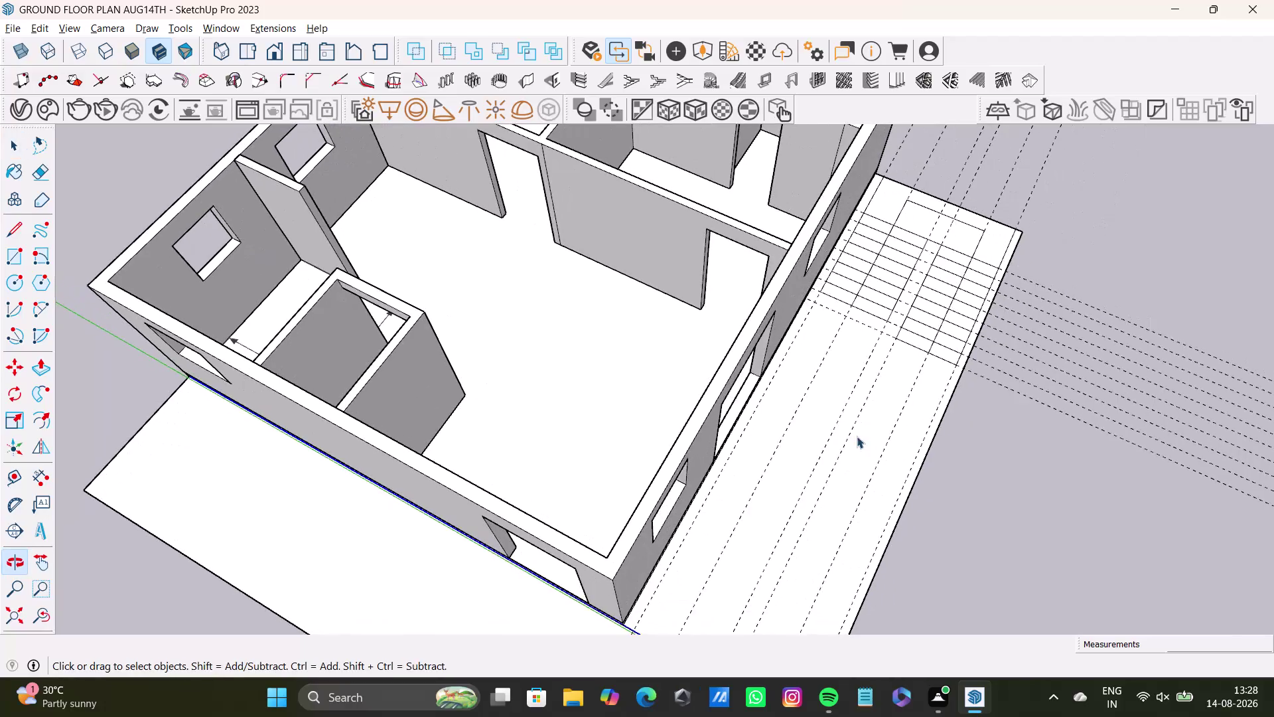
Orbit around the house exterior to inspect the front wall, its opening and corner.
scroll(up, 3)
middle_drag(832, 349, 578, 403)
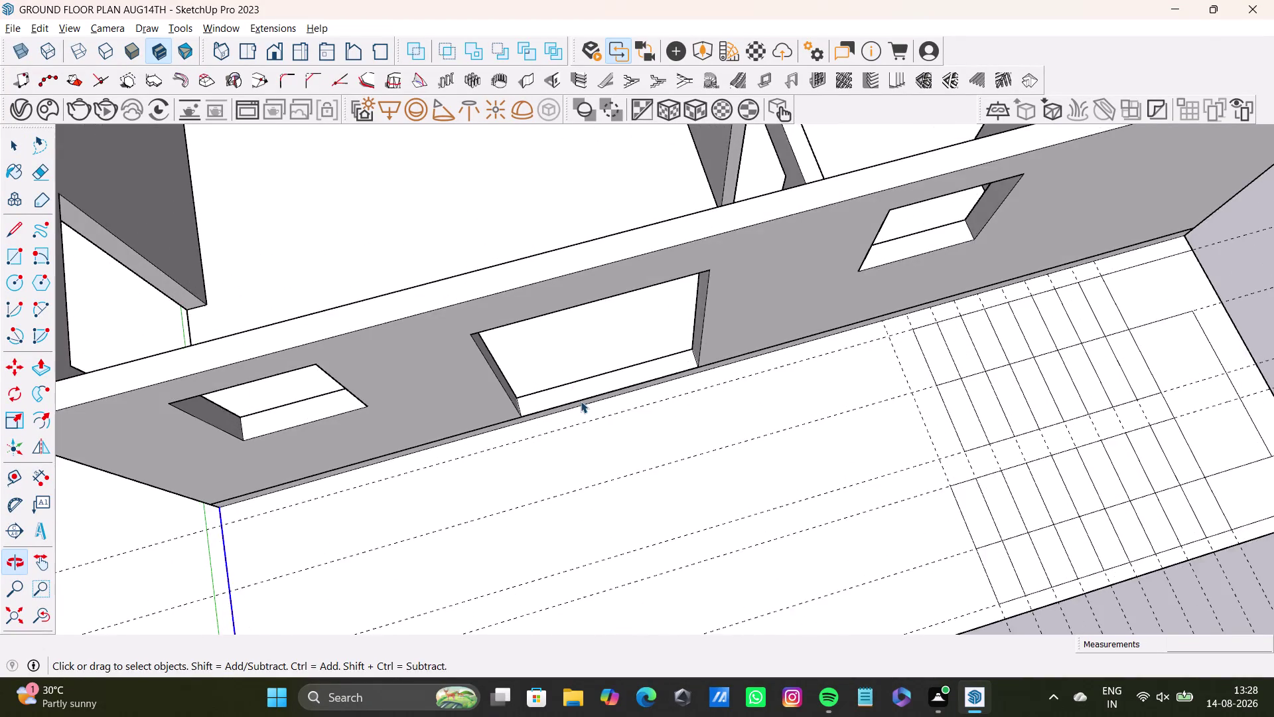
scroll(up, 3)
middle_drag(626, 373, 441, 334)
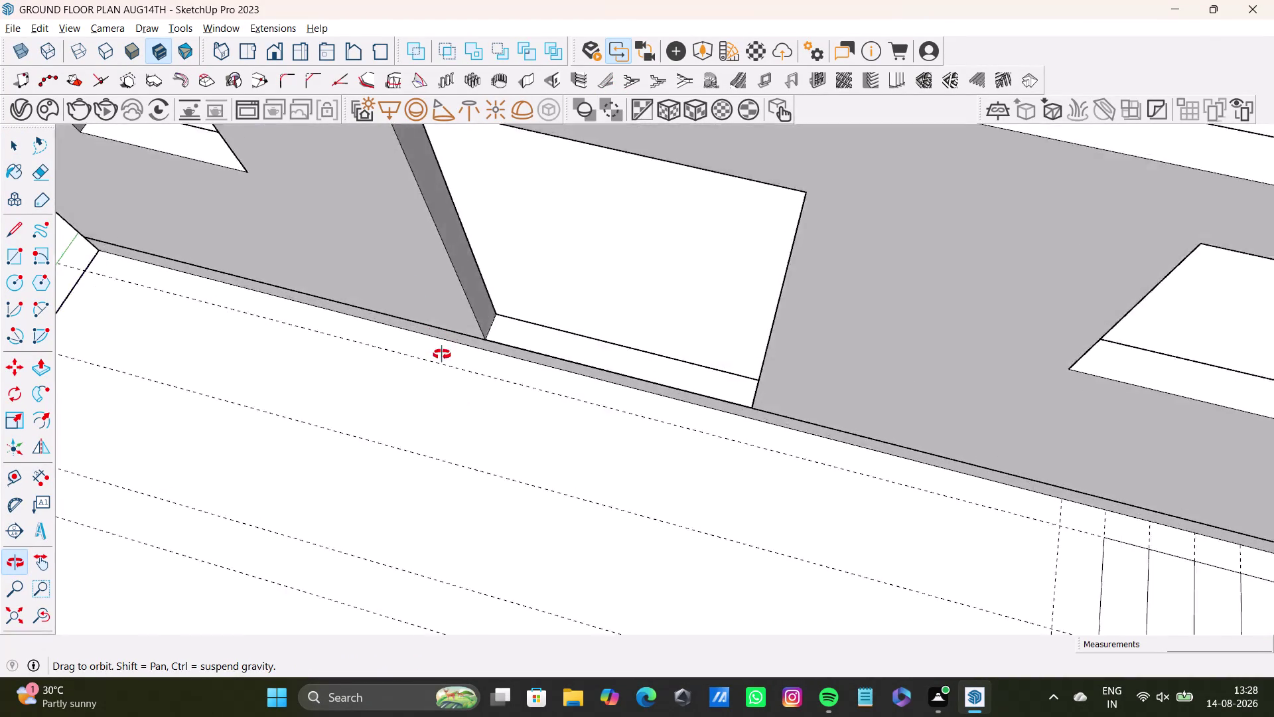
middle_drag(440, 334, 637, 326)
scroll(up, 3)
middle_drag(638, 392, 627, 269)
middle_drag(660, 310, 606, 301)
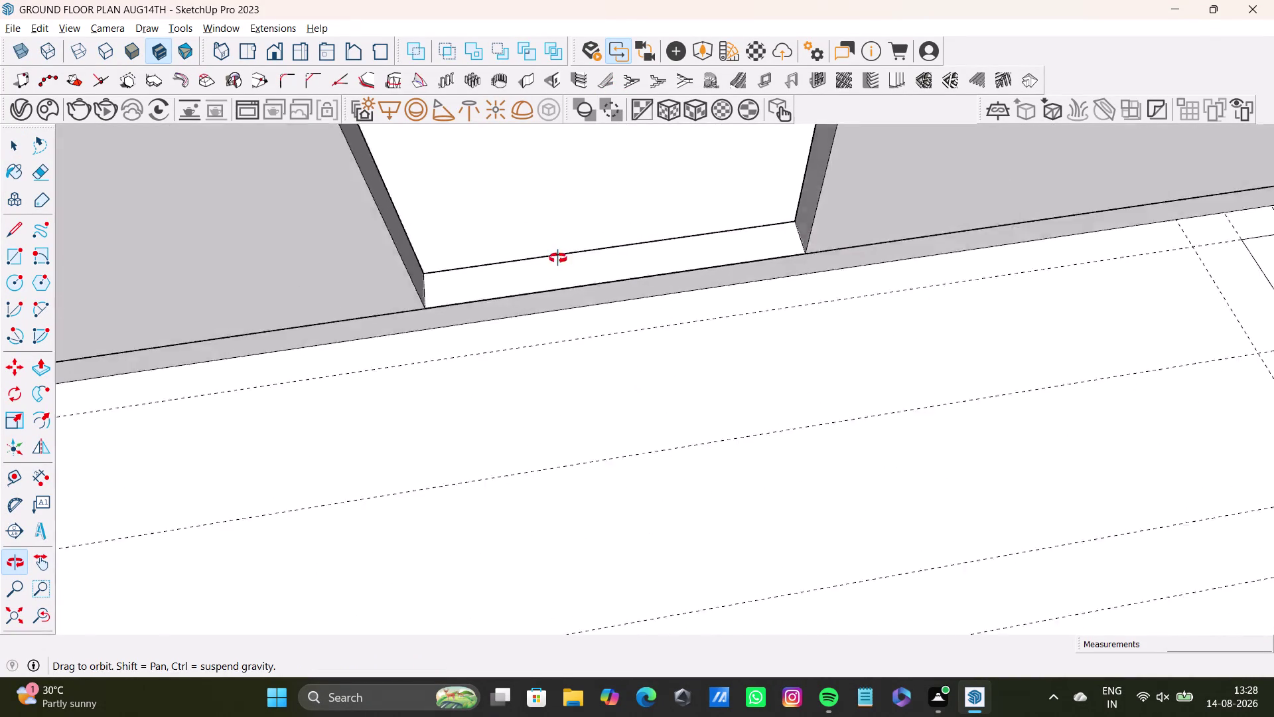
middle_drag(606, 301, 558, 133)
scroll(up, 3)
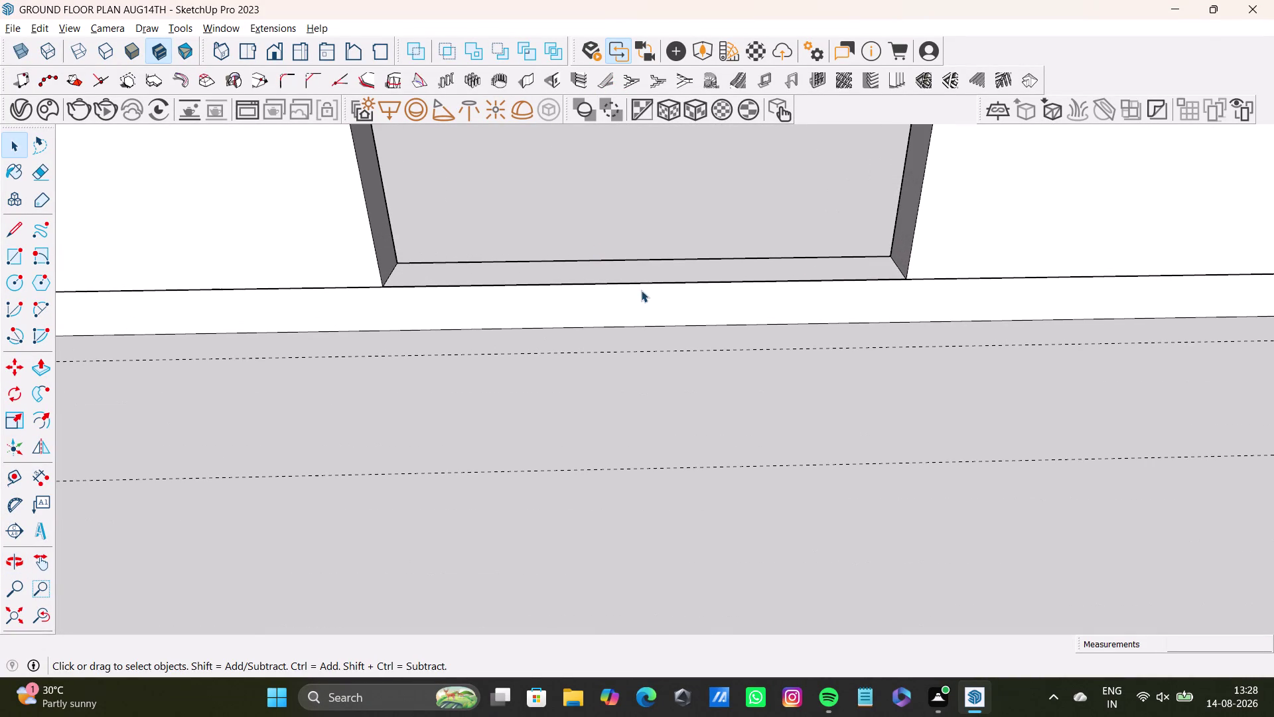
scroll(down, 3)
middle_drag(661, 309, 754, 339)
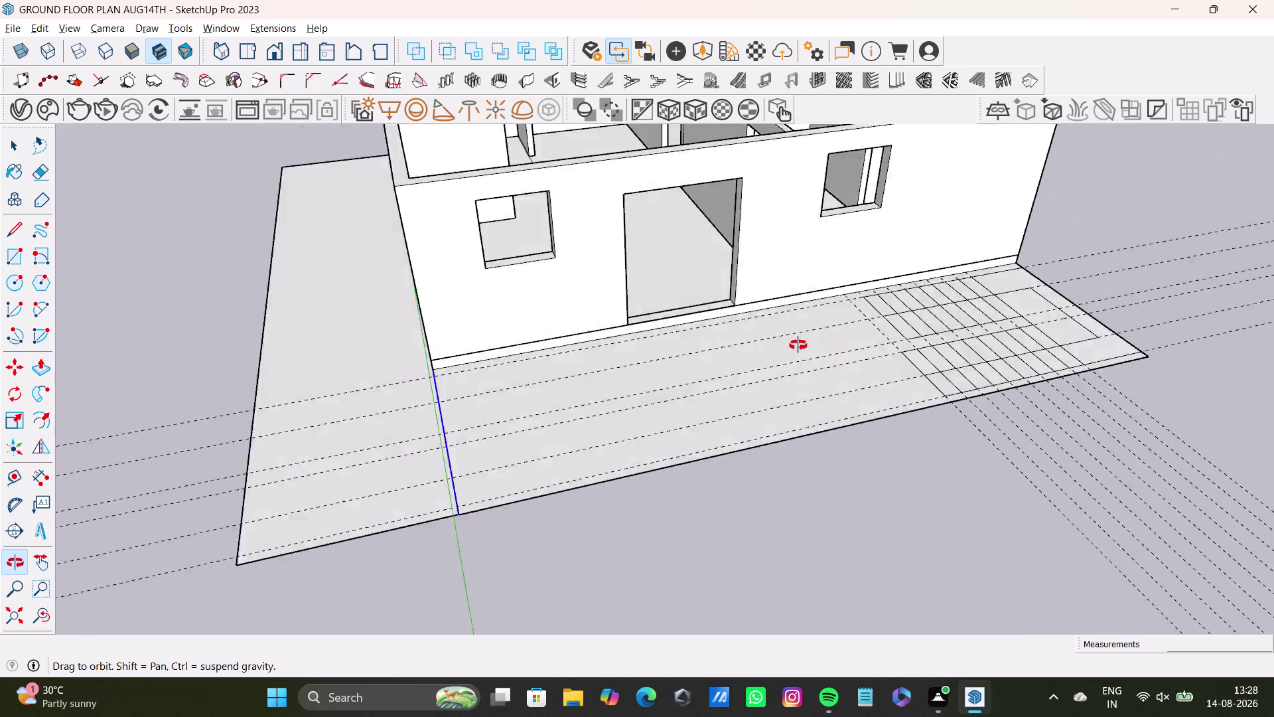
middle_drag(754, 338, 940, 387)
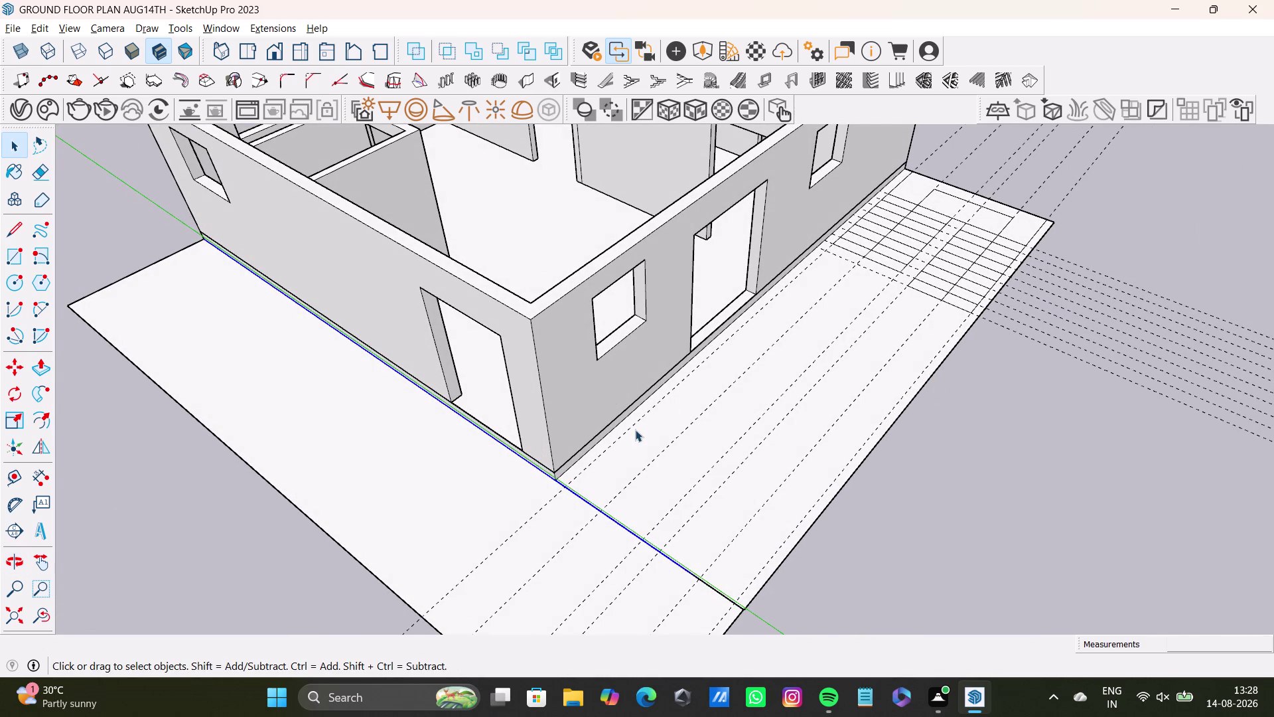
middle_drag(650, 429, 821, 406)
scroll(up, 3)
middle_drag(679, 453, 742, 375)
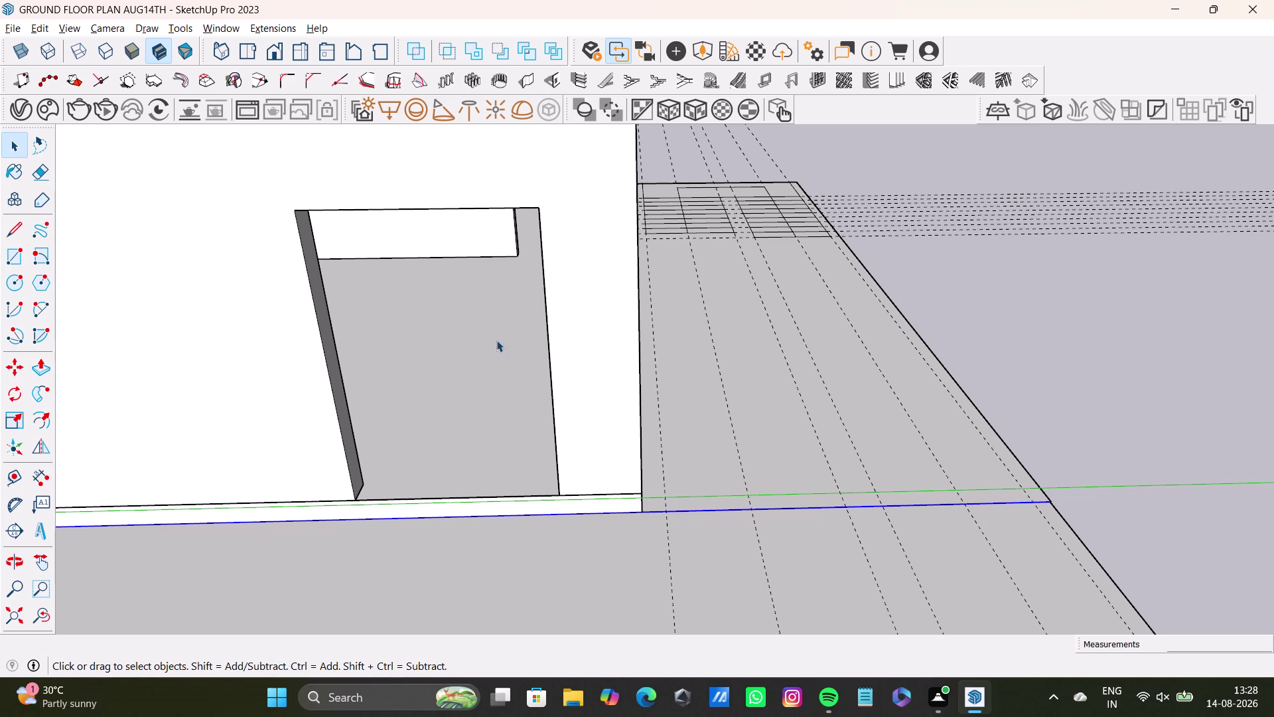
middle_drag(633, 359, 266, 423)
scroll(up, 3)
scroll(down, 3)
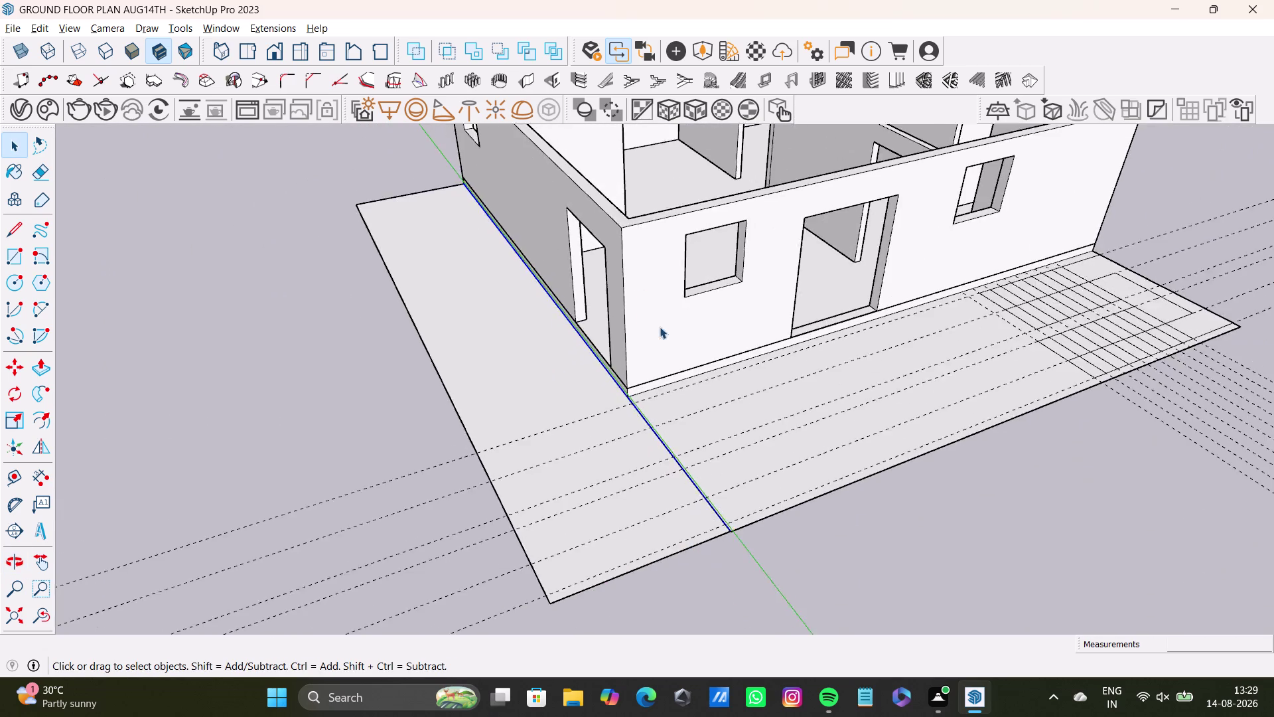
middle_drag(660, 327, 617, 471)
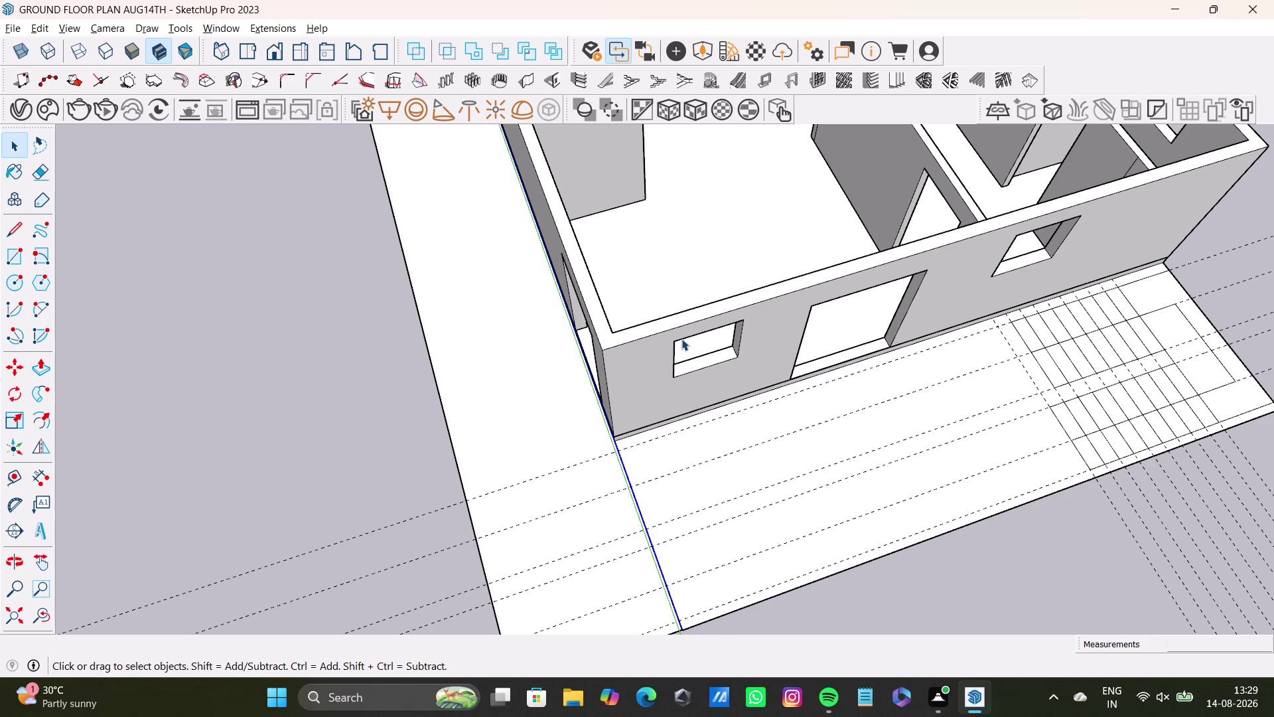
scroll(down, 3)
scroll(up, 3)
scroll(down, 3)
scroll(up, 3)
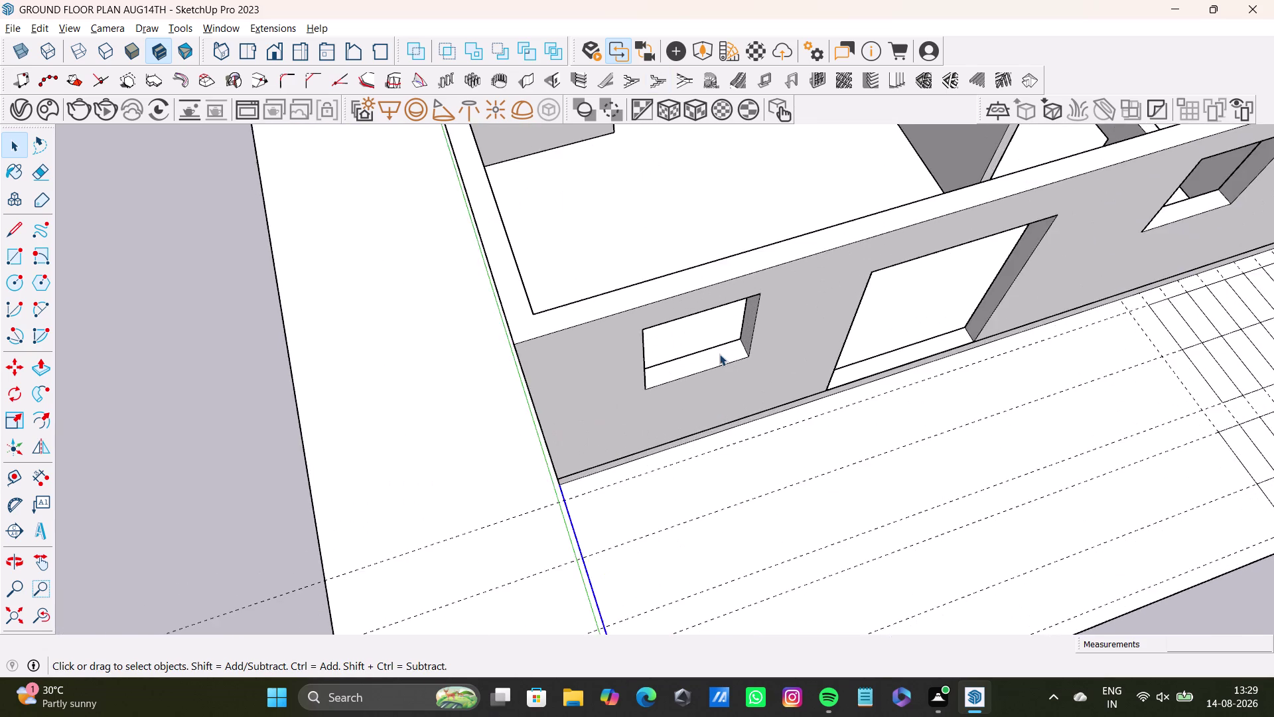
scroll(up, 3)
scroll(down, 3)
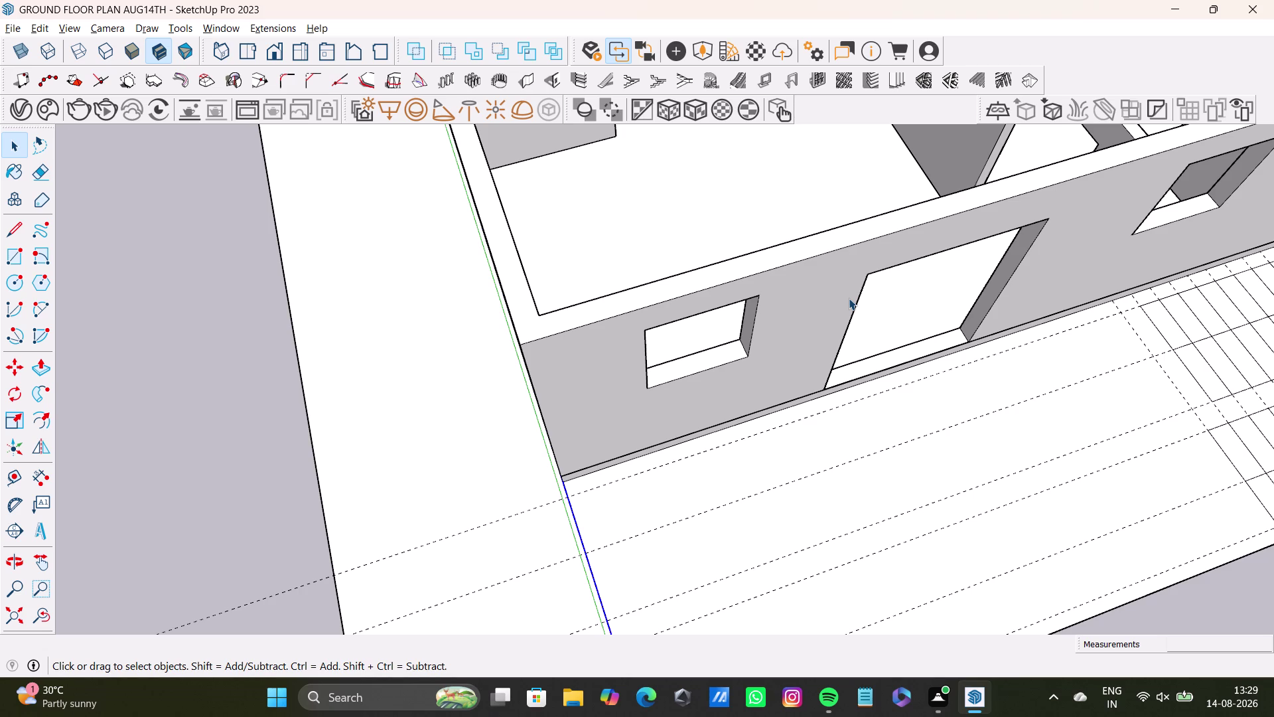
Orbit to a straight top-down floor plan and frame the left room.
middle_drag(981, 404, 708, 543)
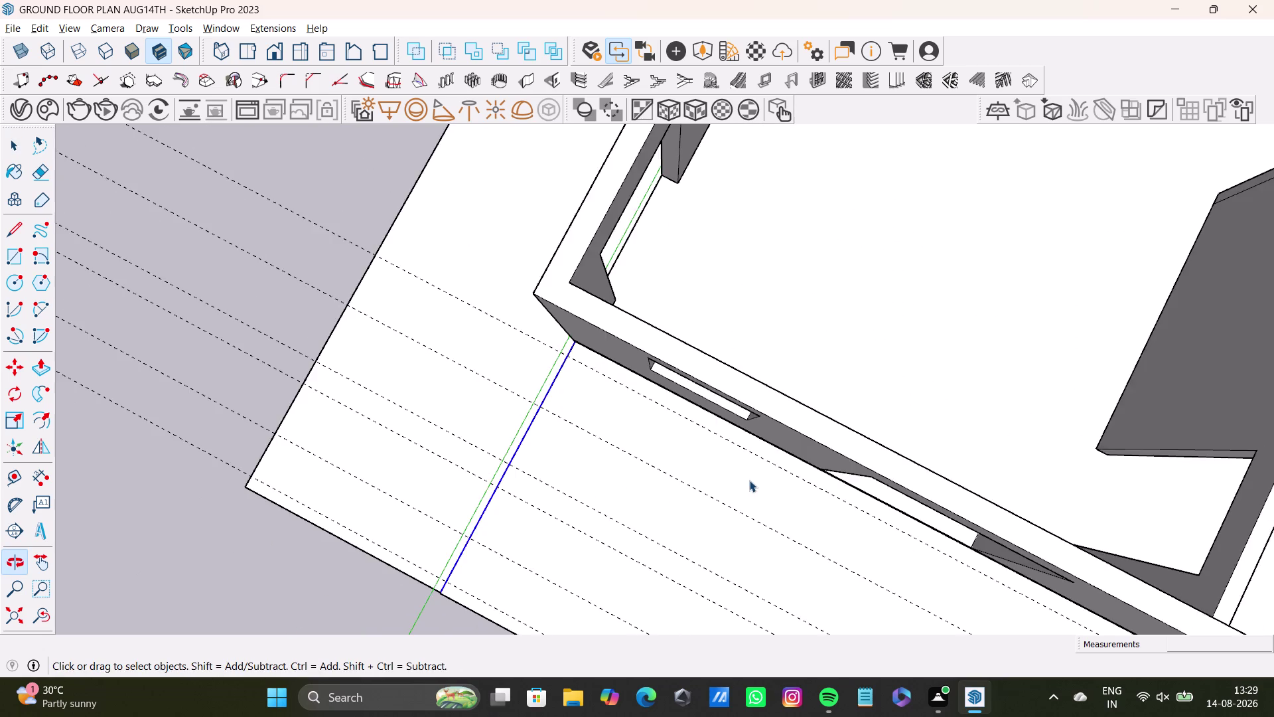
scroll(down, 3)
middle_drag(743, 467, 922, 432)
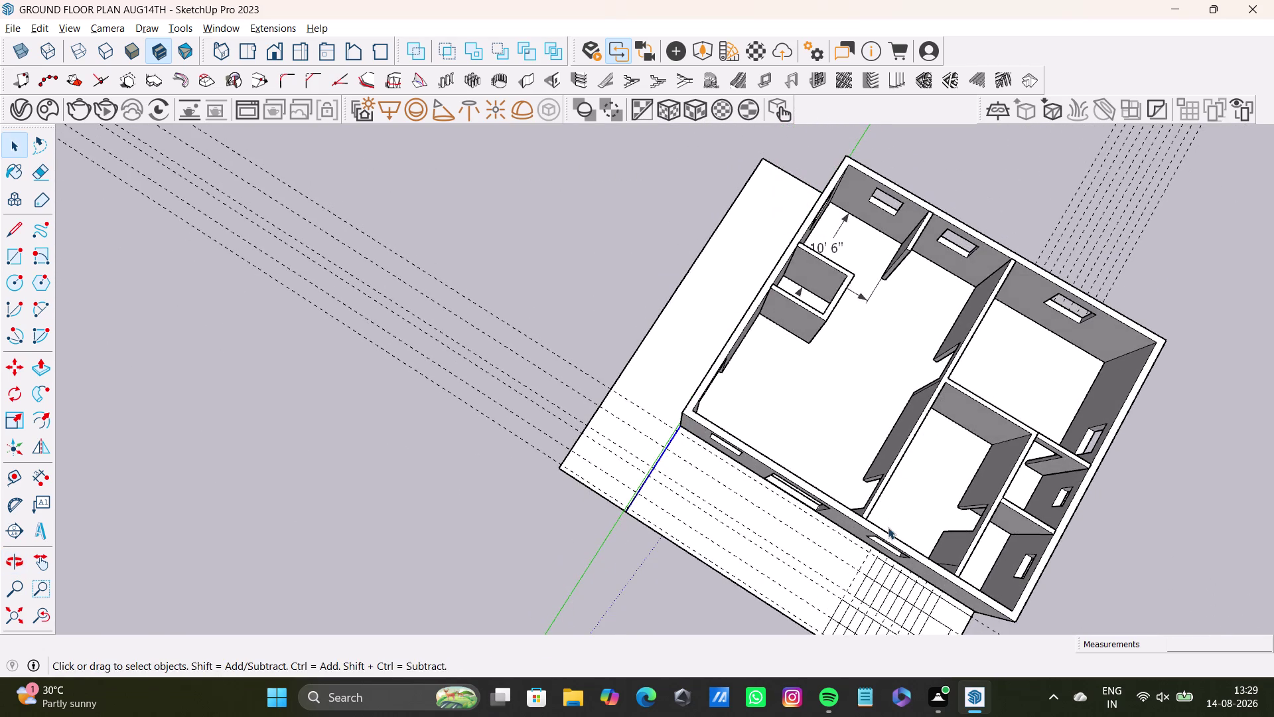
middle_drag(936, 434, 943, 412)
middle_drag(912, 519, 976, 377)
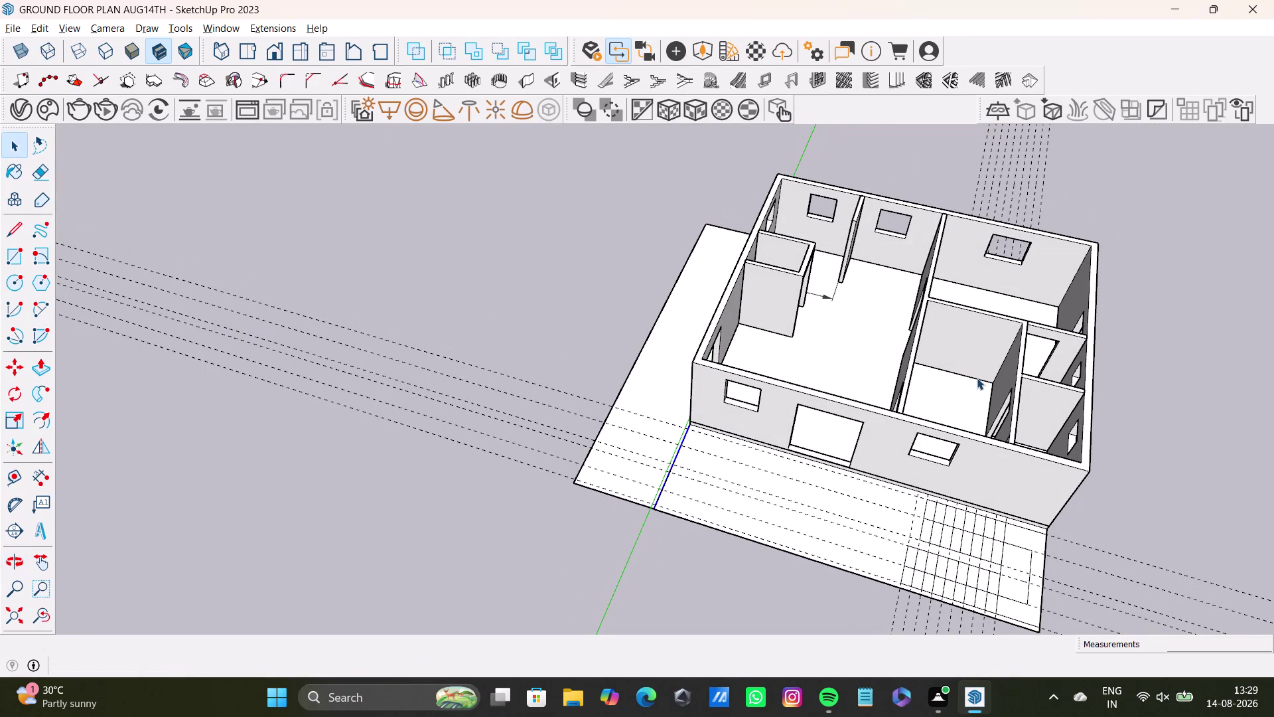
middle_drag(793, 452, 971, 502)
middle_drag(751, 421, 740, 555)
middle_drag(763, 435, 572, 469)
middle_drag(639, 460, 584, 555)
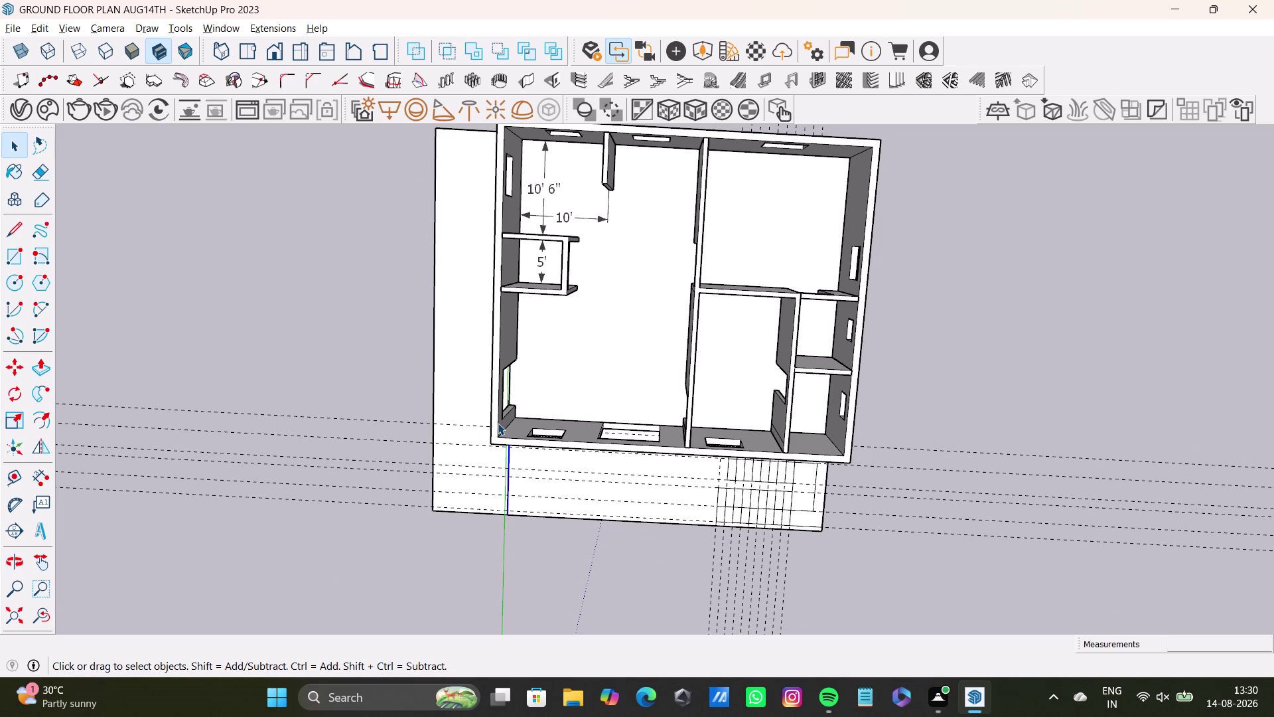
scroll(up, 3)
middle_drag(568, 341, 613, 261)
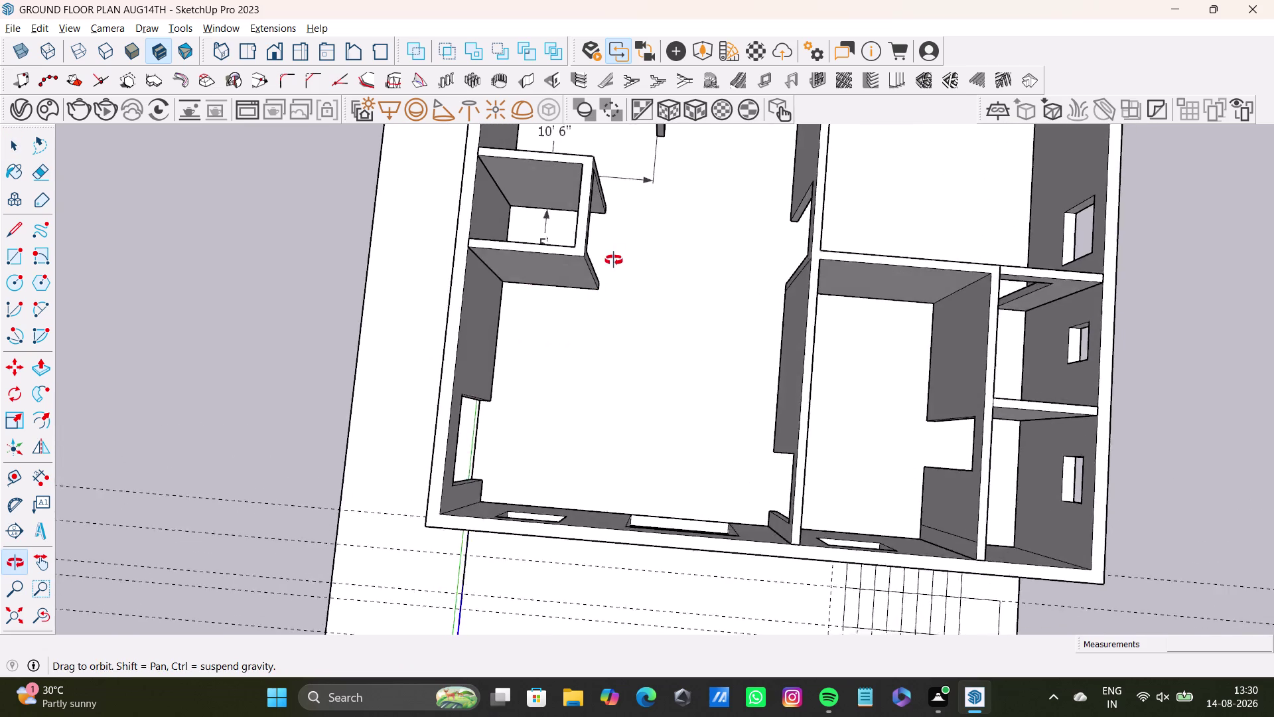
middle_drag(612, 261, 647, 229)
middle_drag(686, 418, 679, 194)
middle_drag(655, 385, 647, 567)
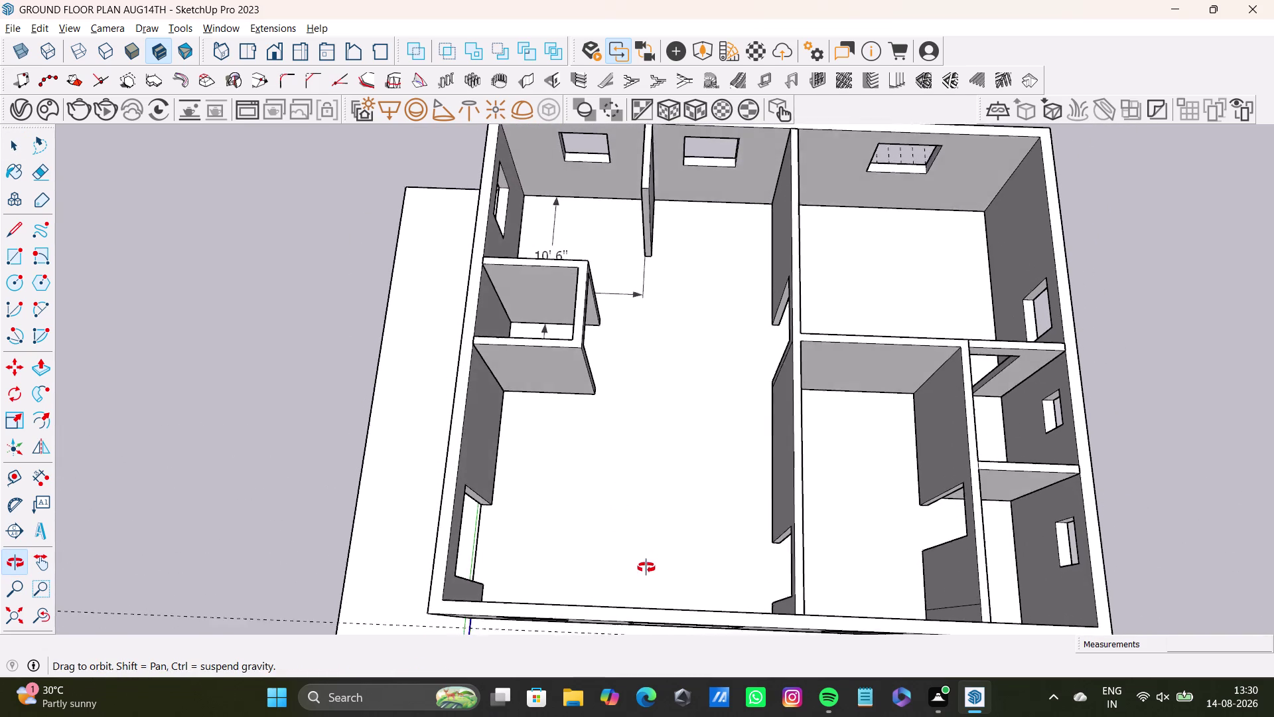
middle_drag(646, 567, 656, 582)
middle_drag(650, 516, 648, 424)
middle_drag(641, 433, 637, 494)
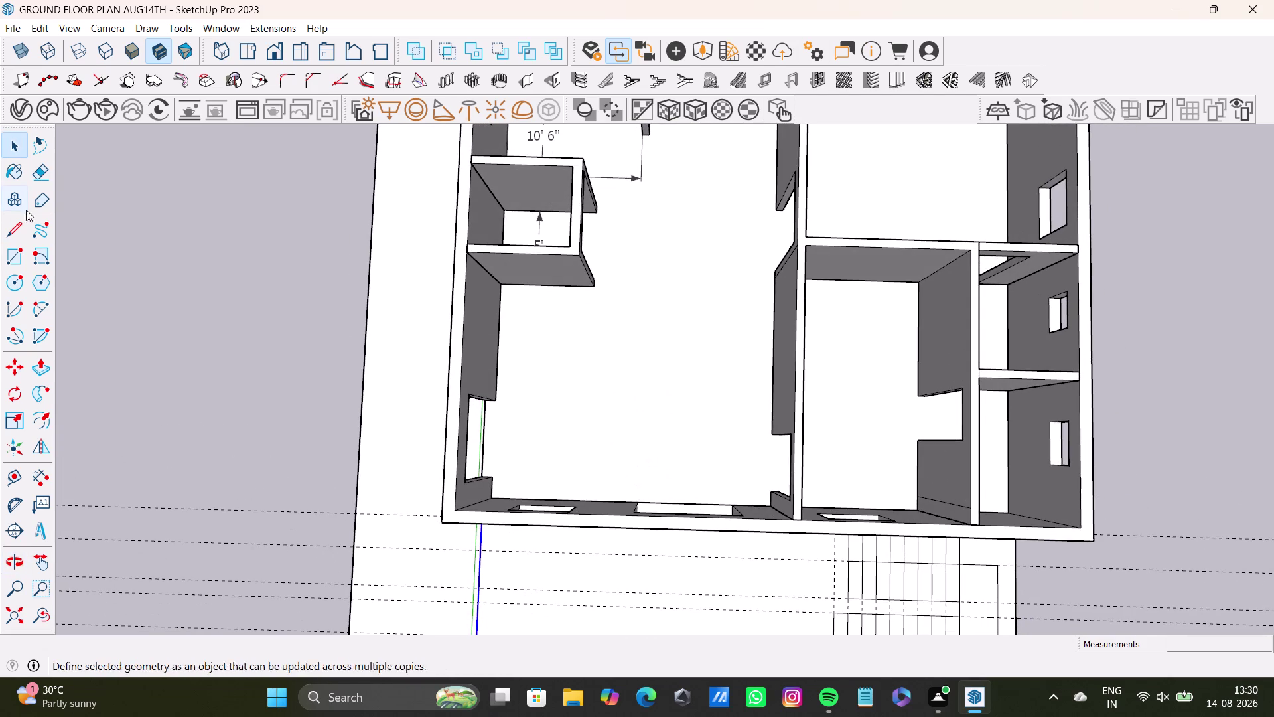
click(15, 485)
scroll(up, 3)
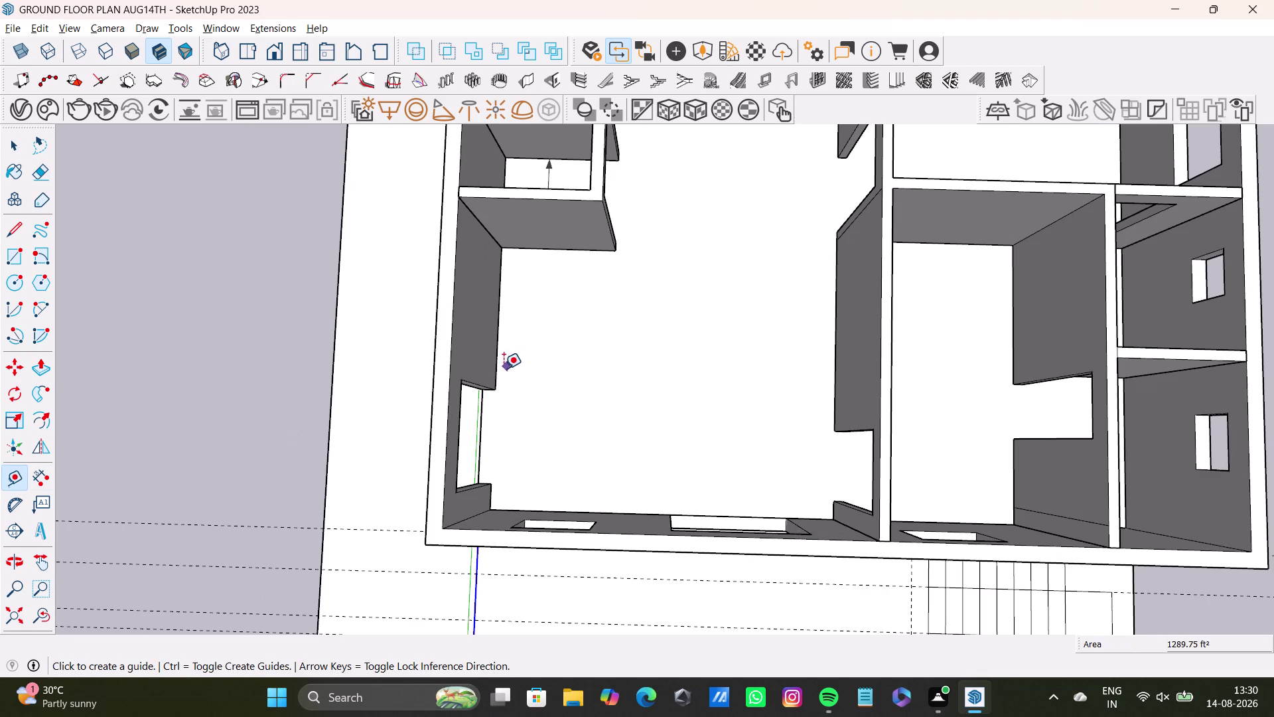
click(497, 374)
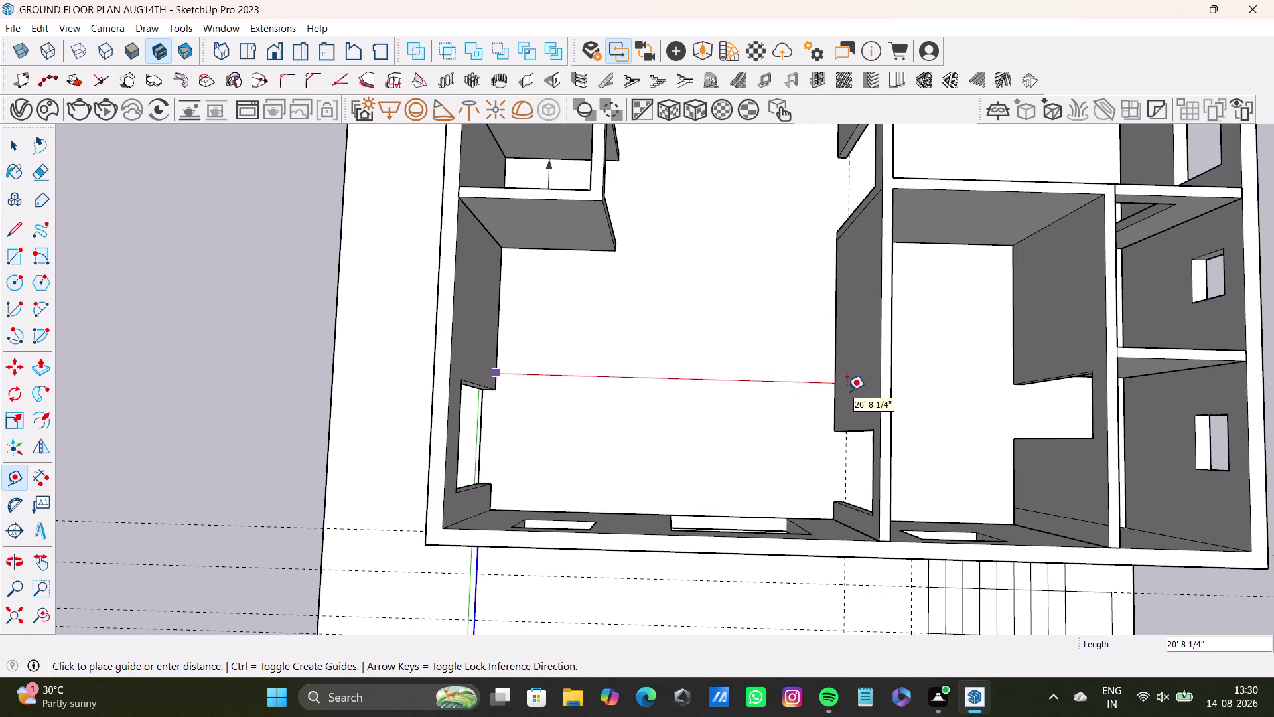
key(space)
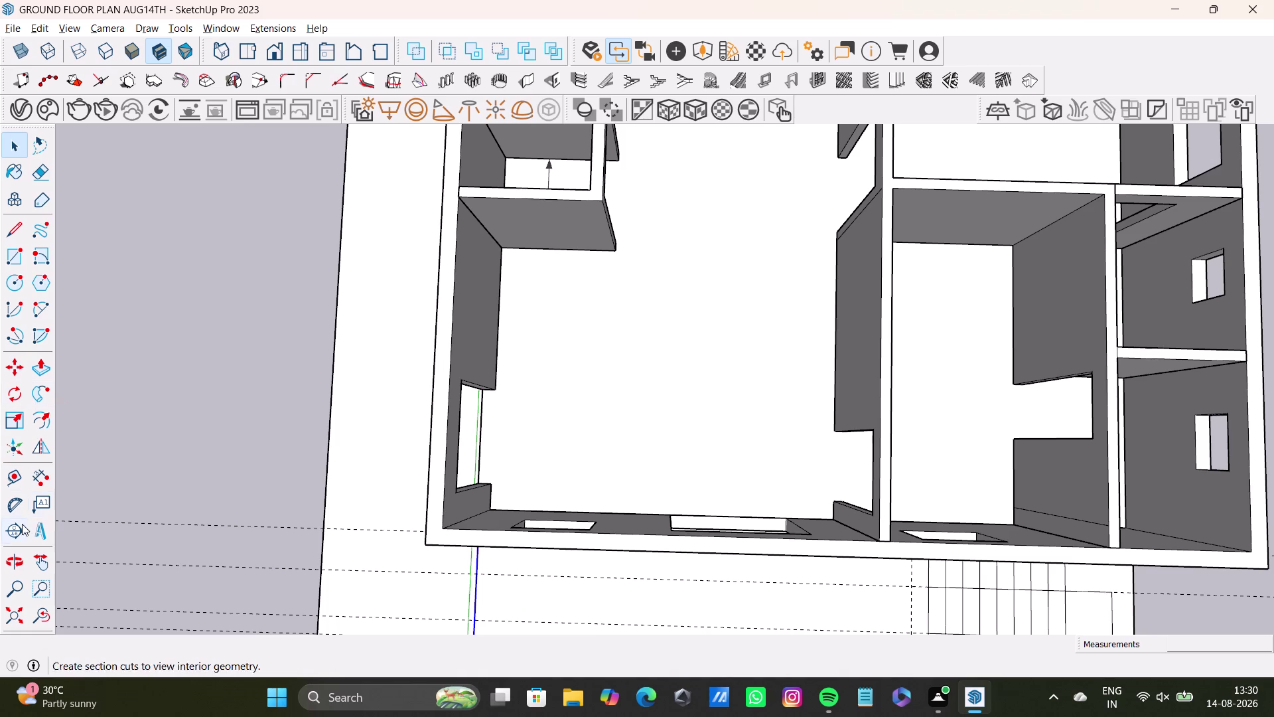
drag(47, 479, 53, 475)
scroll(up, 3)
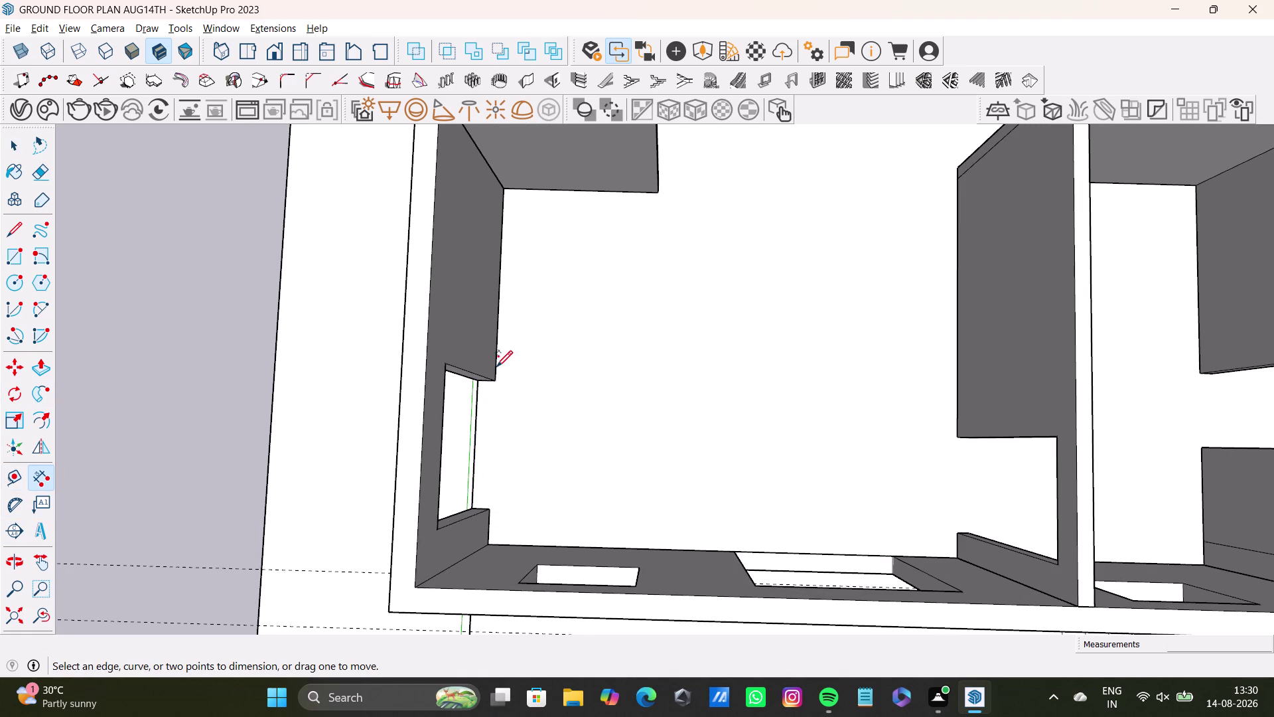
click(497, 365)
click(493, 362)
click(492, 367)
scroll(up, 3)
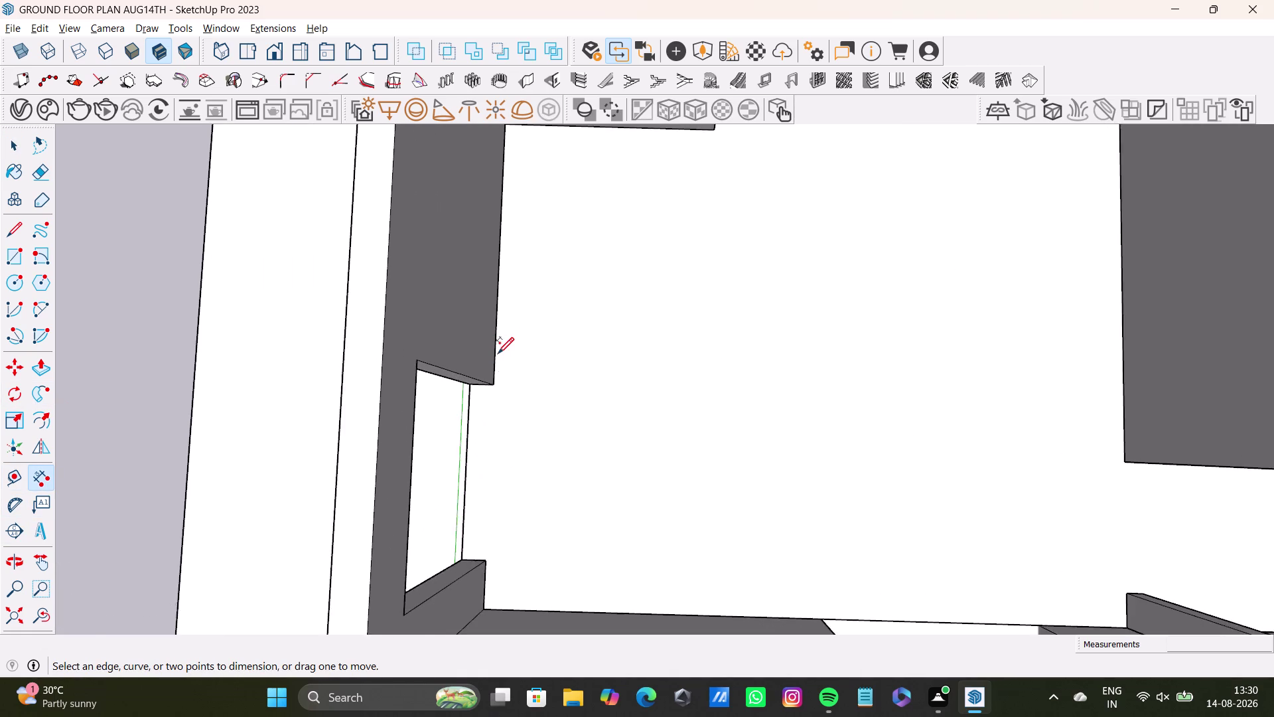
scroll(up, 3)
click(36, 481)
scroll(up, 3)
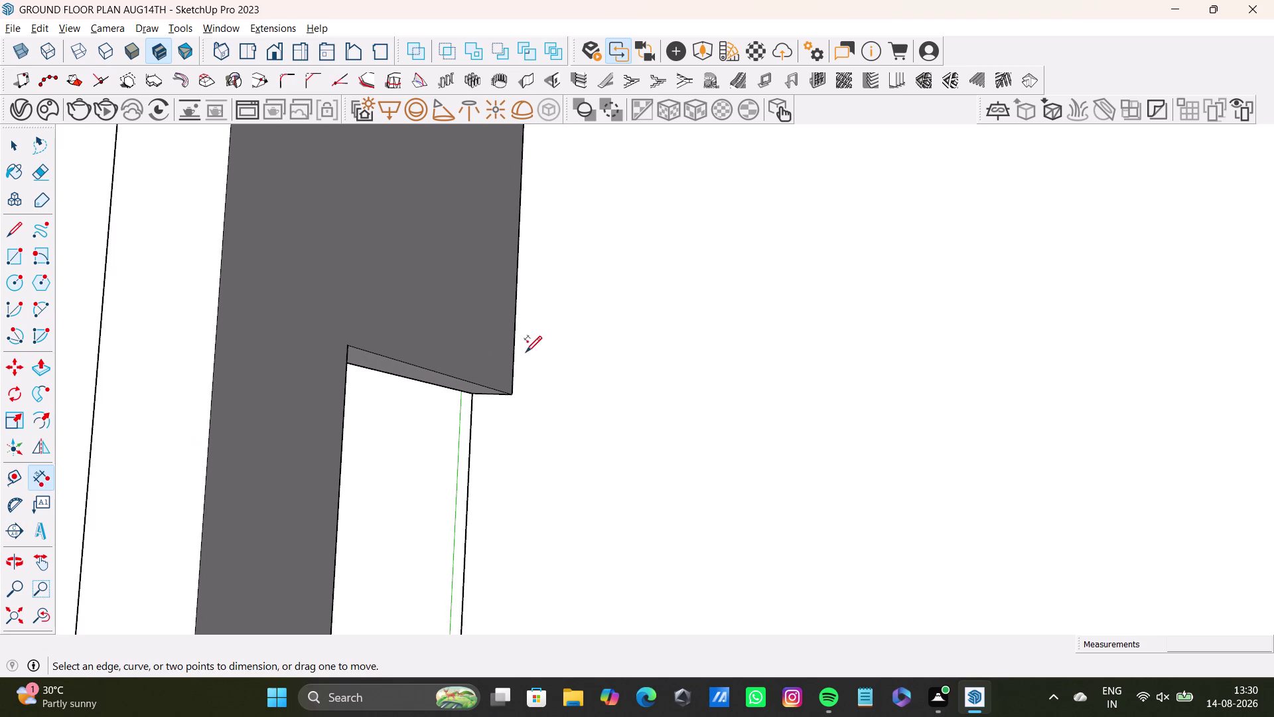
click(516, 380)
scroll(down, 3)
middle_drag(715, 420, 683, 311)
middle_drag(686, 313, 628, 439)
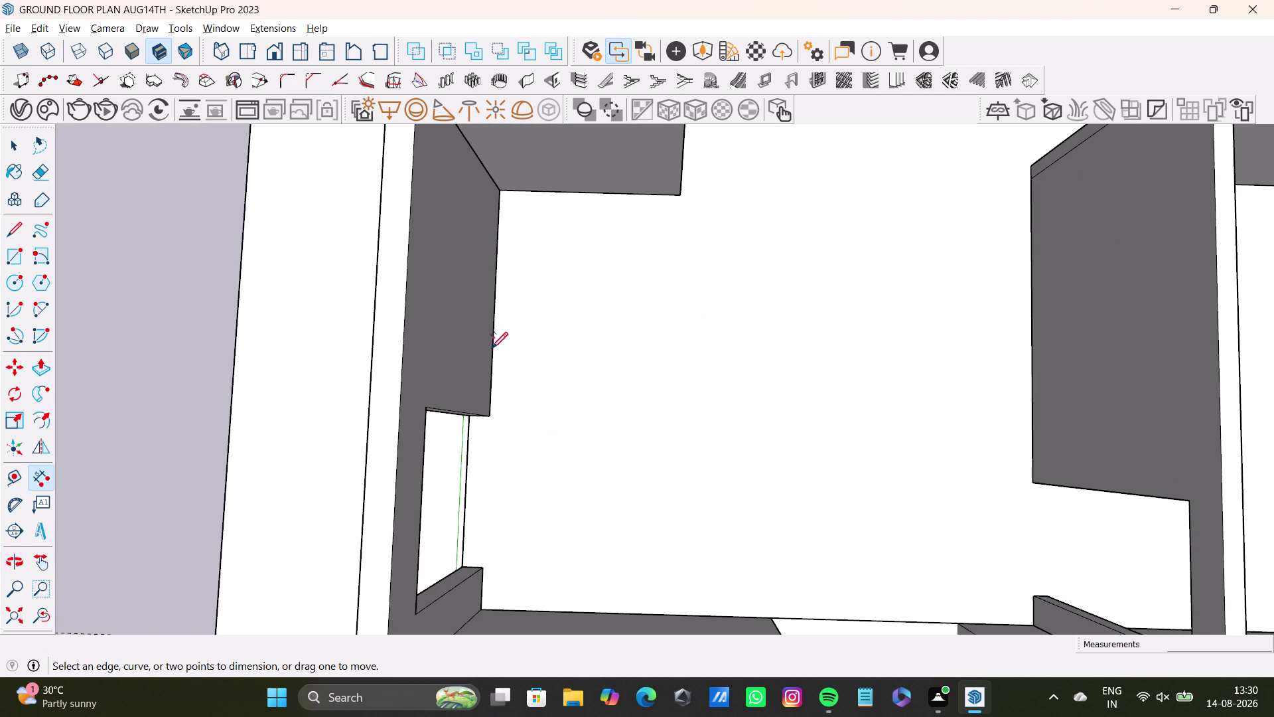
click(491, 350)
key(space)
triple_click(519, 377)
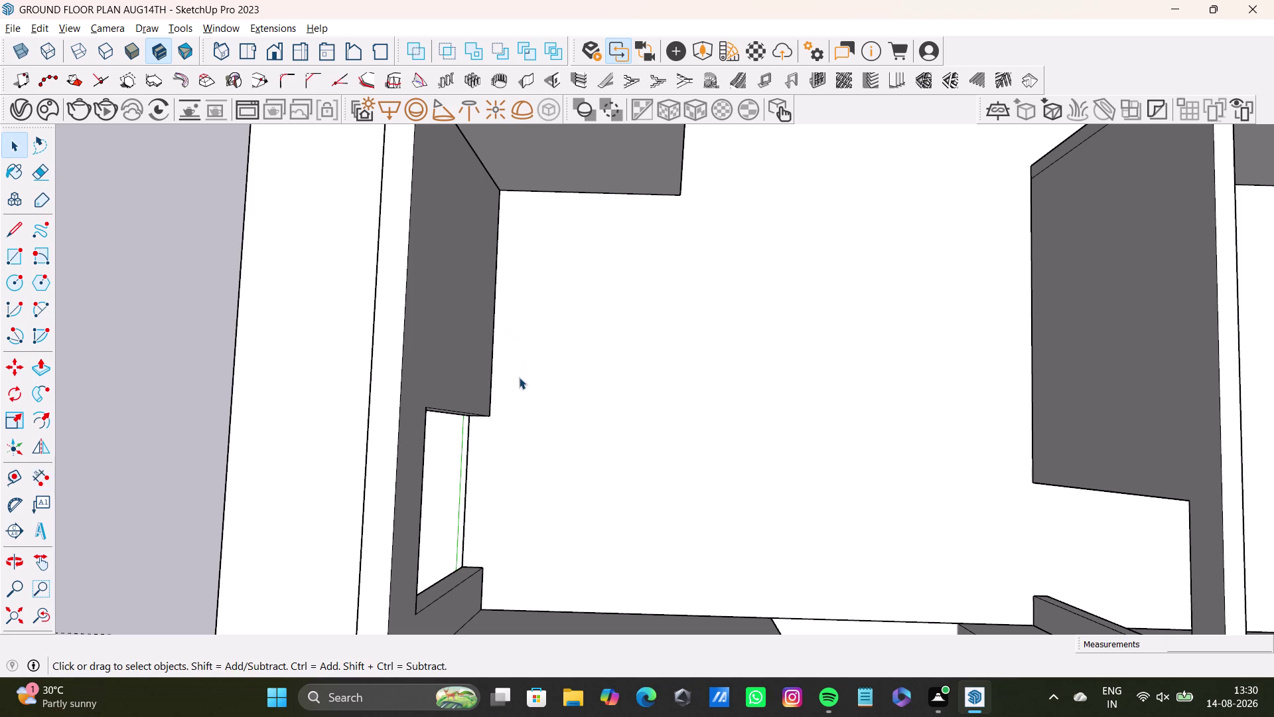
click(35, 474)
scroll(up, 3)
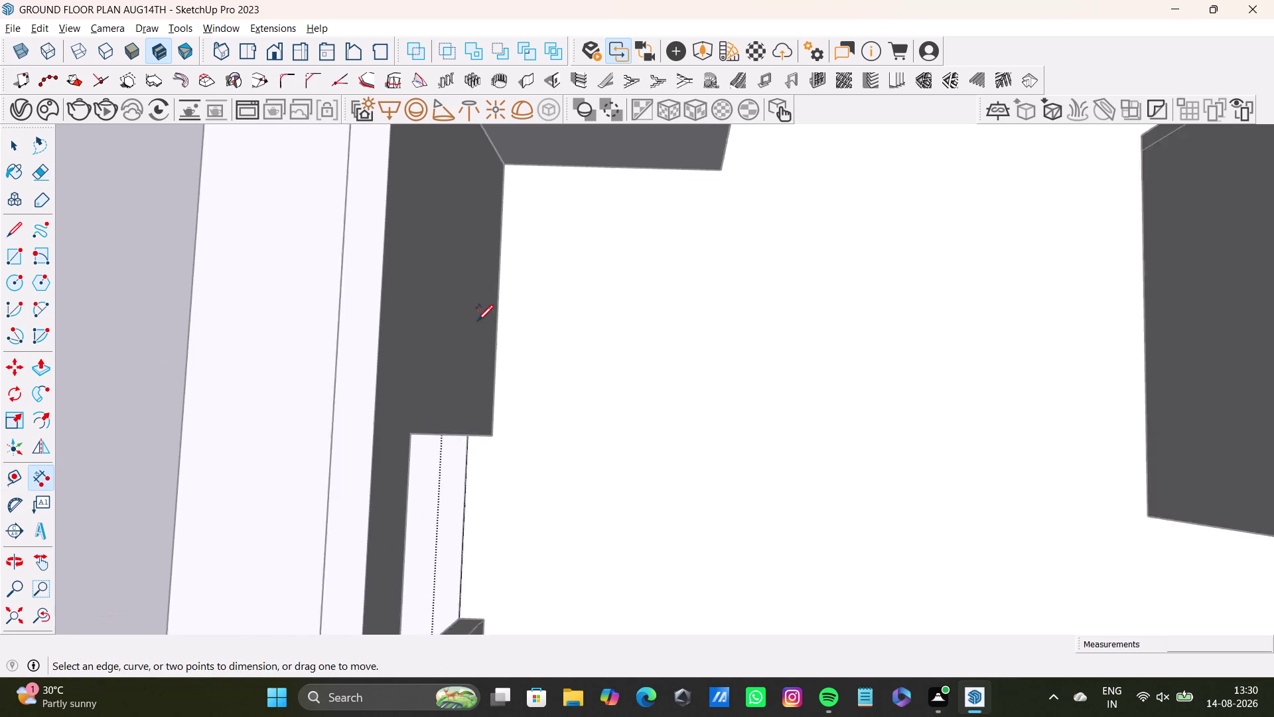
scroll(up, 3)
drag(497, 374, 526, 367)
scroll(down, 3)
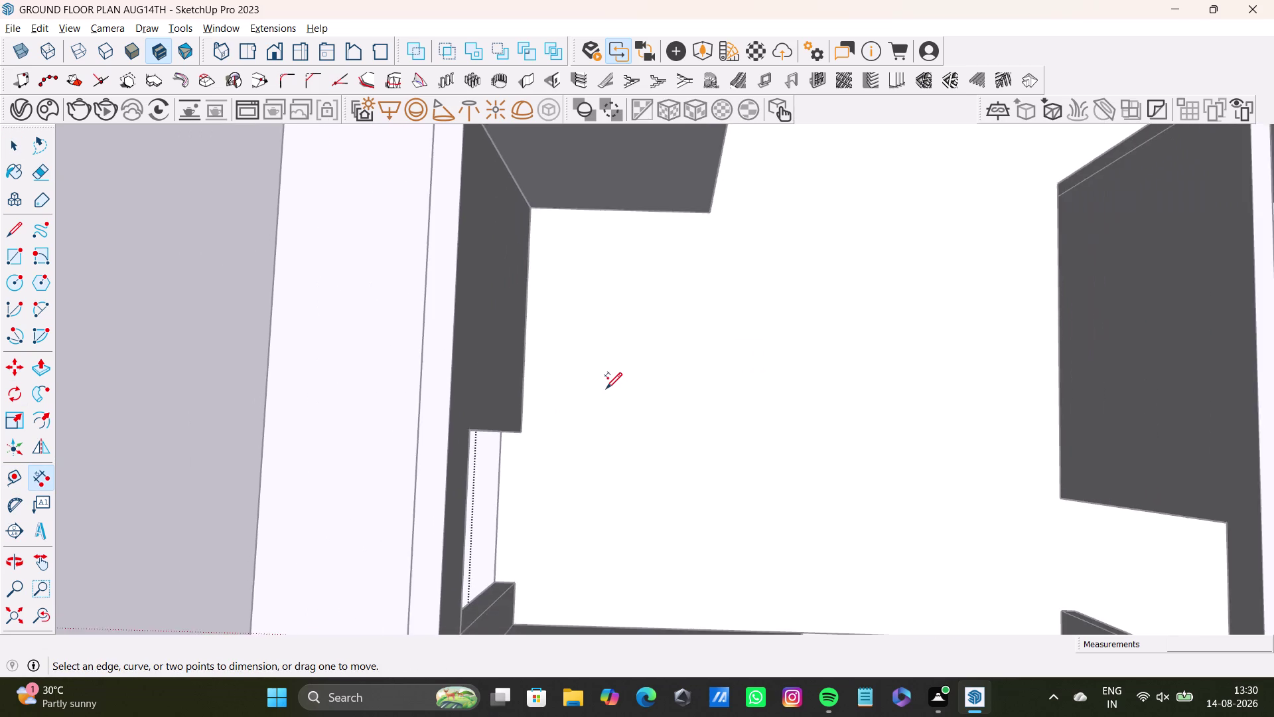
scroll(down, 3)
middle_drag(612, 389, 638, 248)
middle_drag(630, 266, 647, 292)
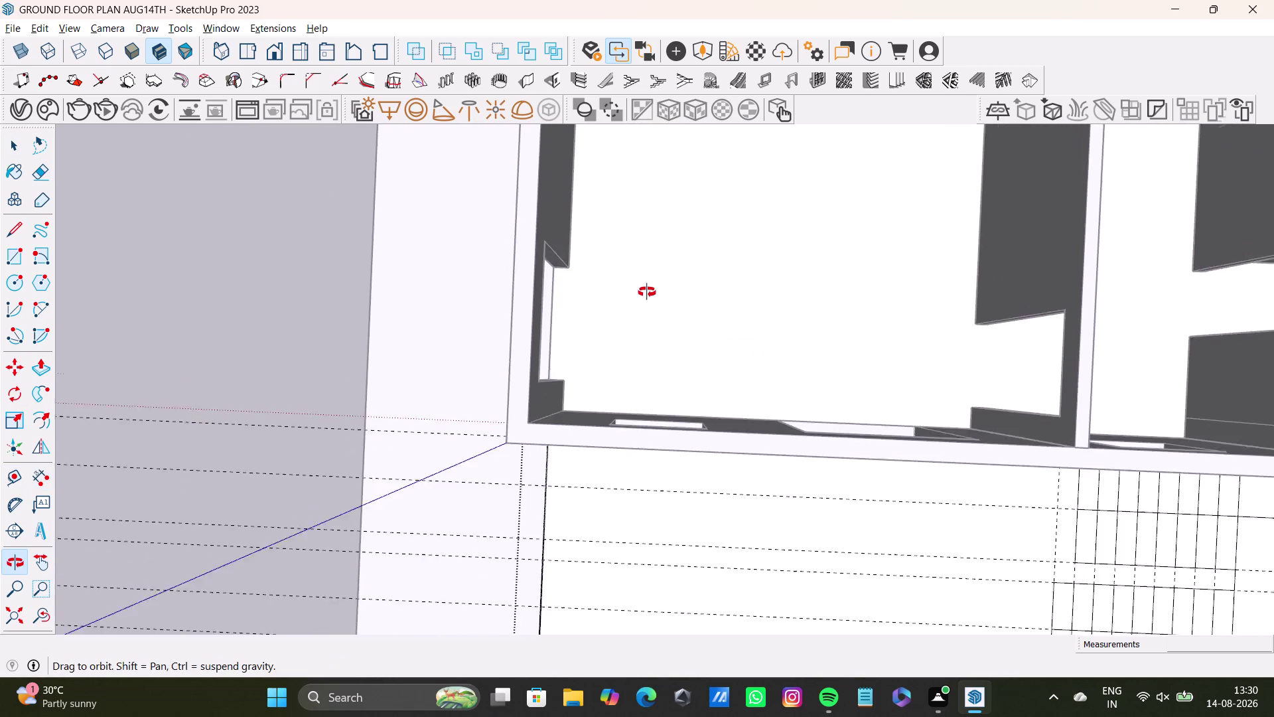
middle_drag(647, 292, 610, 394)
middle_drag(629, 403, 658, 366)
click(256, 325)
key(space)
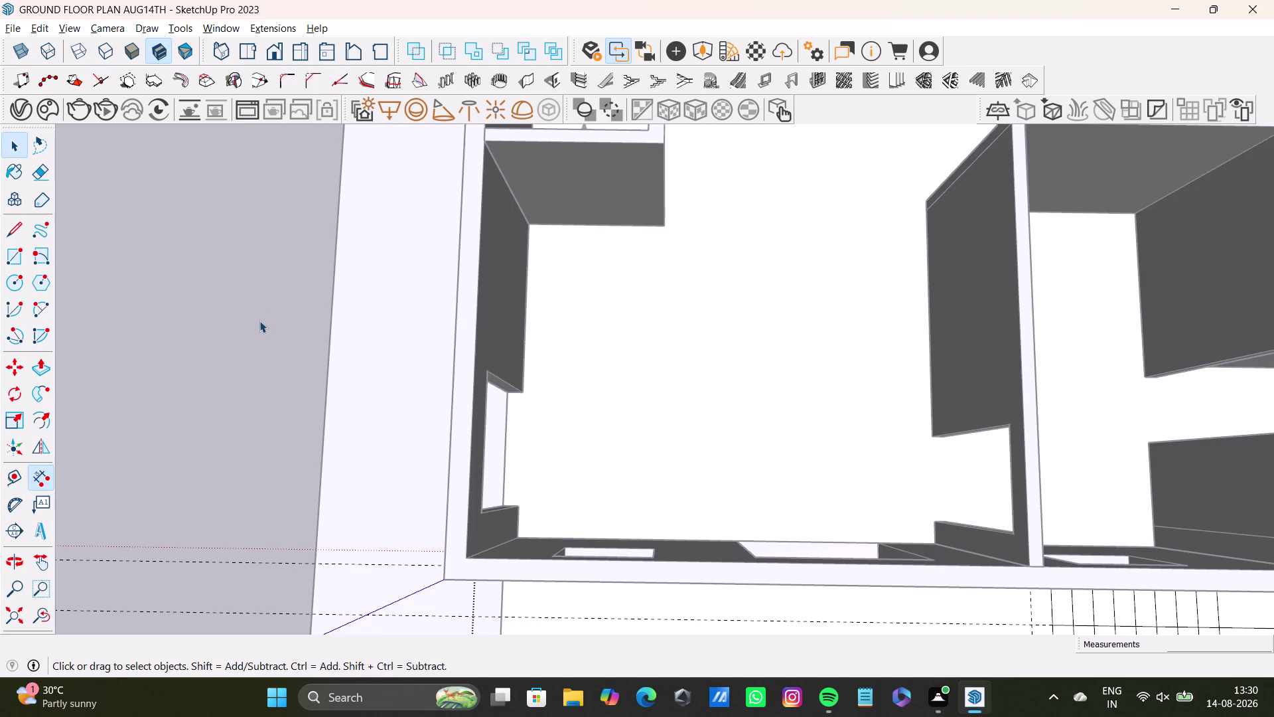
double_click(261, 320)
scroll(up, 3)
click(591, 362)
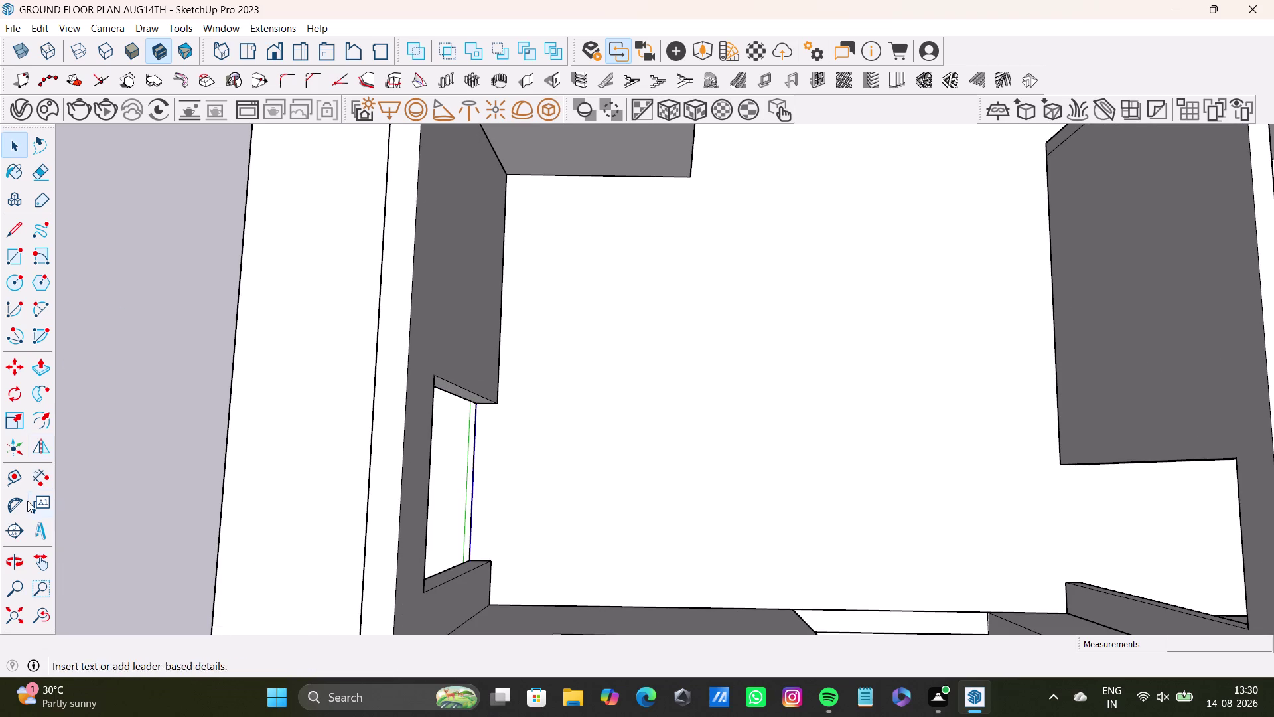
click(46, 473)
scroll(up, 3)
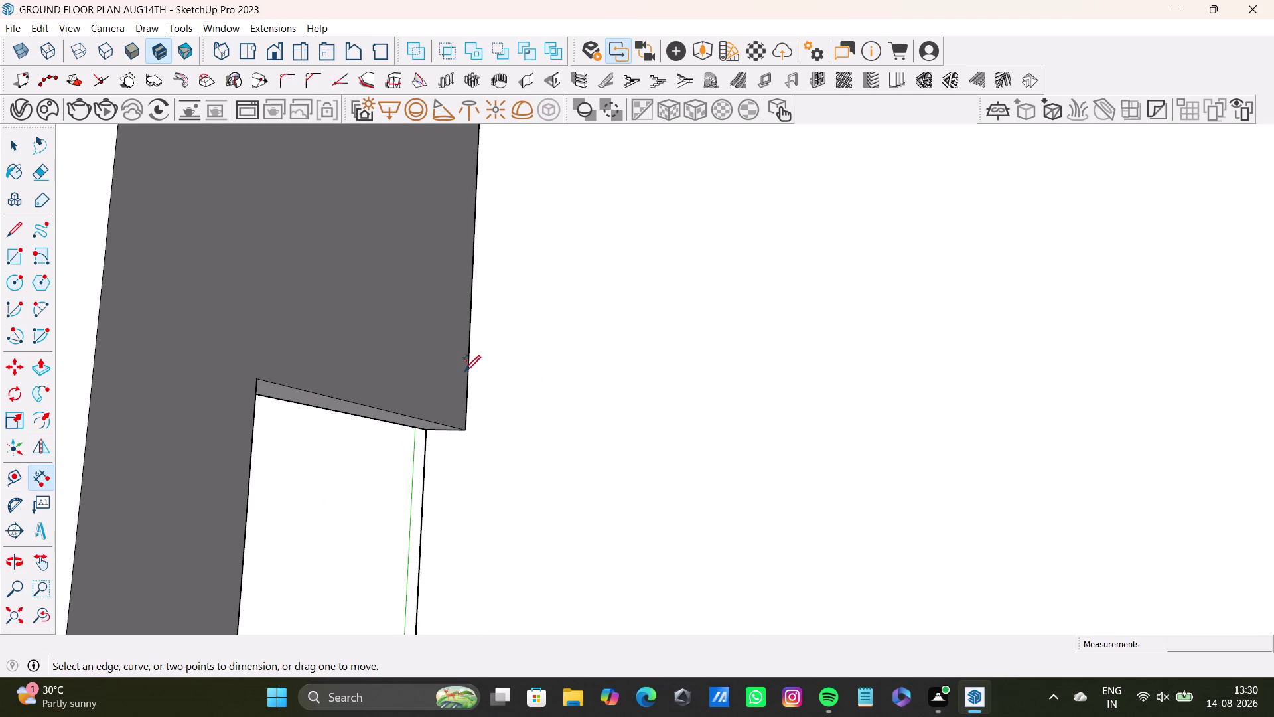
click(465, 370)
triple_click(469, 371)
drag(468, 375, 468, 385)
double_click(468, 384)
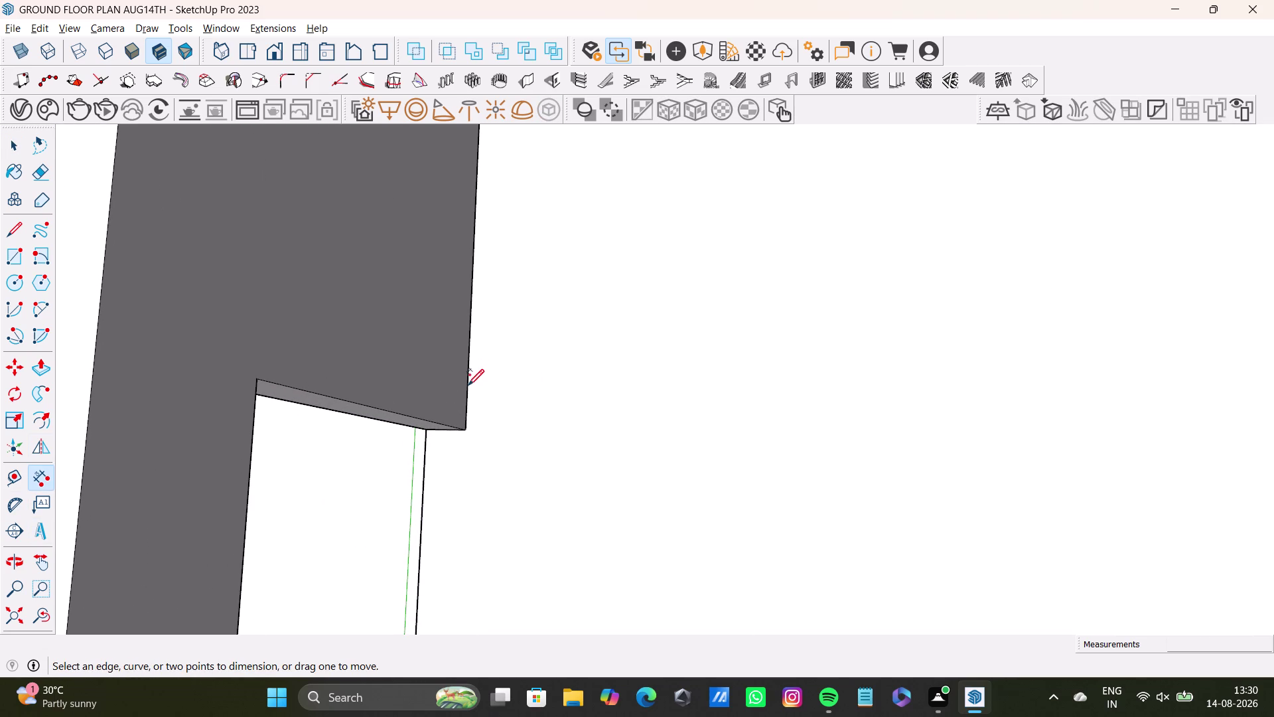
key(space)
click(468, 388)
click(466, 393)
double_click(466, 395)
triple_click(469, 390)
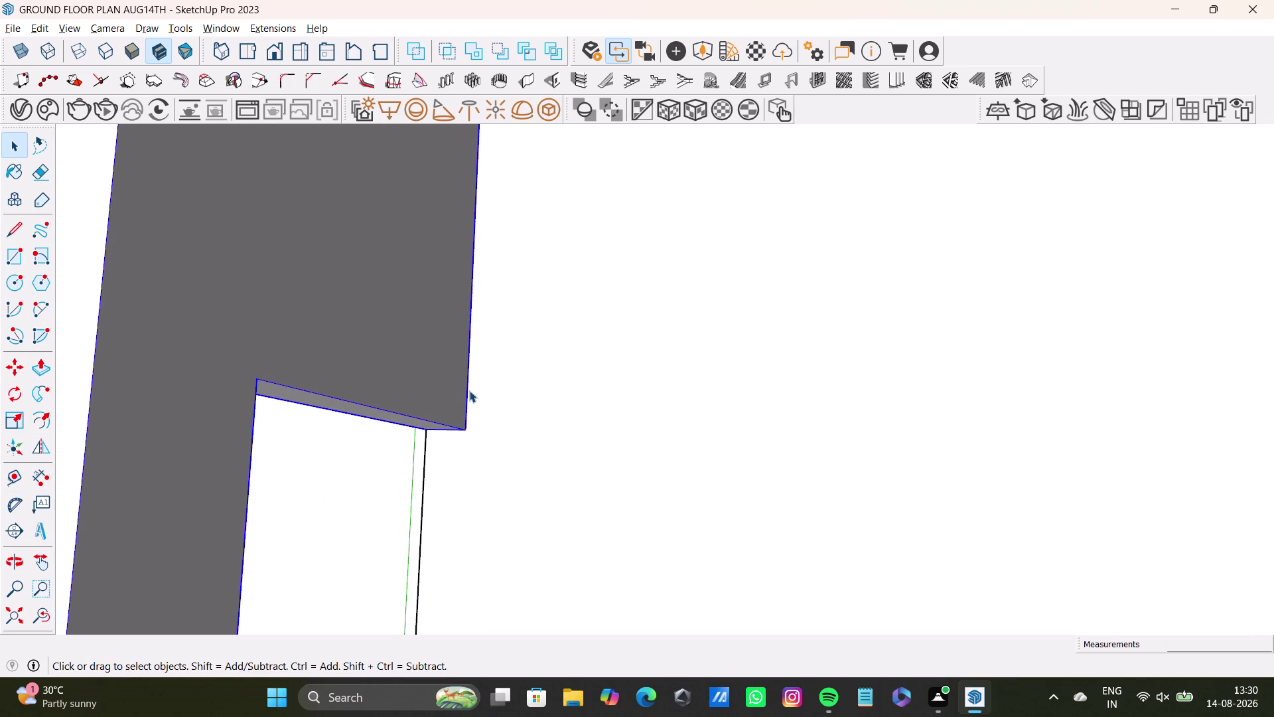
click(468, 389)
scroll(down, 3)
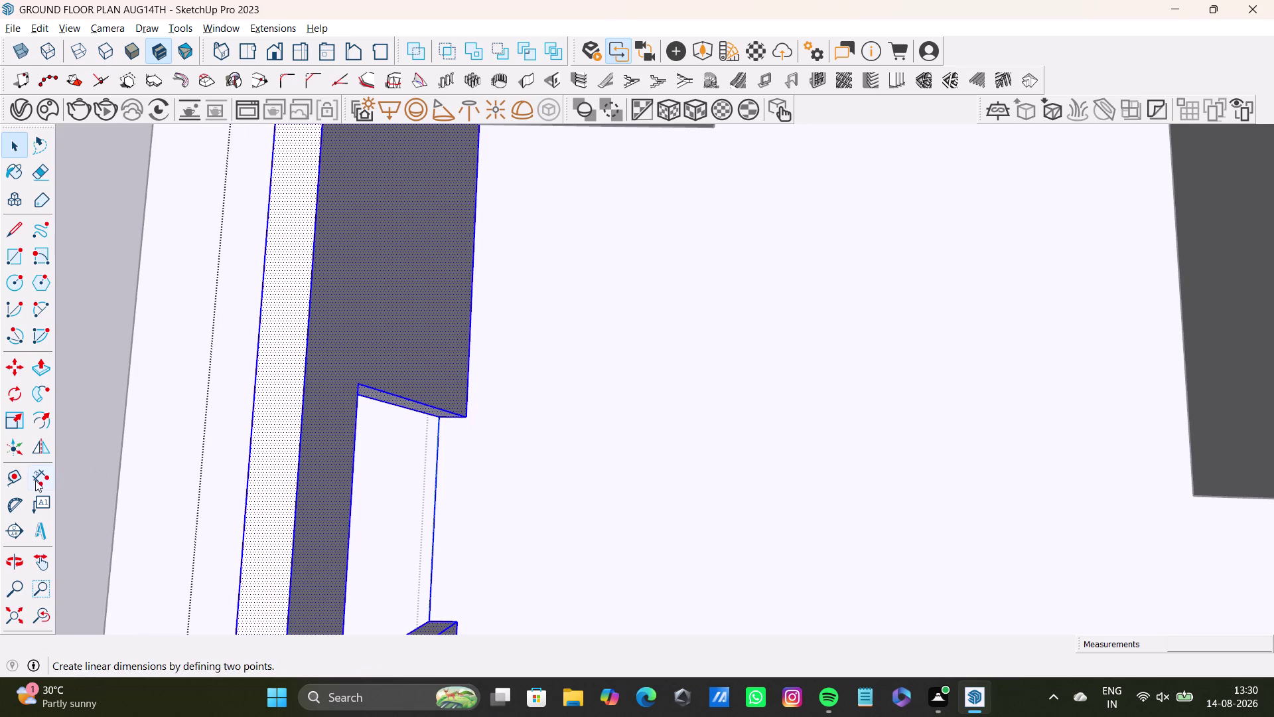
click(37, 477)
scroll(up, 3)
click(471, 378)
scroll(down, 3)
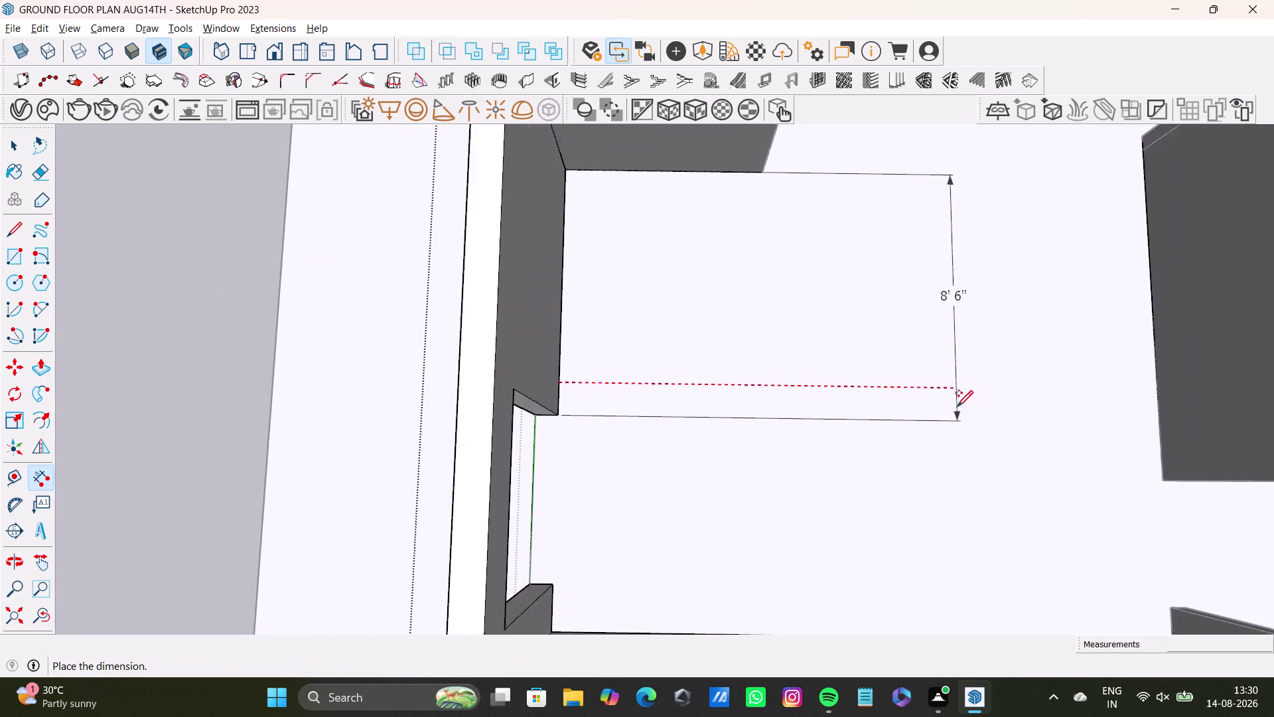
scroll(down, 3)
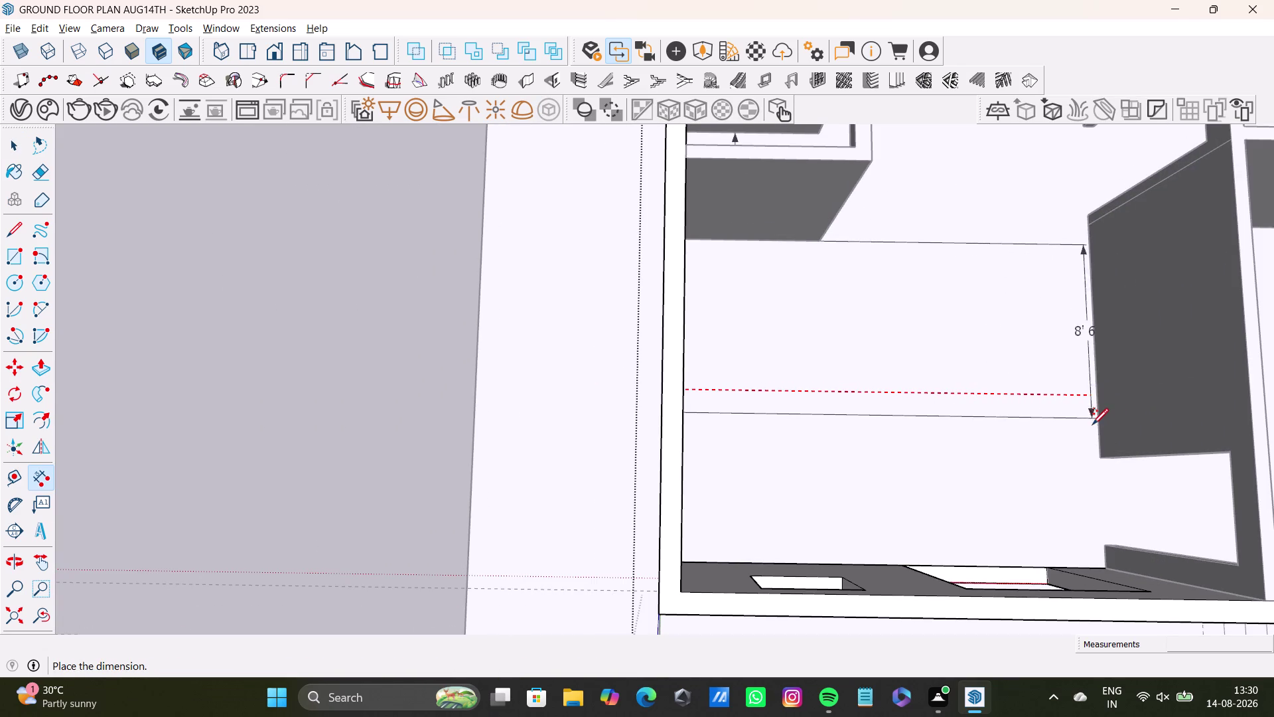
scroll(down, 3)
middle_drag(1095, 426, 869, 396)
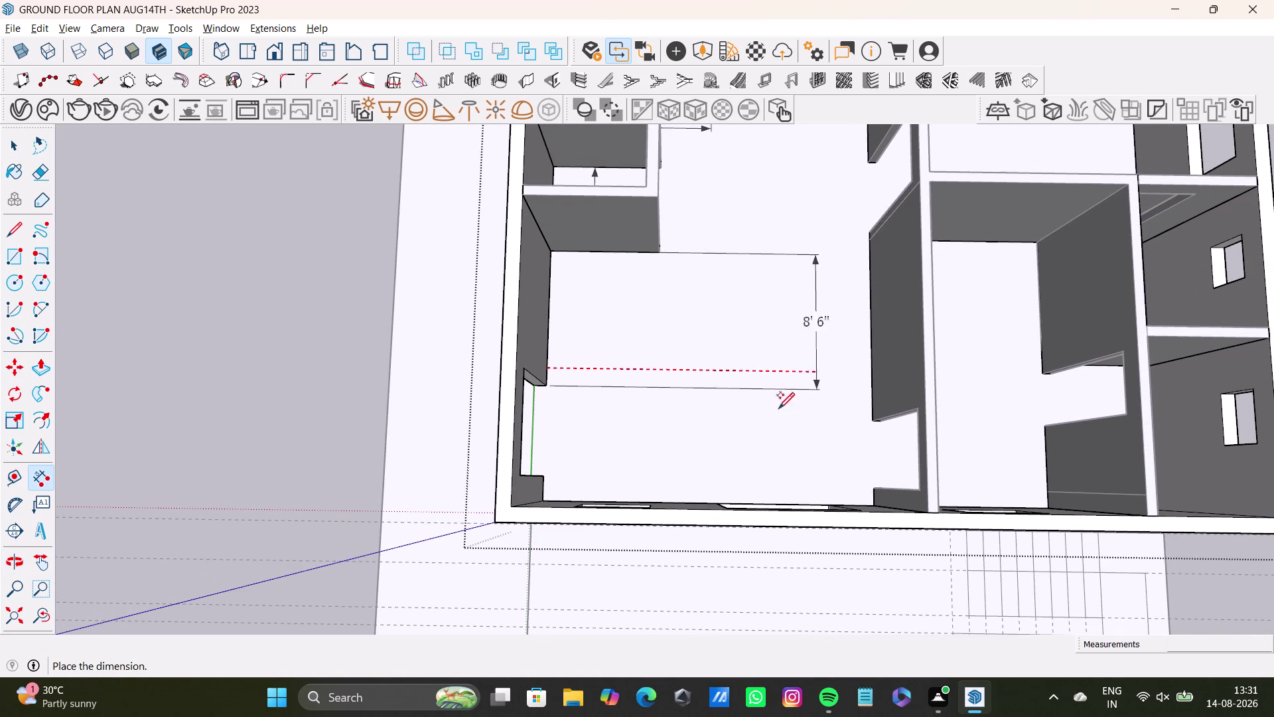
key(space)
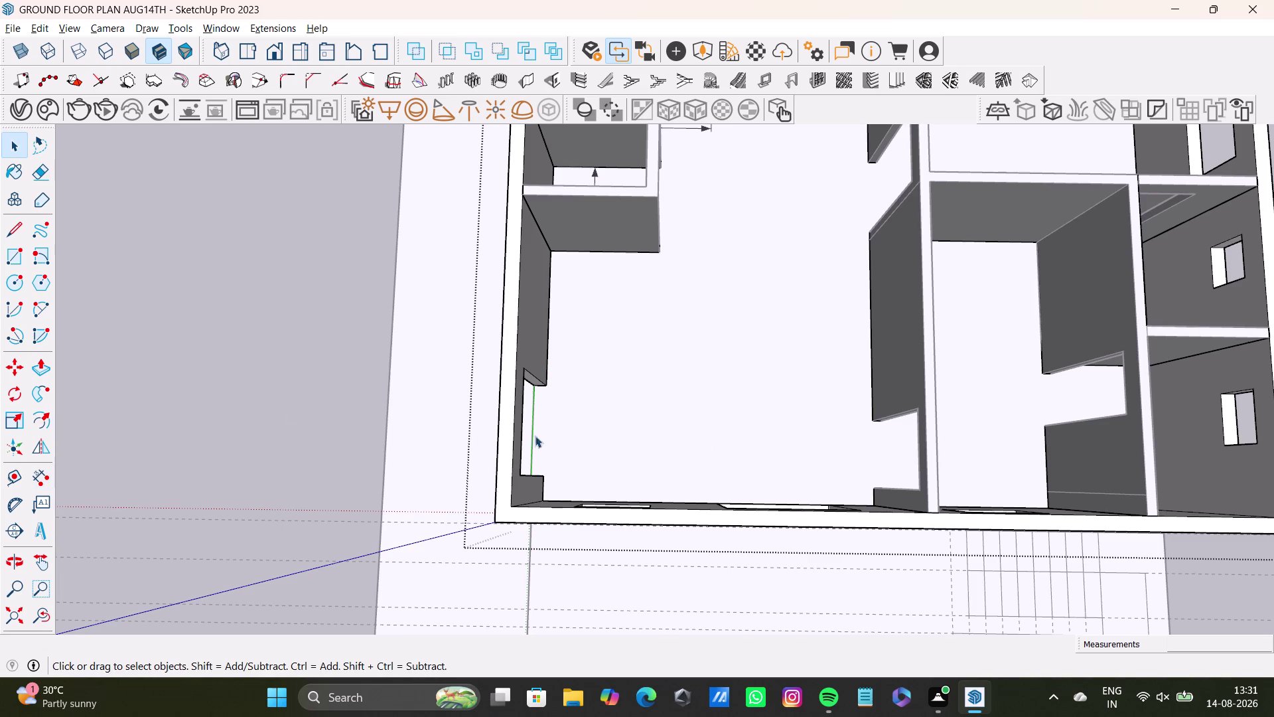
click(13, 476)
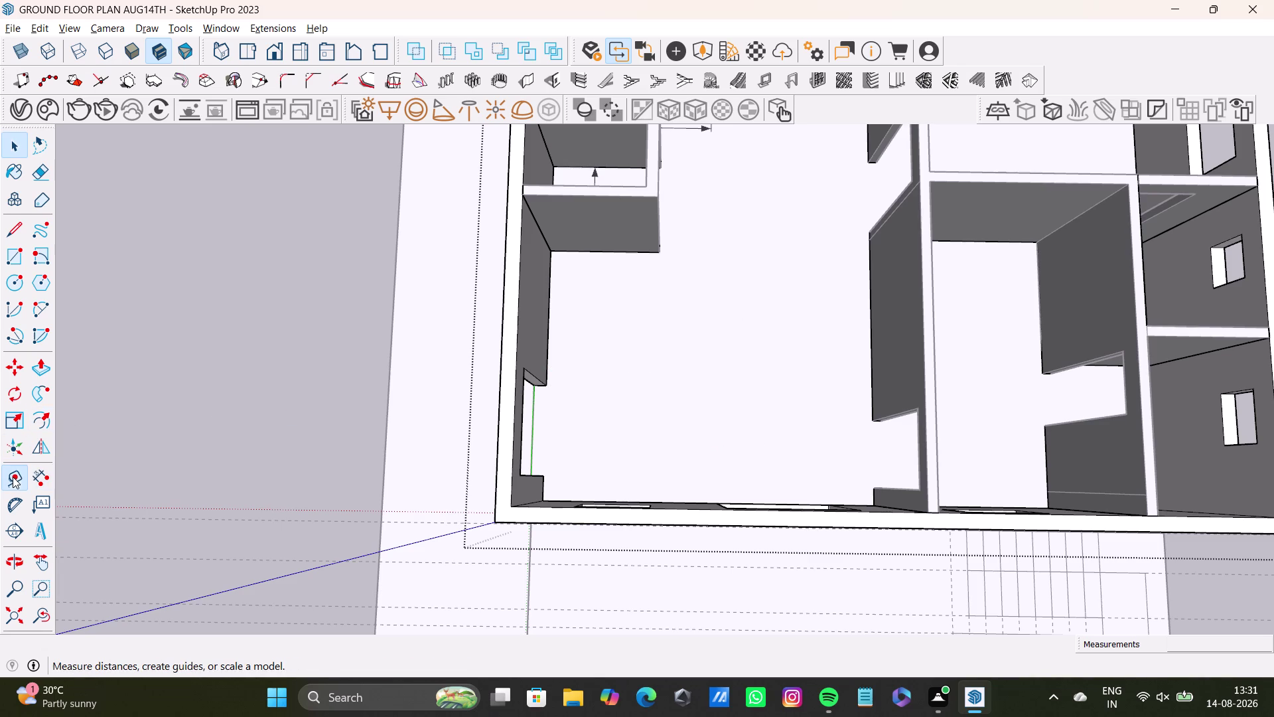
click(531, 422)
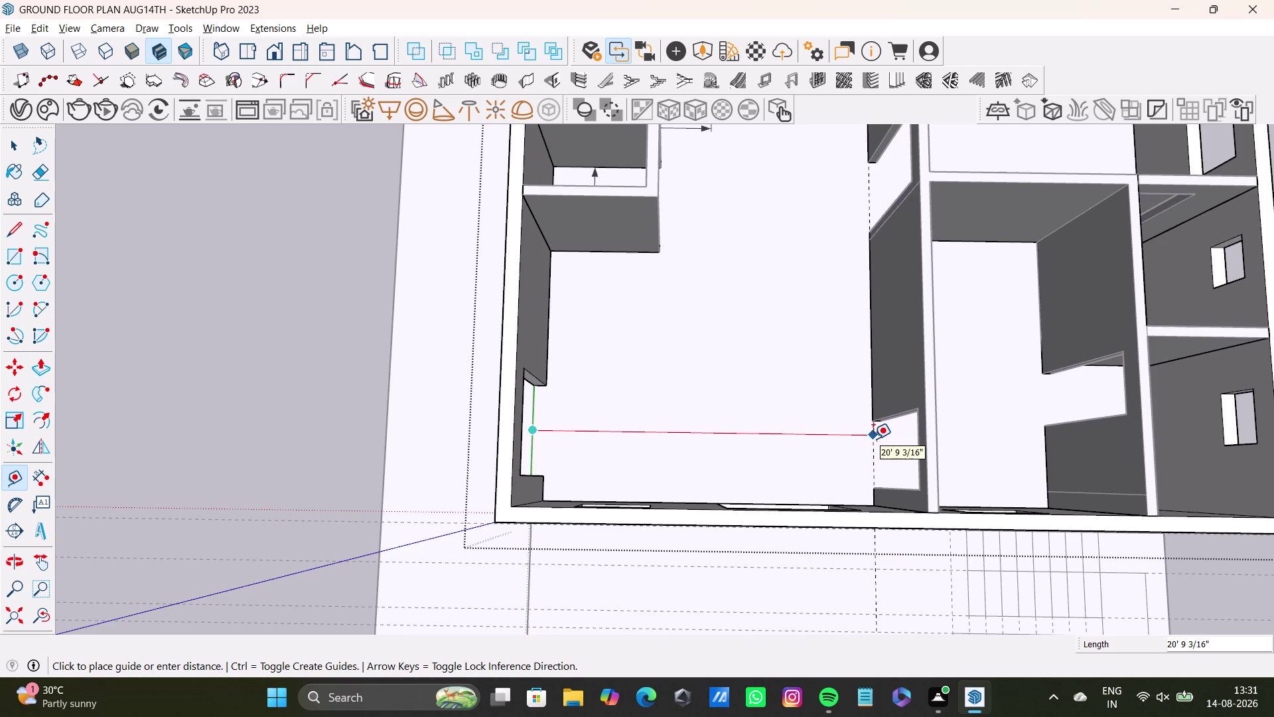
key(space)
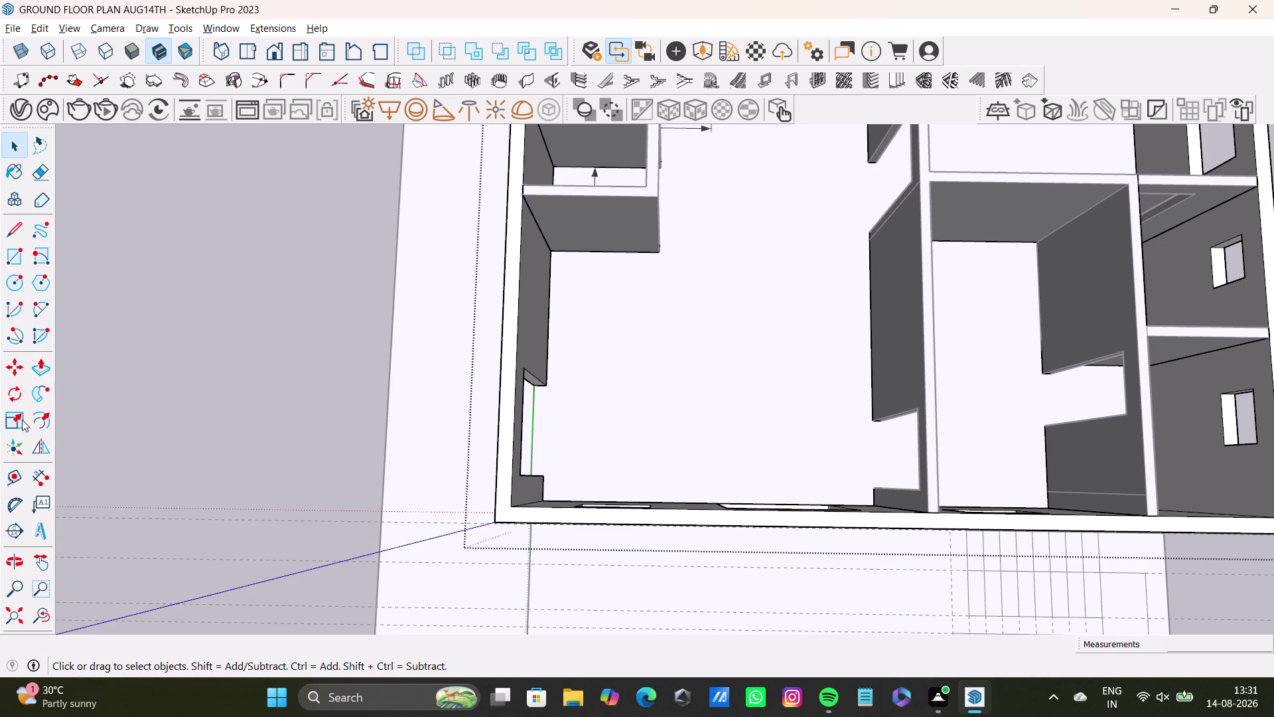
drag(39, 476, 54, 472)
scroll(up, 3)
click(536, 443)
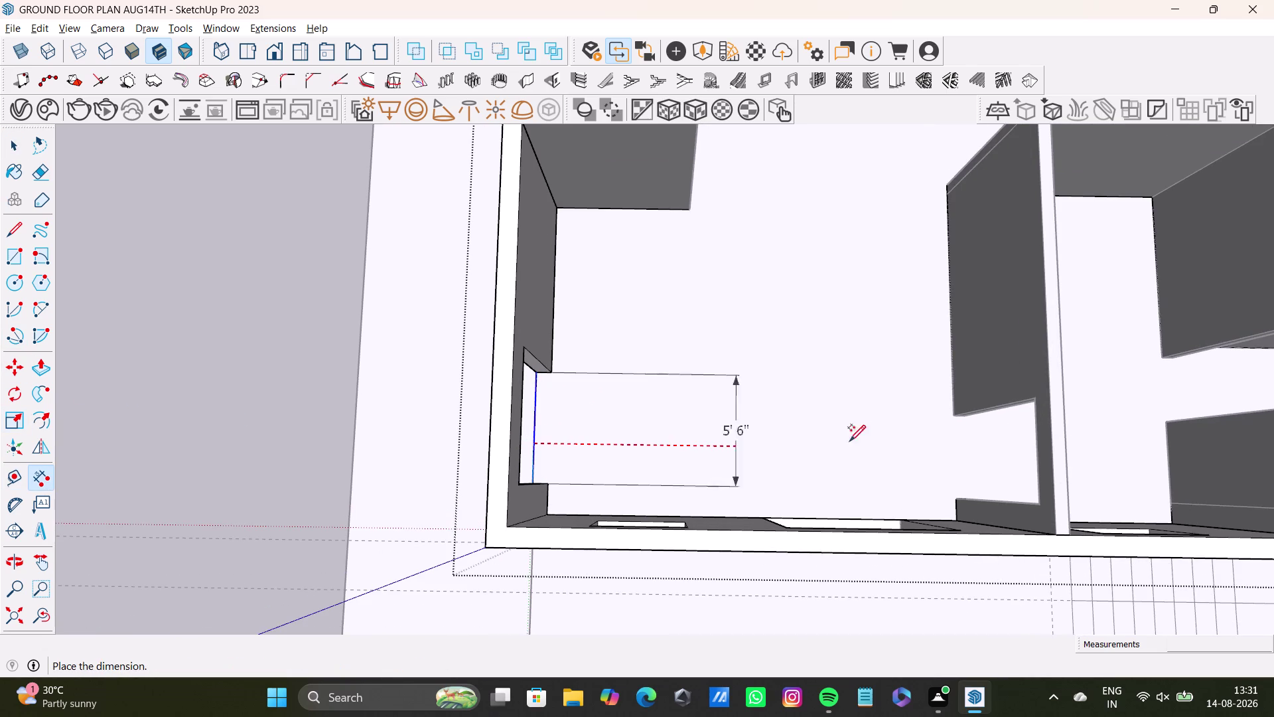
key(space)
scroll(down, 3)
middle_drag(667, 433, 668, 345)
middle_drag(706, 297, 742, 227)
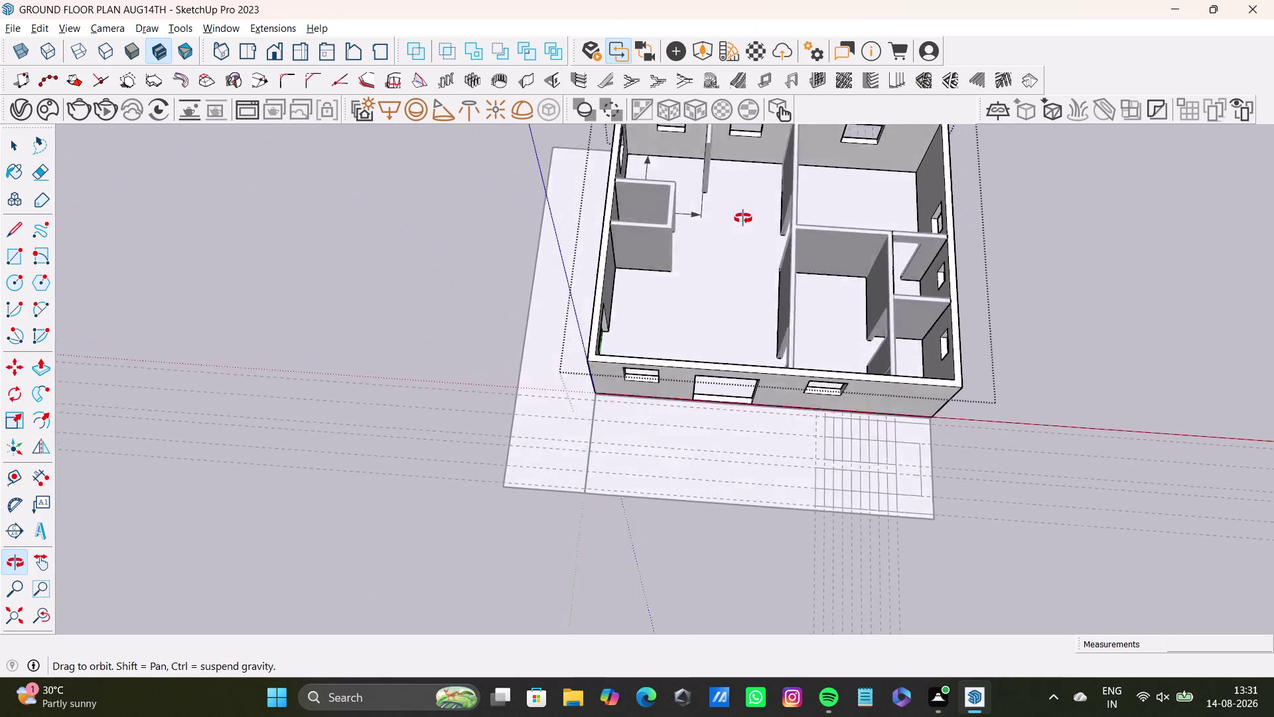
middle_drag(742, 227, 828, 248)
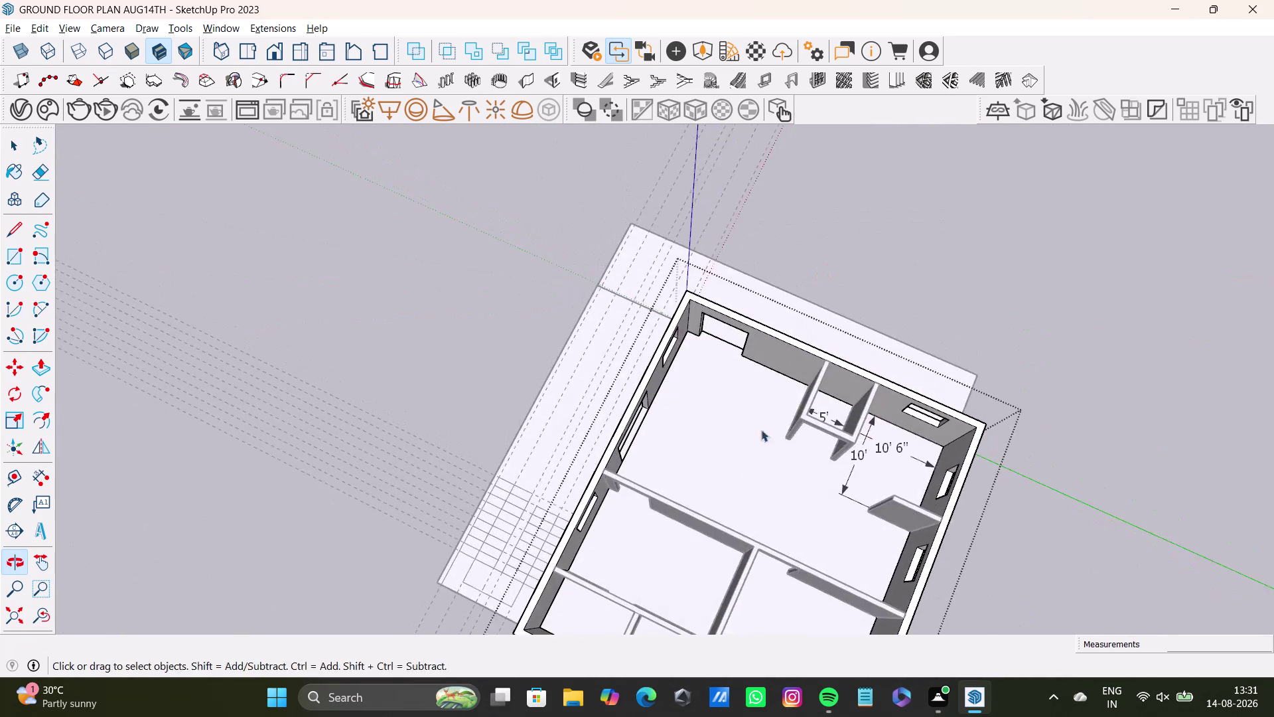
middle_drag(750, 478, 867, 259)
middle_drag(690, 410, 851, 324)
middle_drag(685, 409, 915, 428)
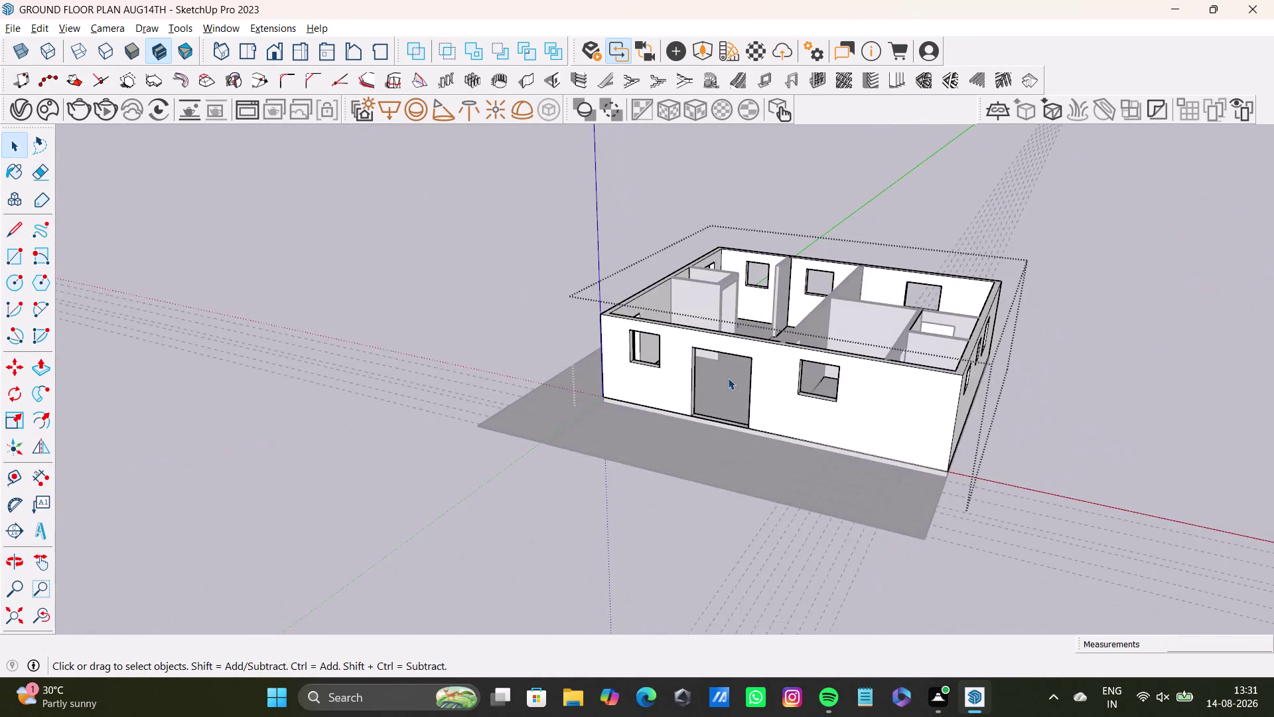
middle_drag(728, 377, 868, 583)
middle_drag(763, 413, 762, 567)
middle_drag(785, 408, 779, 467)
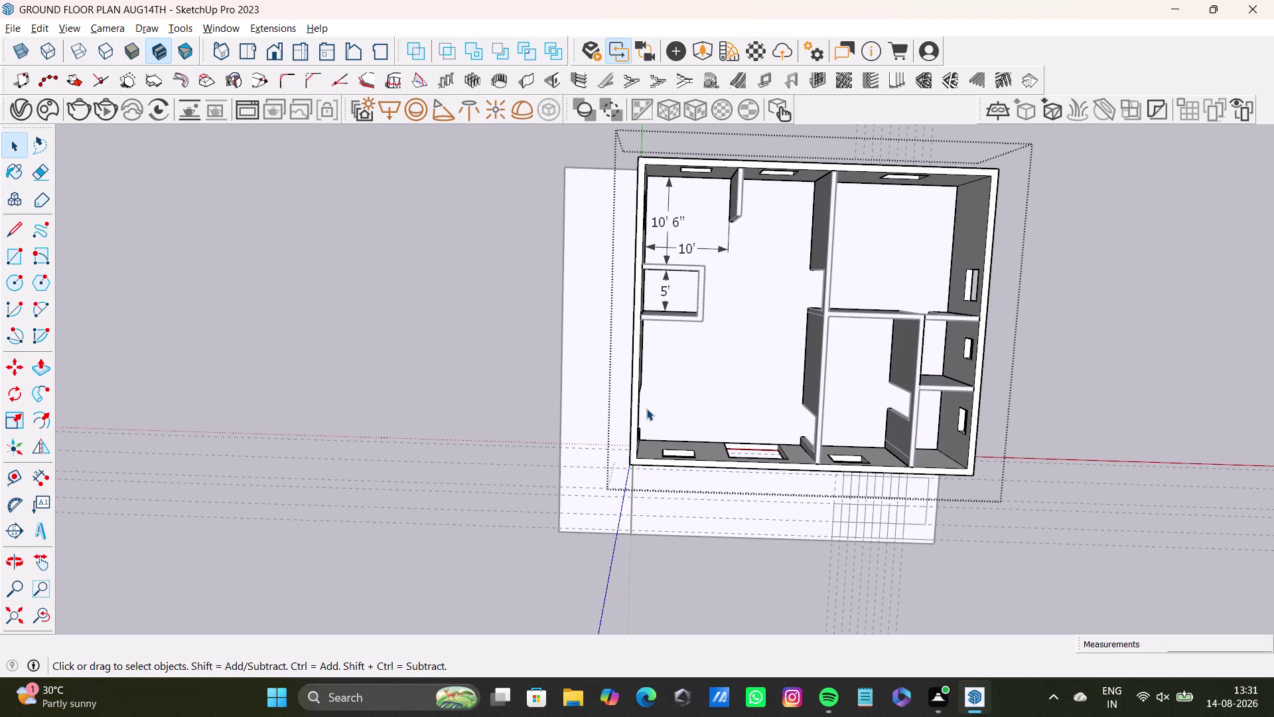
scroll(down, 3)
scroll(down, 3)
middle_drag(631, 338, 566, 358)
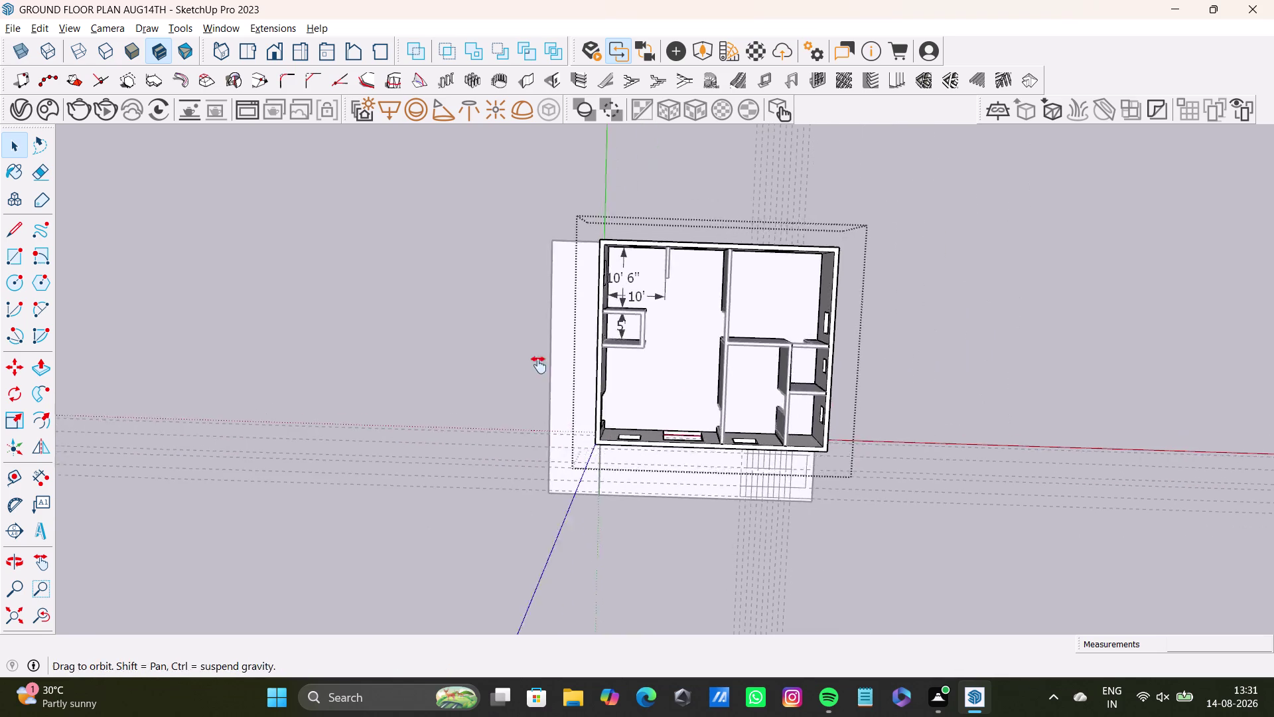
middle_drag(567, 358, 452, 385)
scroll(up, 3)
click(508, 336)
click(517, 335)
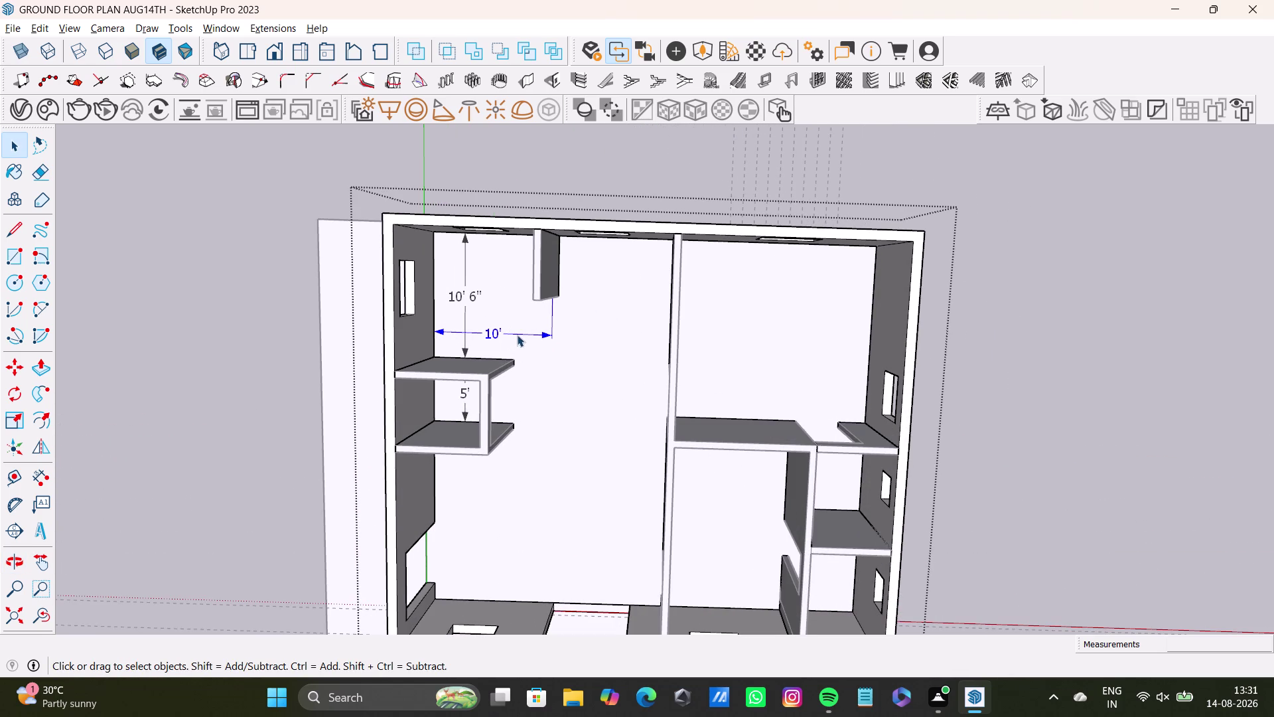
Delete the 10' 6", 10' and 5' room dimensions.
key(Delete)
click(463, 294)
key(Delete)
click(466, 409)
key(Delete)
Tilt the view in close to the short partition wall's end and select it.
middle_drag(531, 441, 526, 244)
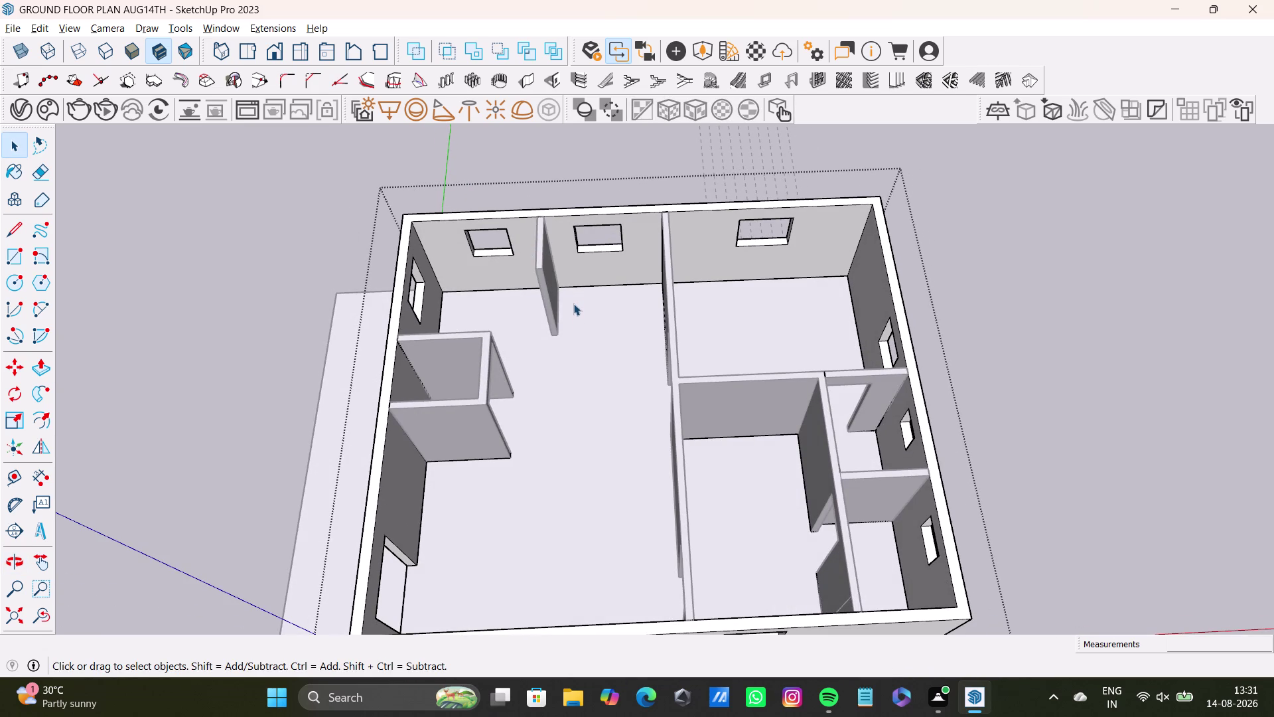
middle_drag(574, 343, 342, 338)
scroll(up, 3)
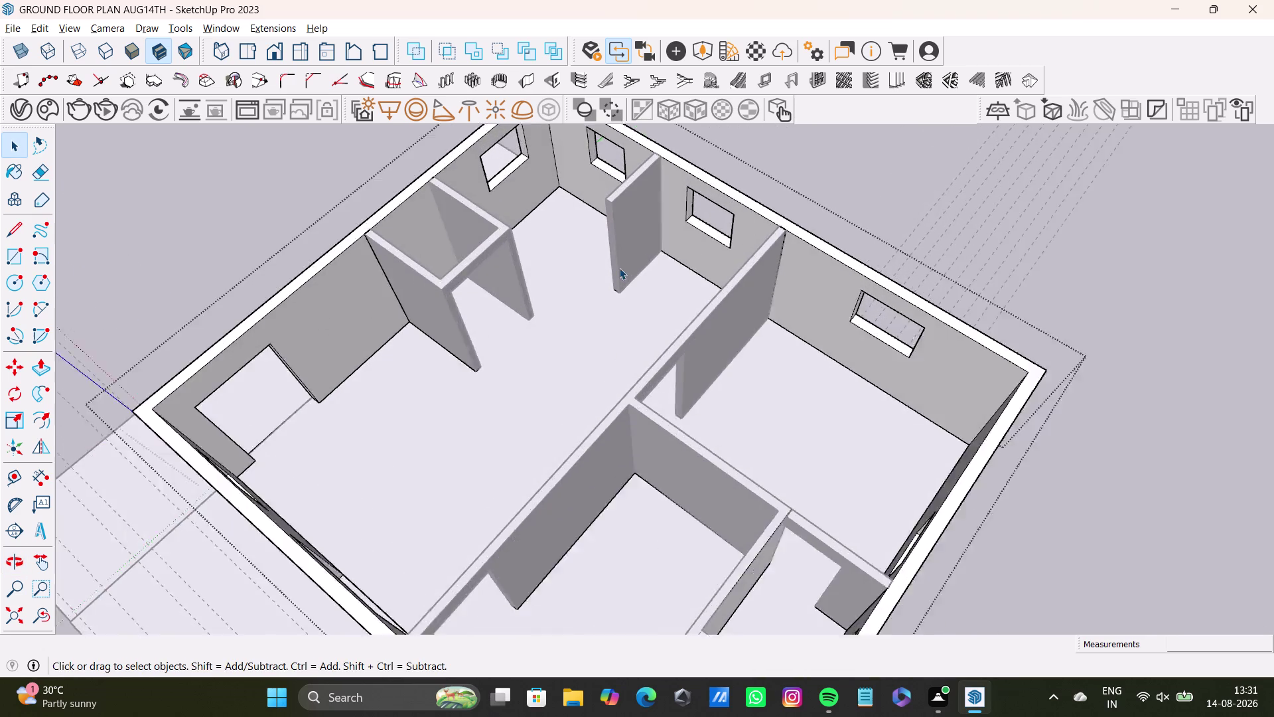
scroll(up, 3)
scroll(up, 3)
middle_drag(645, 259, 513, 224)
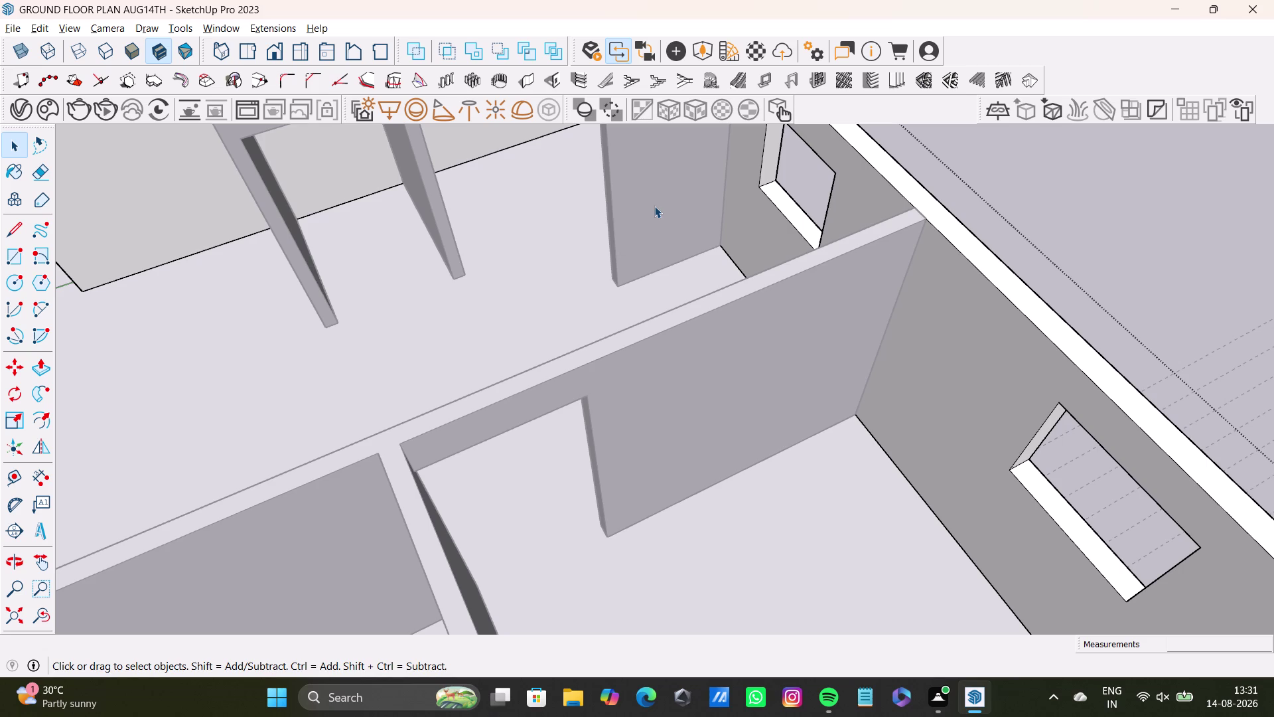
middle_drag(718, 130, 642, 205)
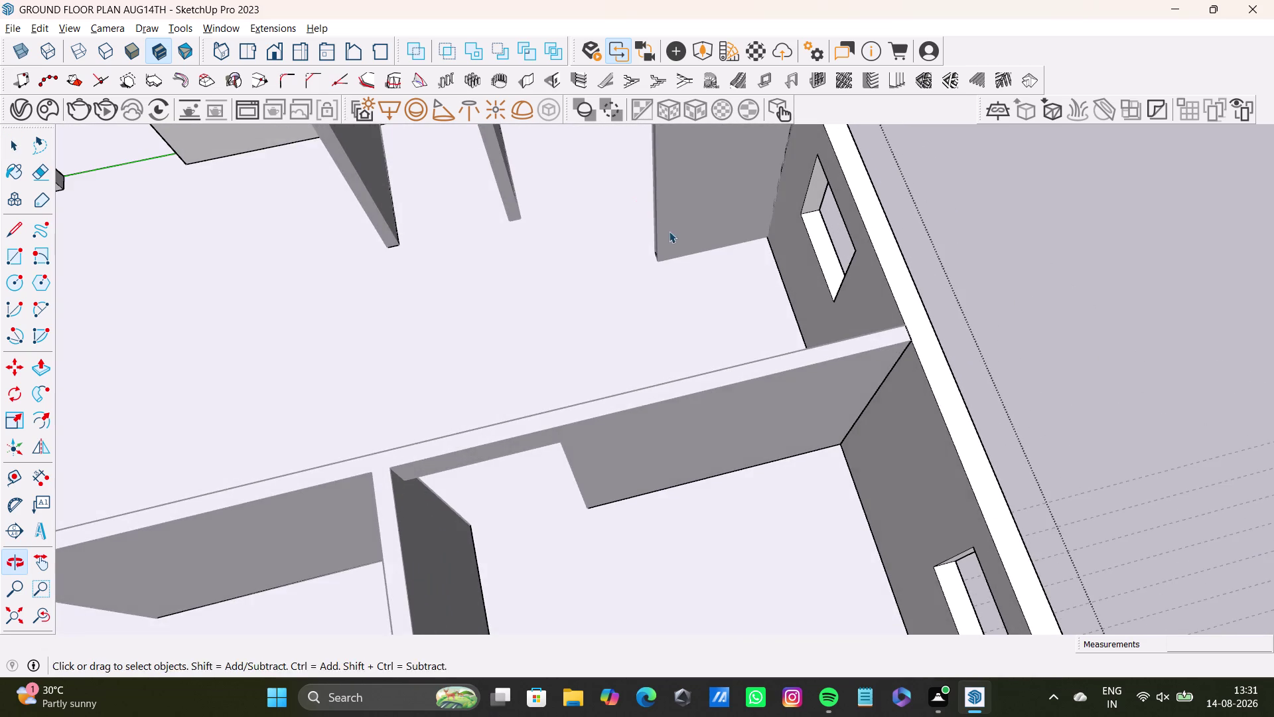
middle_drag(676, 234, 645, 275)
click(1005, 231)
scroll(up, 3)
middle_drag(725, 256, 726, 256)
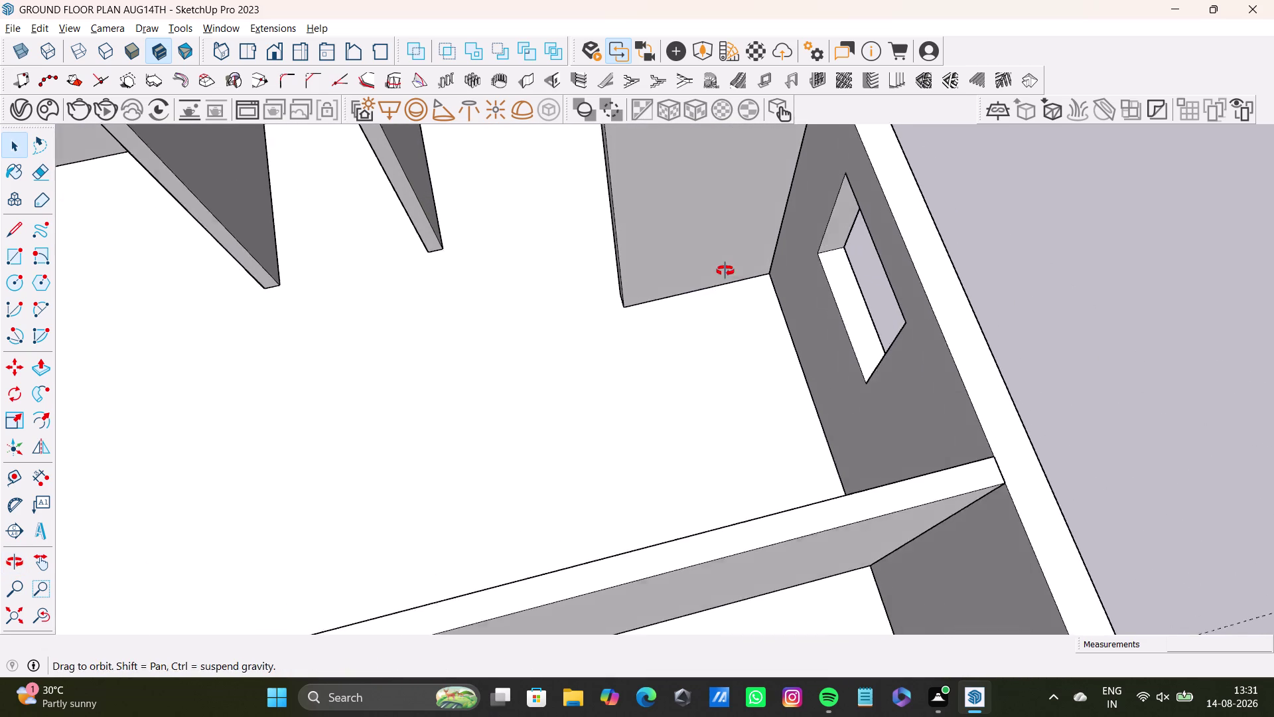
middle_drag(726, 256, 726, 361)
middle_drag(722, 361, 727, 298)
triple_click(729, 295)
double_click(730, 298)
click(728, 328)
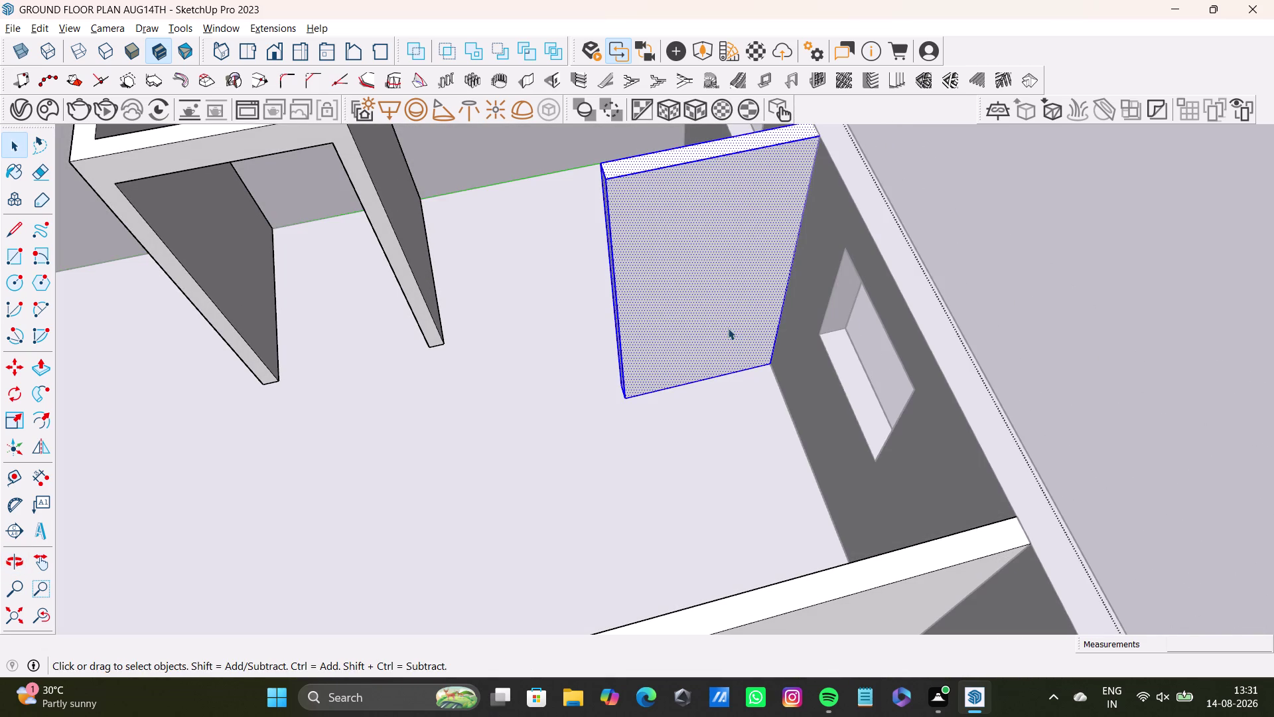
Orbit low to the partition's base, select the floor and pick Rectangle.
middle_drag(727, 426, 973, 395)
scroll(up, 3)
middle_drag(808, 366, 799, 428)
middle_drag(794, 431, 793, 432)
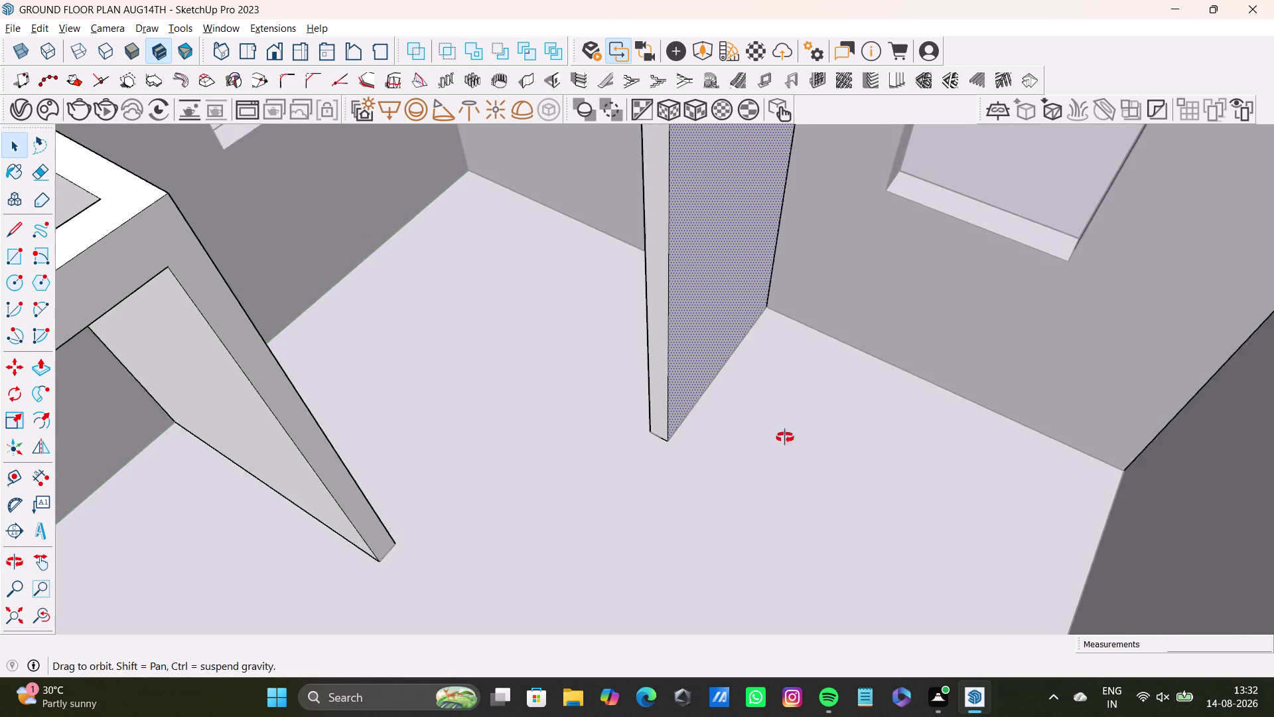
middle_drag(793, 432, 754, 406)
triple_click(757, 398)
click(757, 398)
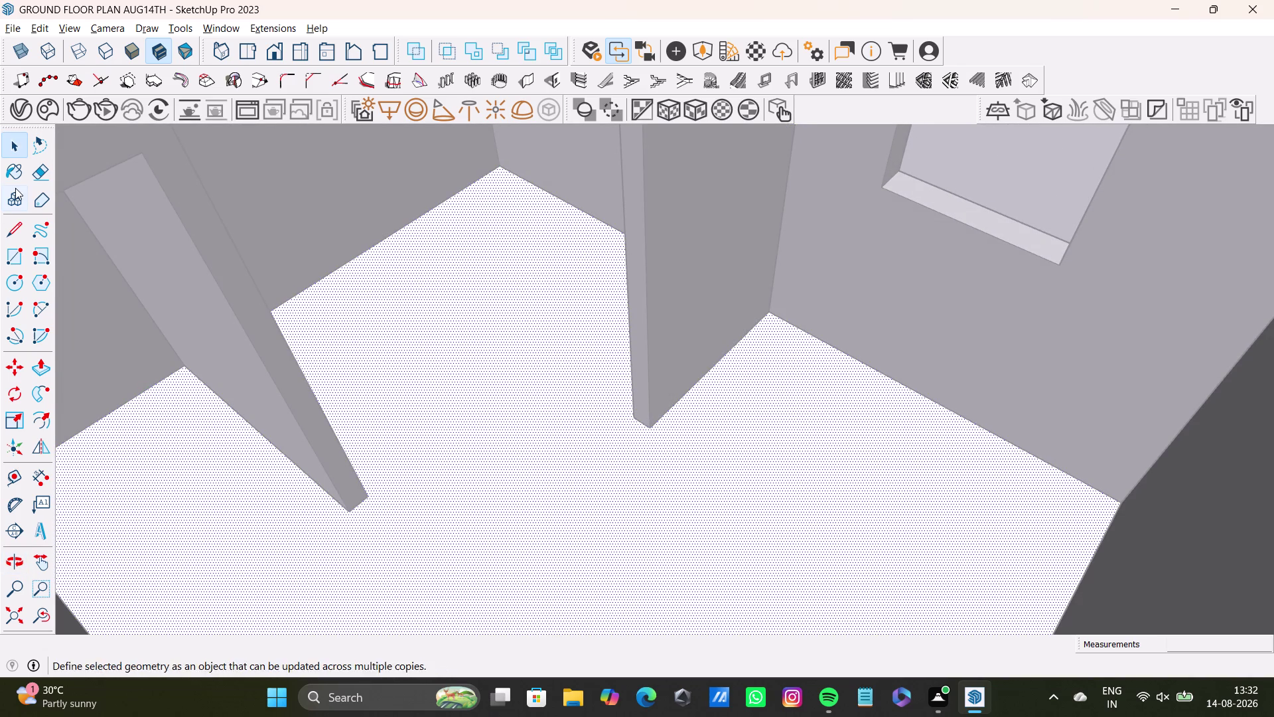
click(14, 252)
scroll(up, 3)
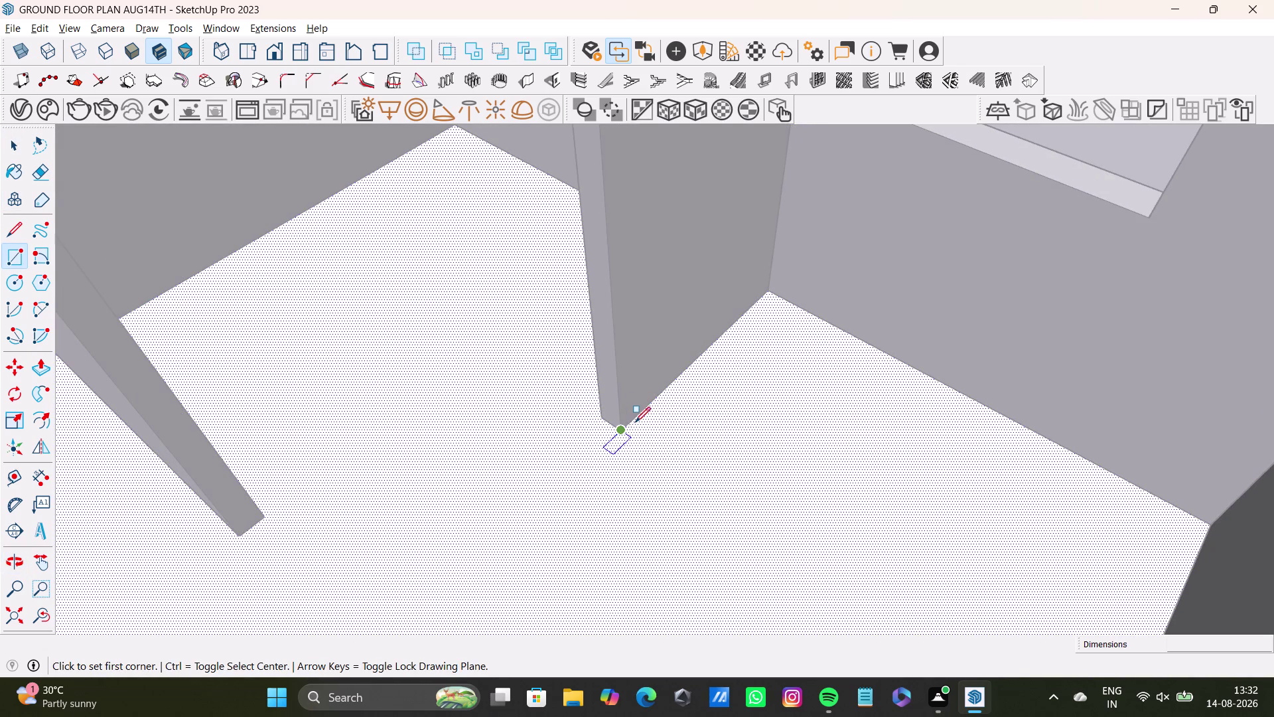
Draw a floor rectangle from the partition's corner to the side wall.
scroll(down, 3)
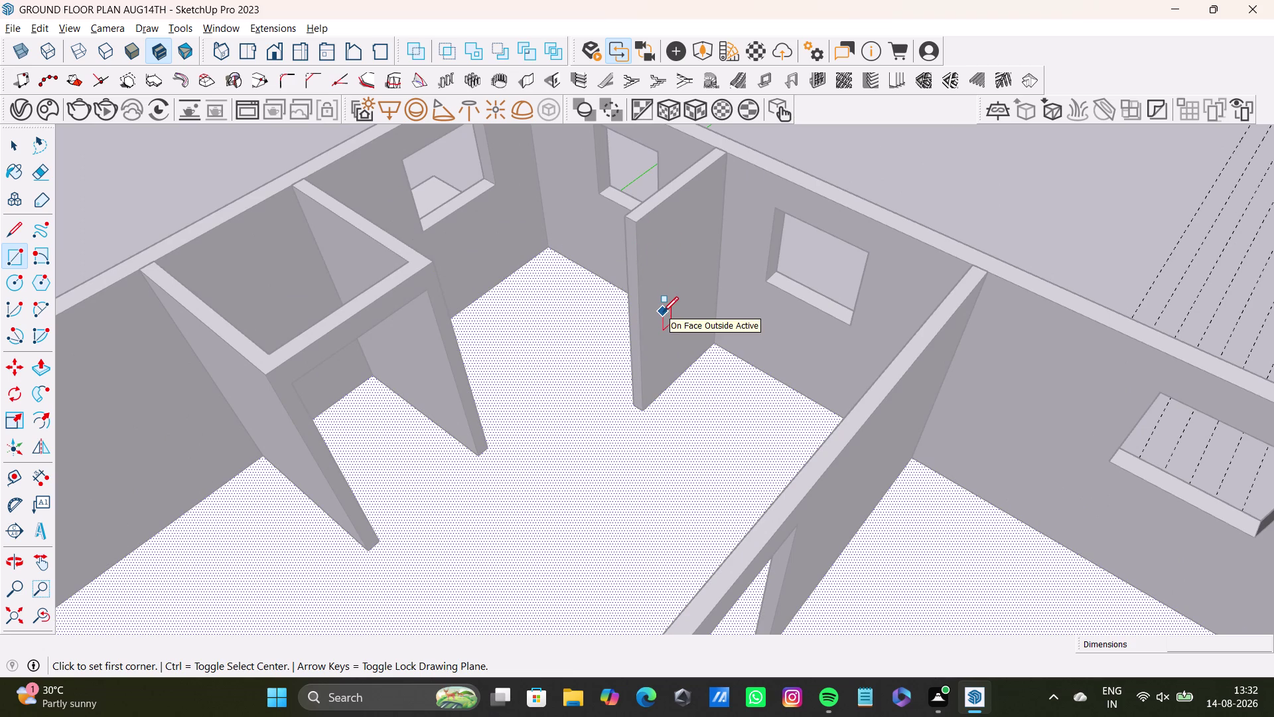
middle_drag(709, 369, 591, 411)
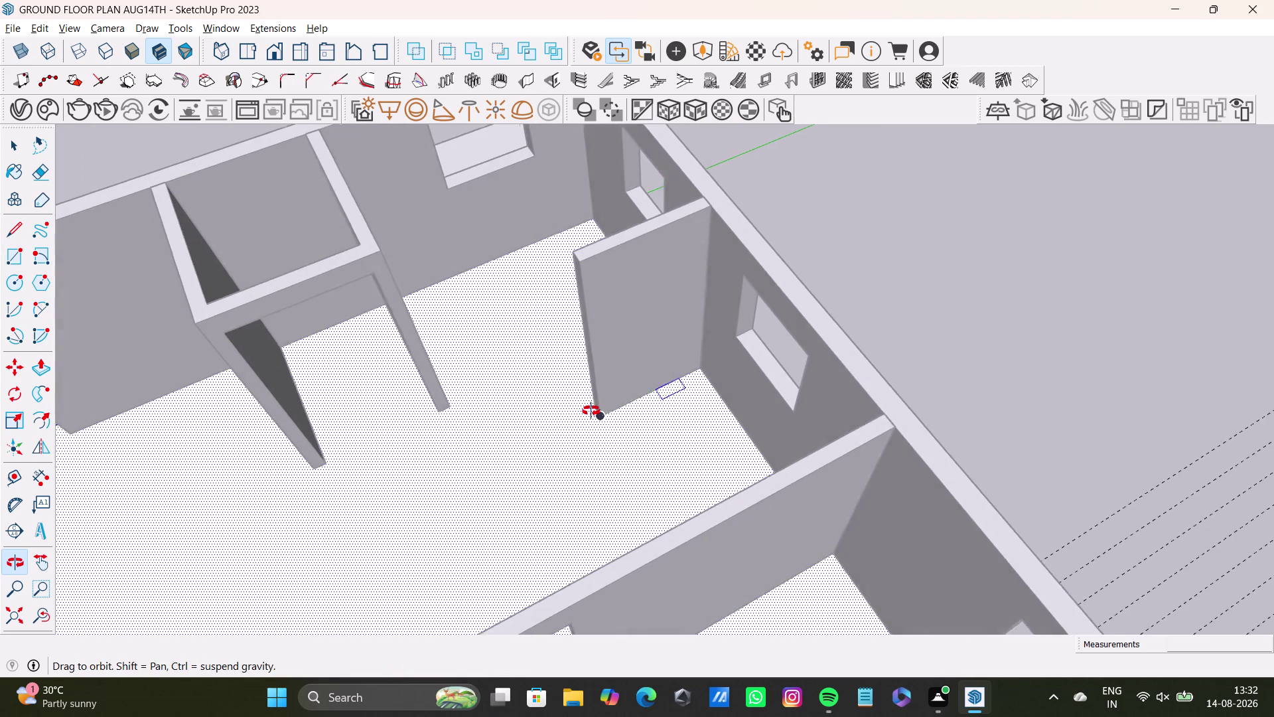
middle_drag(591, 411, 583, 420)
scroll(up, 3)
scroll(down, 3)
click(611, 408)
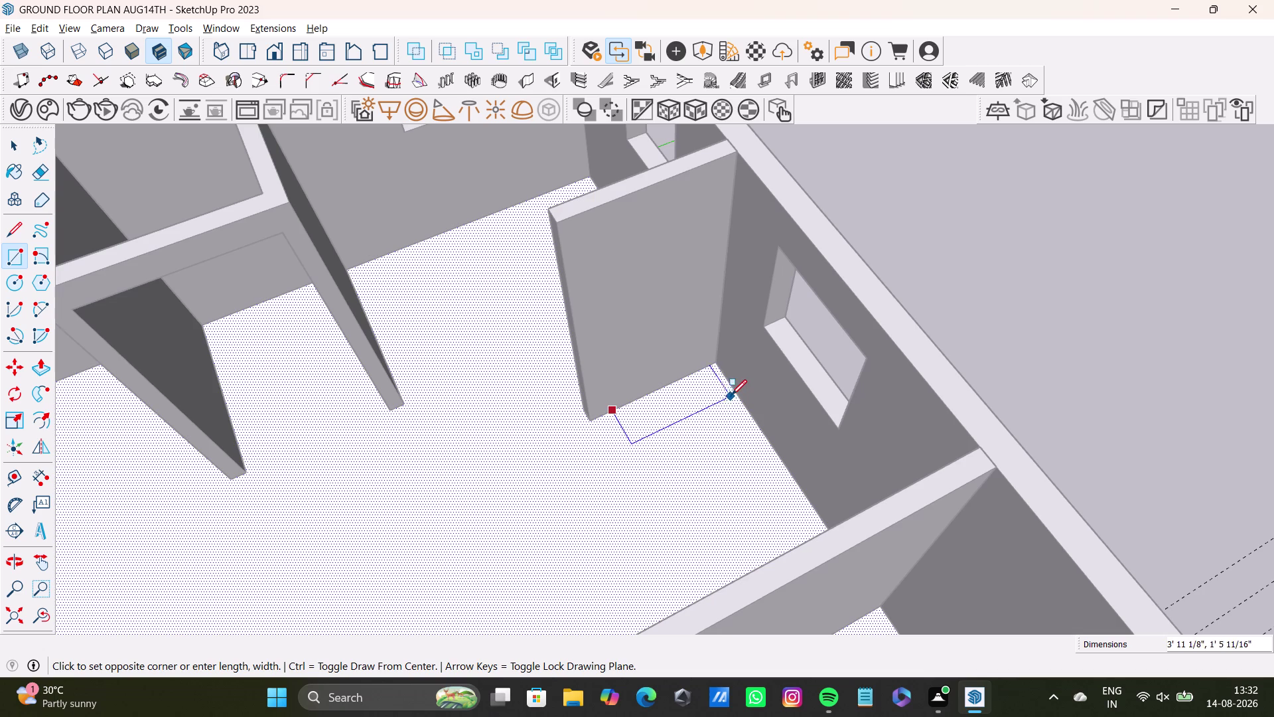
click(727, 387)
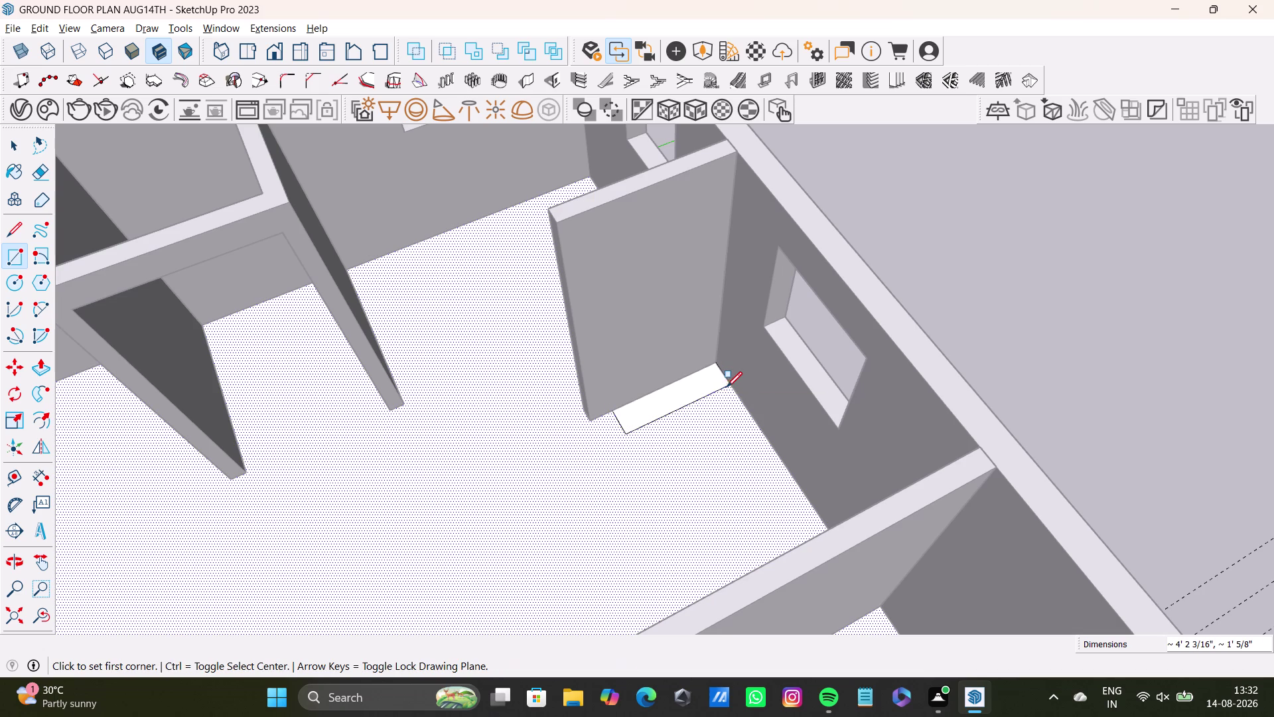
key(space)
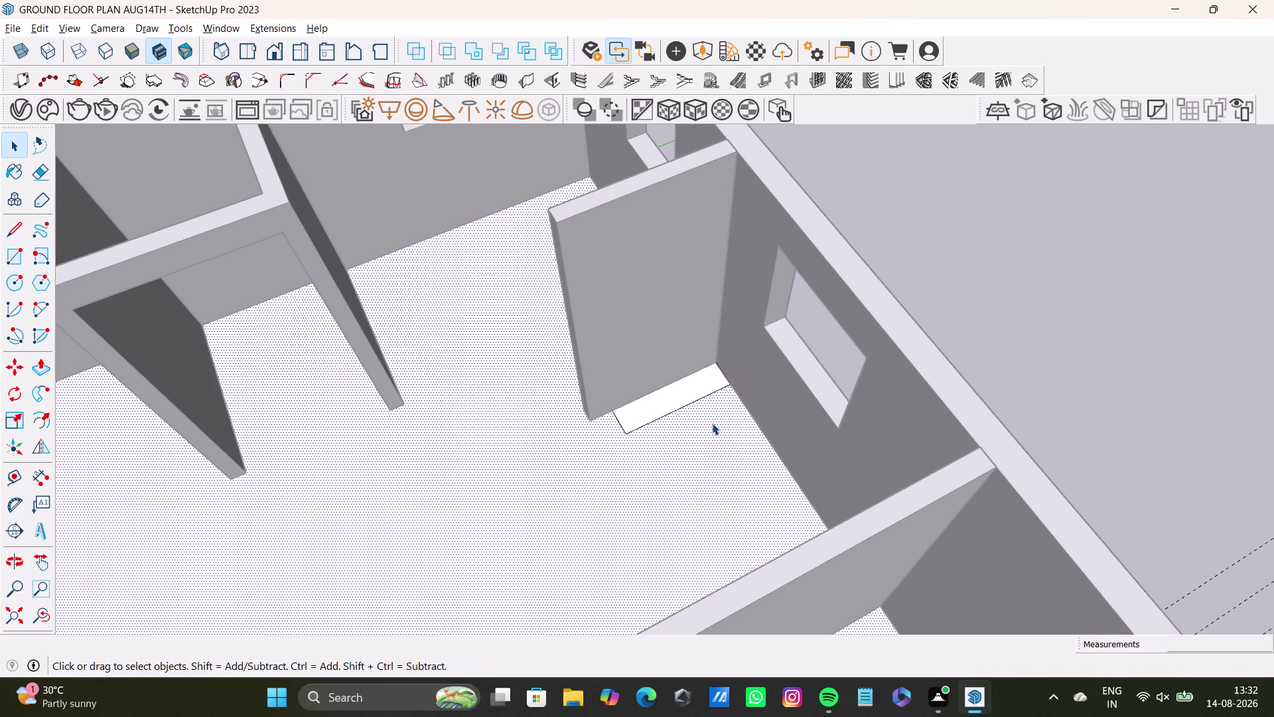
Push/pull the rectangle up to cabinet height and push its side face to set thickness.
key(p)
click(700, 388)
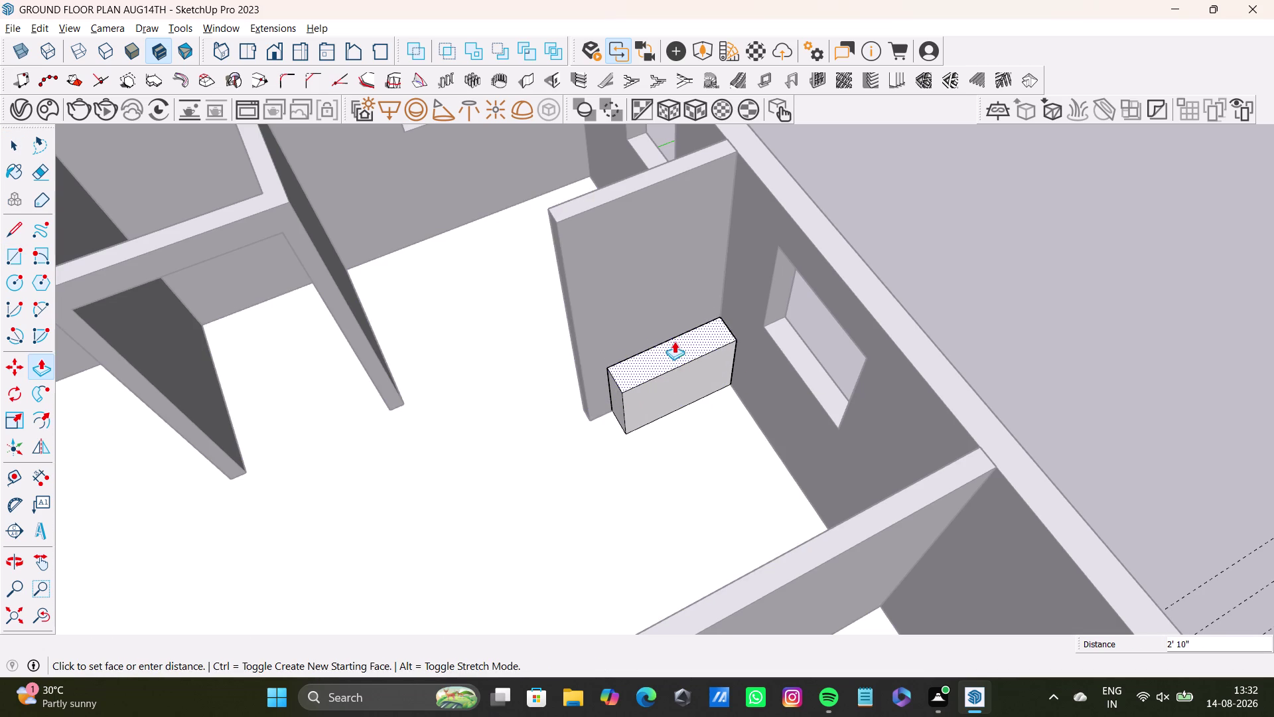
click(663, 303)
middle_drag(710, 368, 721, 298)
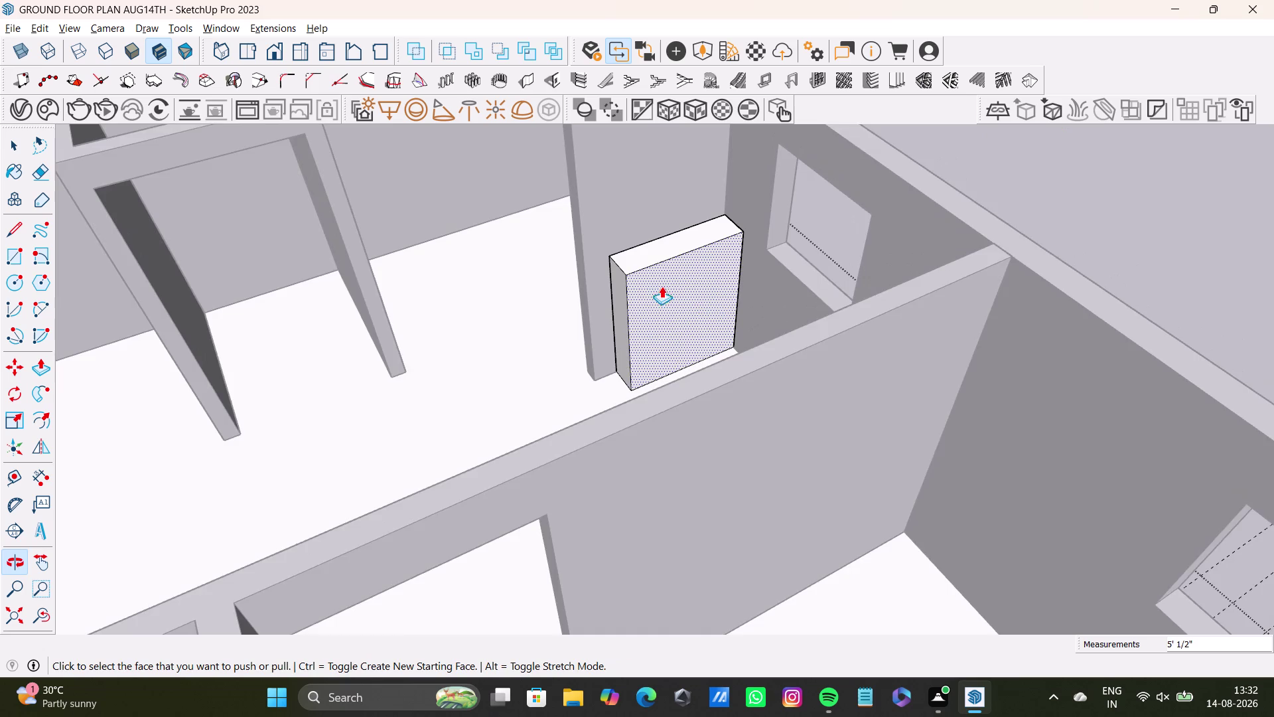
scroll(up, 3)
middle_drag(655, 311, 675, 312)
click(629, 312)
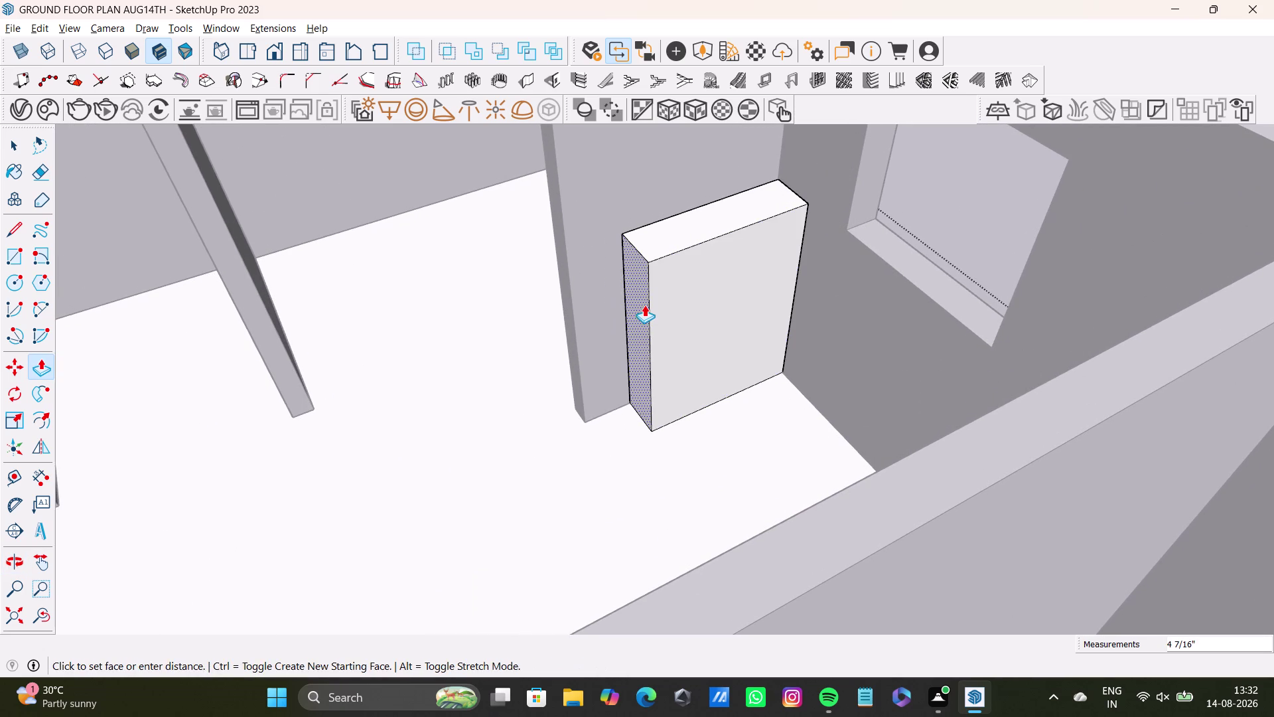
click(644, 305)
click(692, 269)
click(706, 286)
Orbit around the wardrobe block to check it, then select its front face.
middle_drag(714, 332, 777, 438)
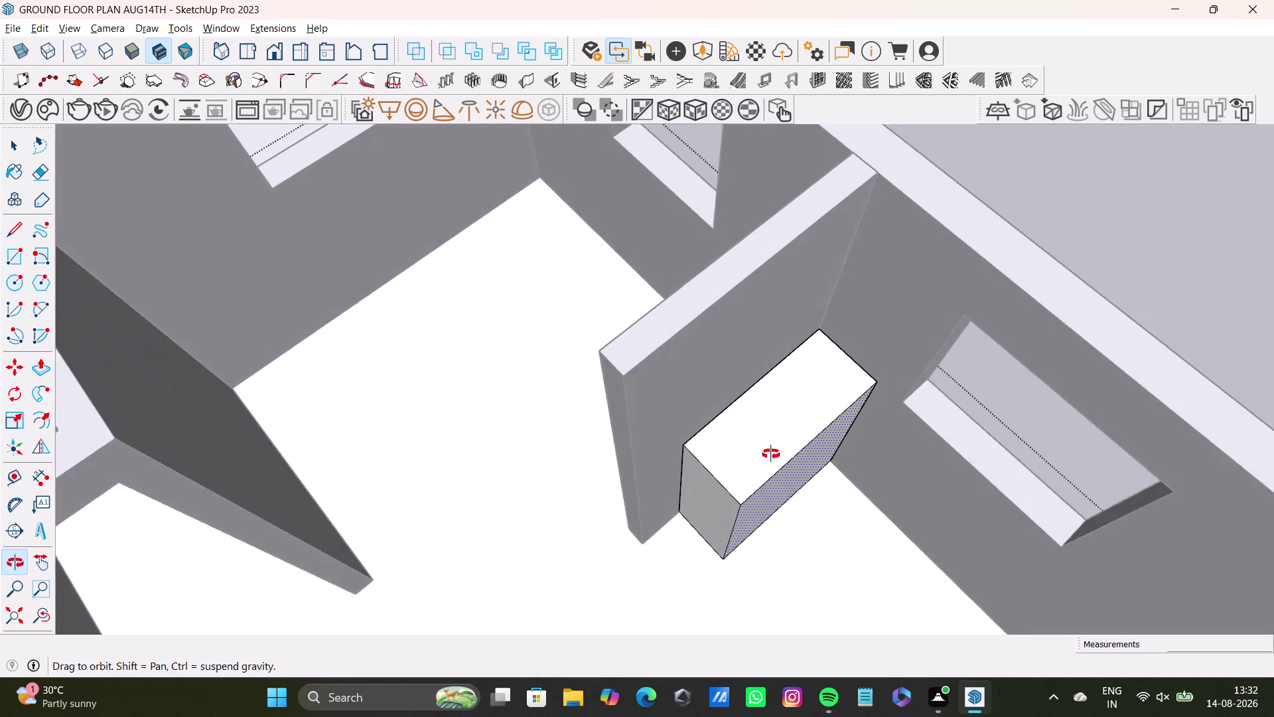
middle_drag(776, 438, 690, 399)
scroll(up, 3)
middle_drag(720, 433, 678, 331)
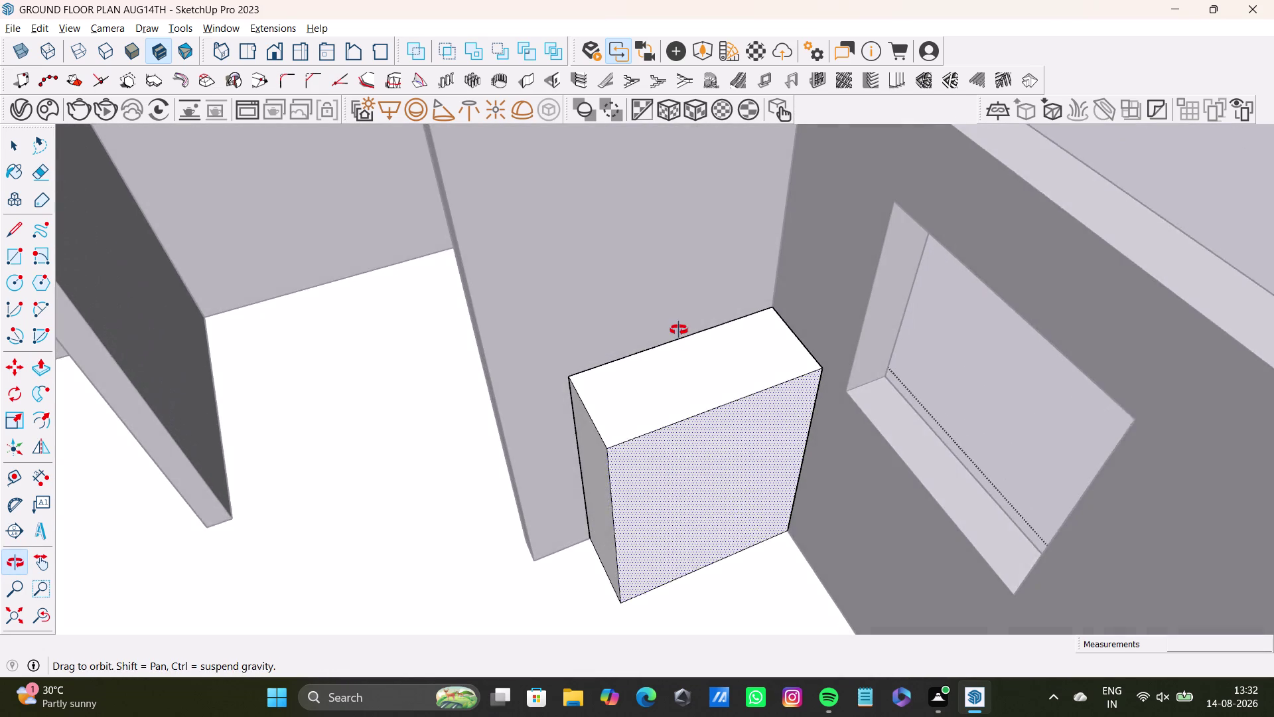
middle_drag(679, 331, 680, 328)
scroll(up, 3)
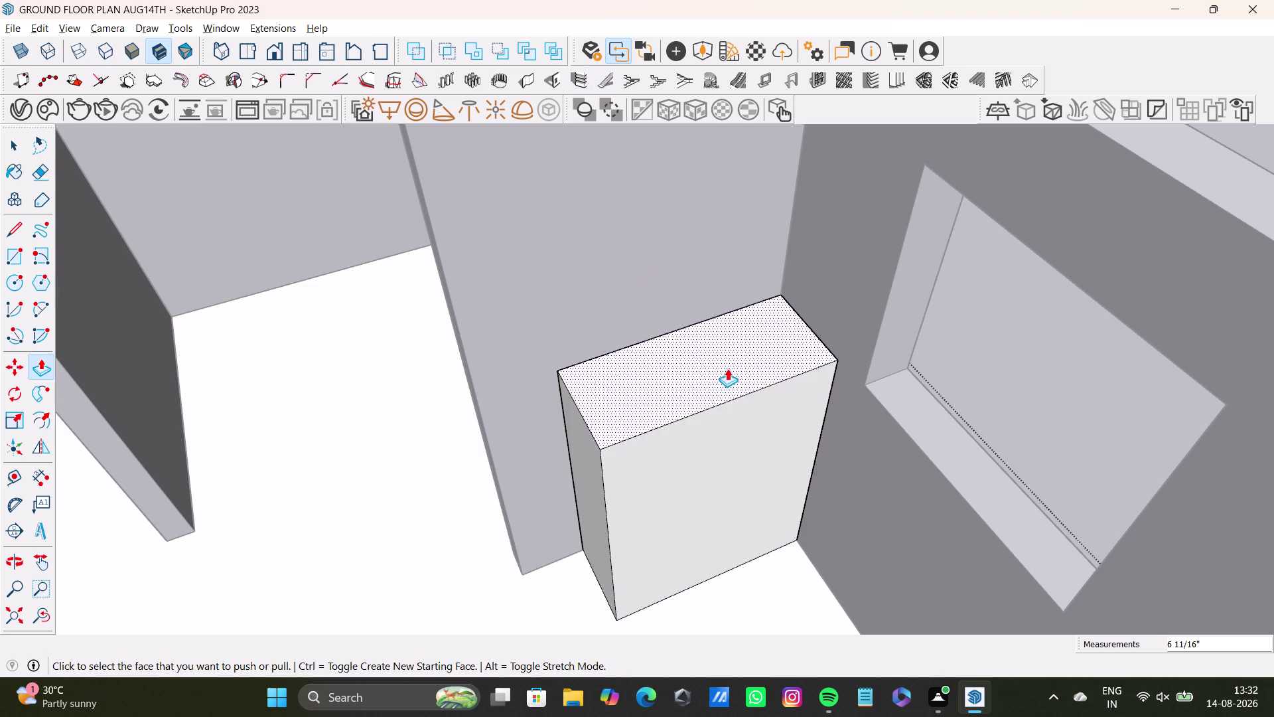
scroll(down, 3)
middle_drag(730, 396, 781, 359)
key(space)
double_click(745, 383)
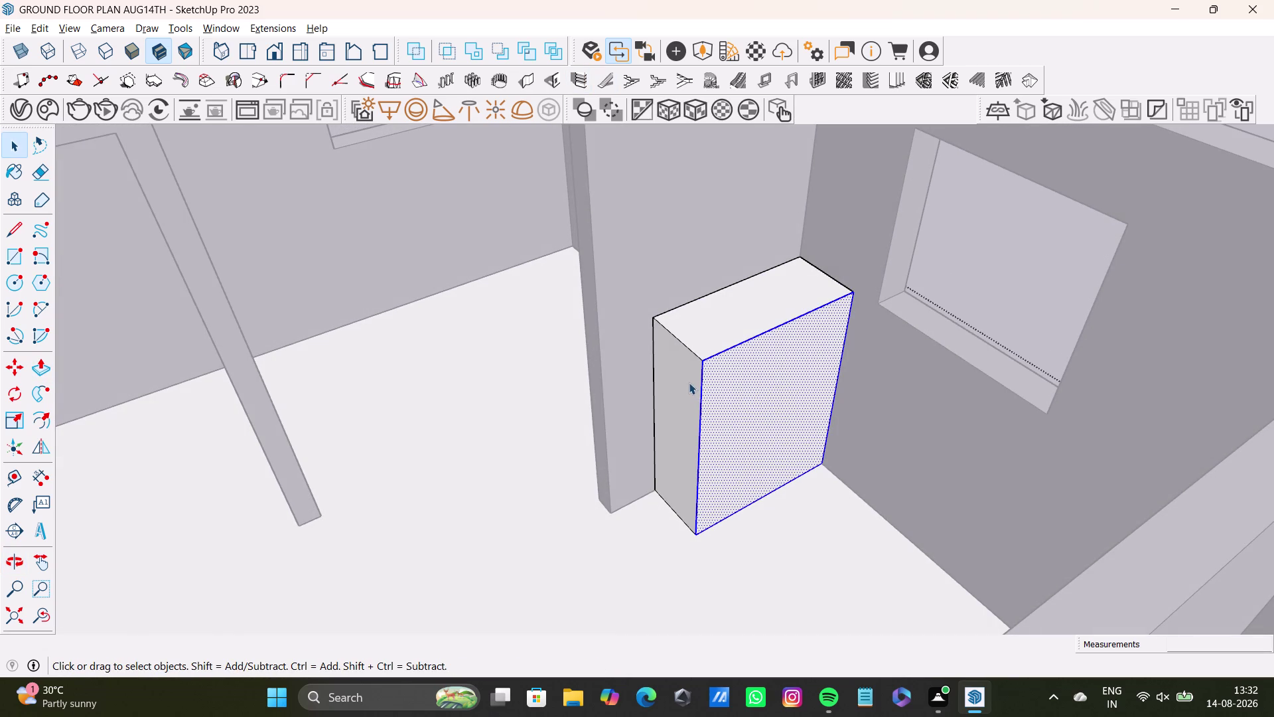
double_click(689, 382)
double_click(736, 320)
middle_drag(772, 433, 959, 479)
middle_drag(959, 479, 939, 487)
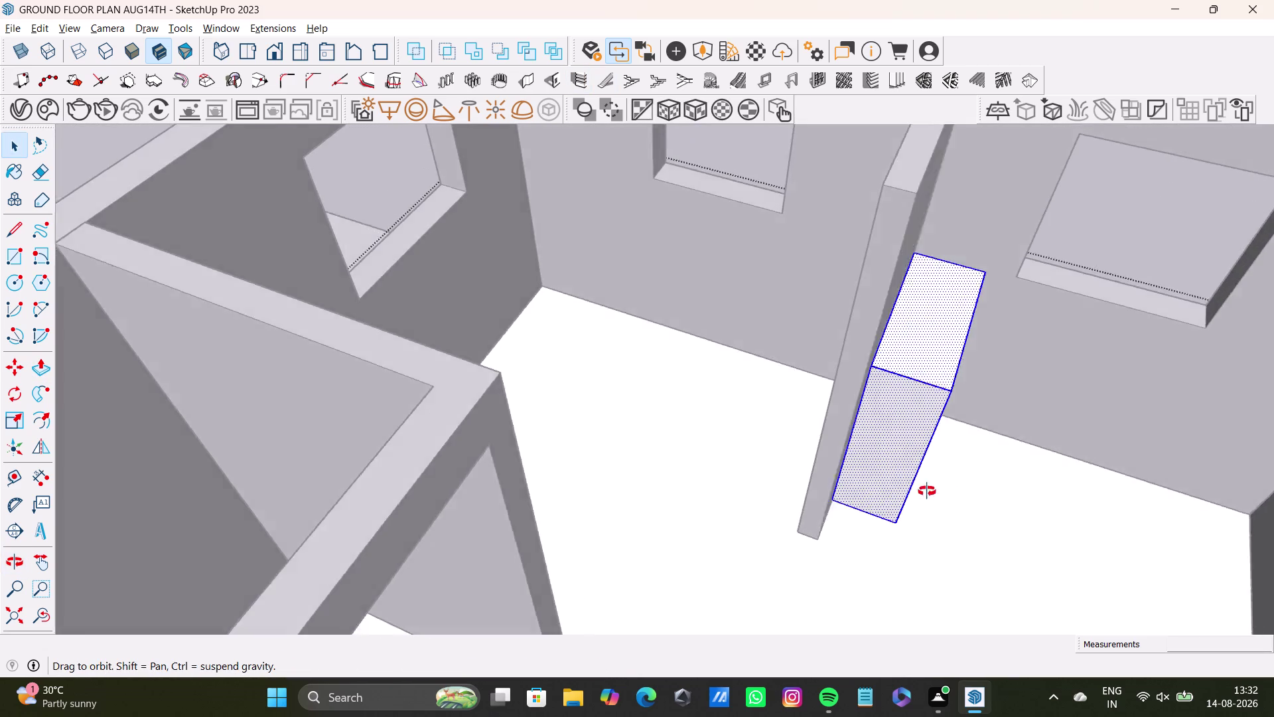
middle_drag(939, 486, 634, 386)
scroll(up, 3)
middle_drag(675, 406, 770, 470)
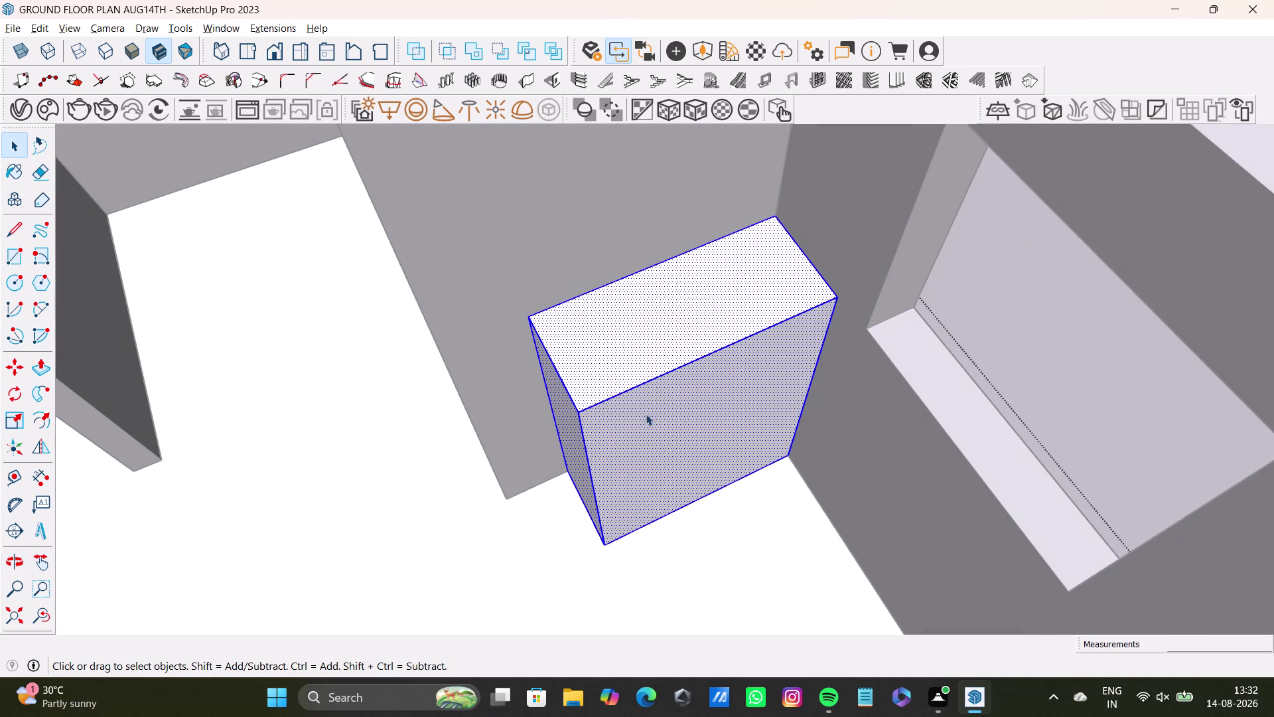
scroll(down, 3)
middle_drag(645, 416, 739, 294)
scroll(up, 3)
middle_drag(696, 413, 692, 325)
middle_drag(691, 333, 759, 387)
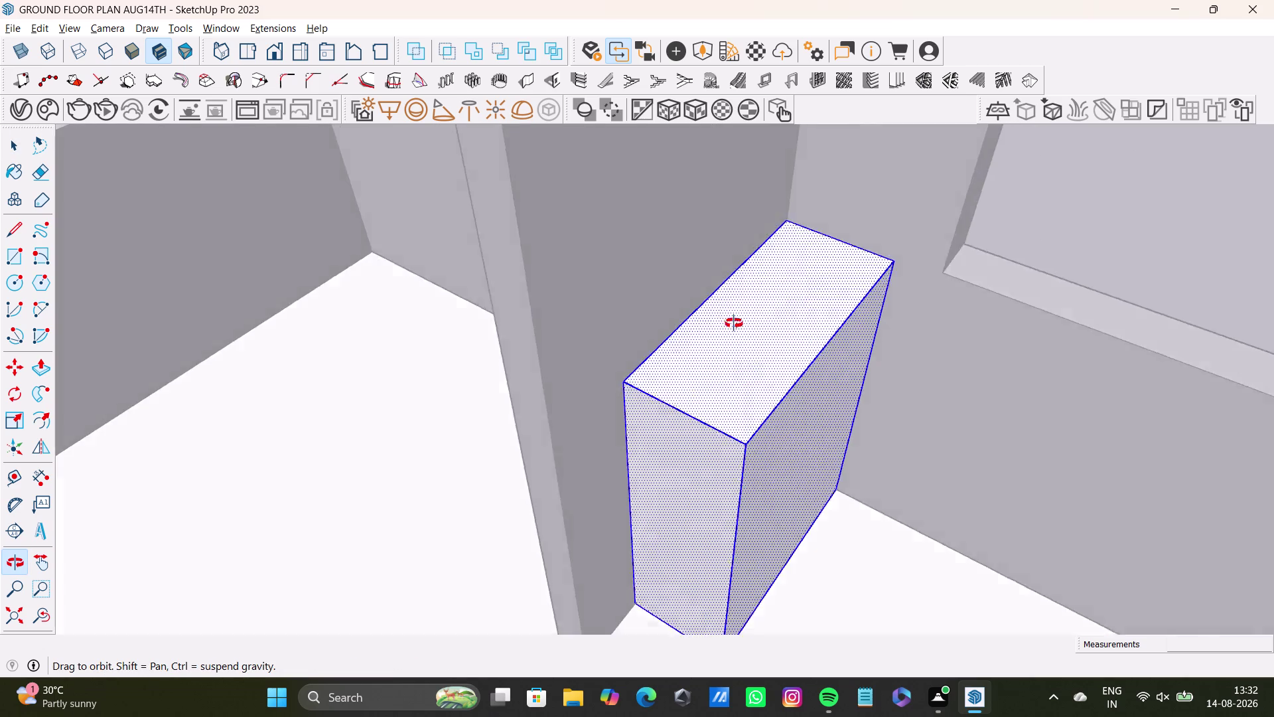
middle_drag(759, 387, 859, 331)
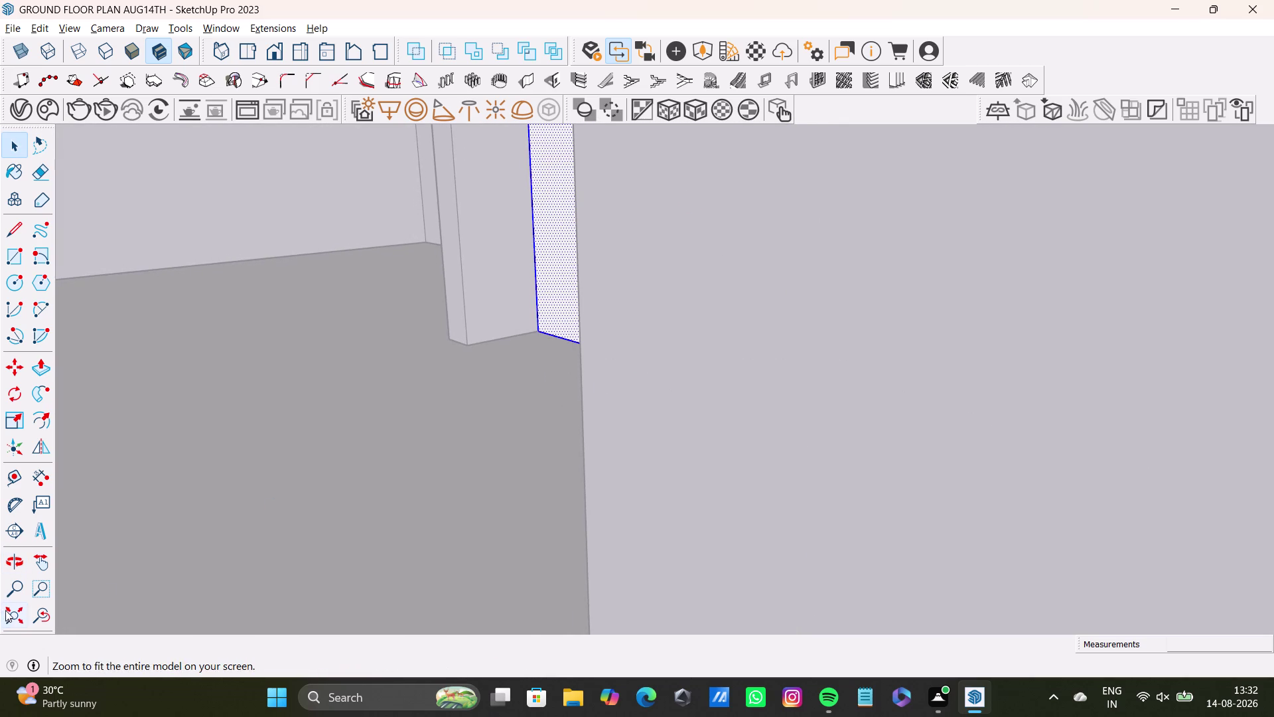
drag(6, 609, 15, 608)
scroll(up, 3)
middle_drag(1015, 265, 1015, 536)
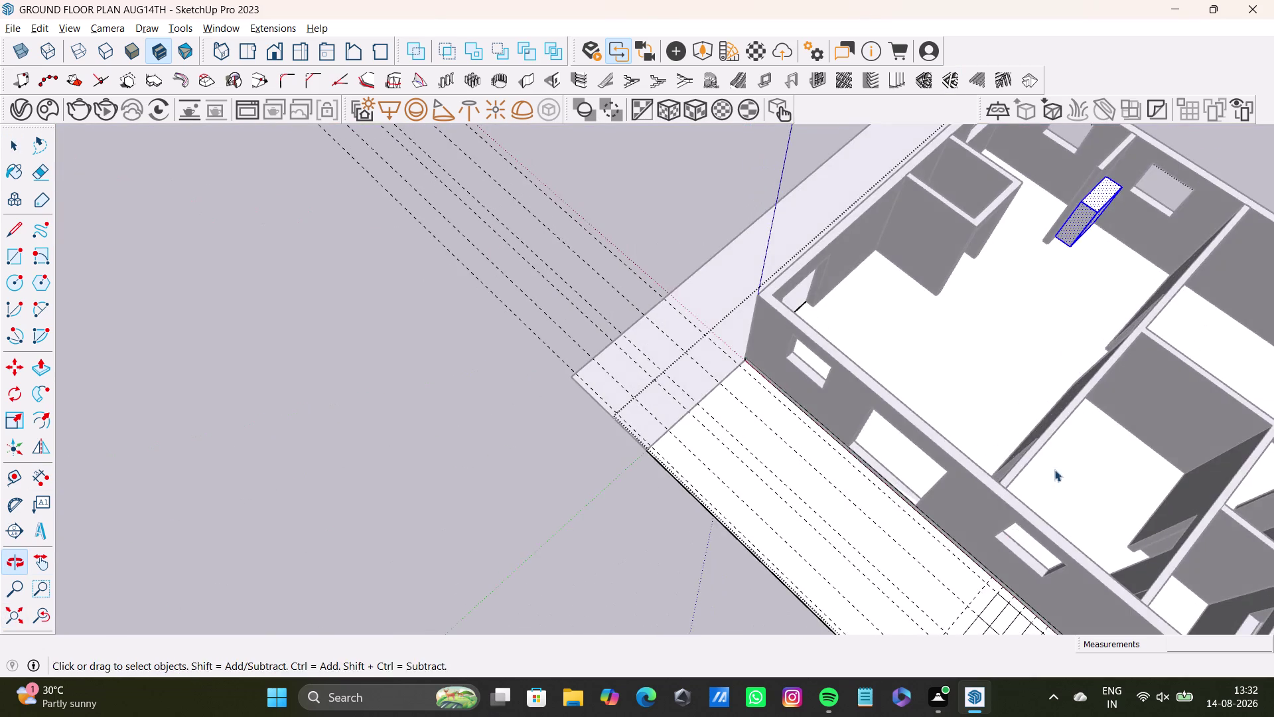
middle_drag(1065, 340, 732, 462)
scroll(up, 3)
middle_drag(791, 373, 708, 394)
middle_drag(699, 410, 587, 434)
middle_drag(612, 426, 618, 359)
scroll(up, 3)
scroll(up, 3)
middle_drag(725, 393, 810, 353)
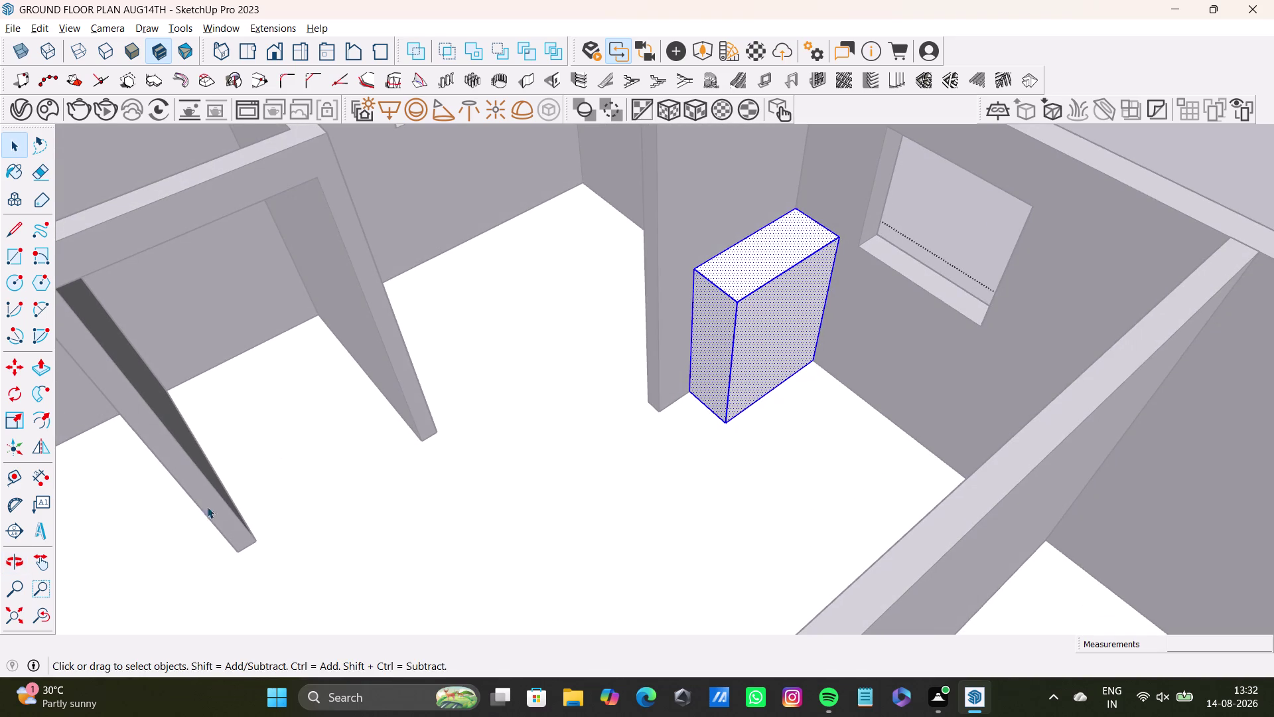
click(41, 479)
scroll(up, 3)
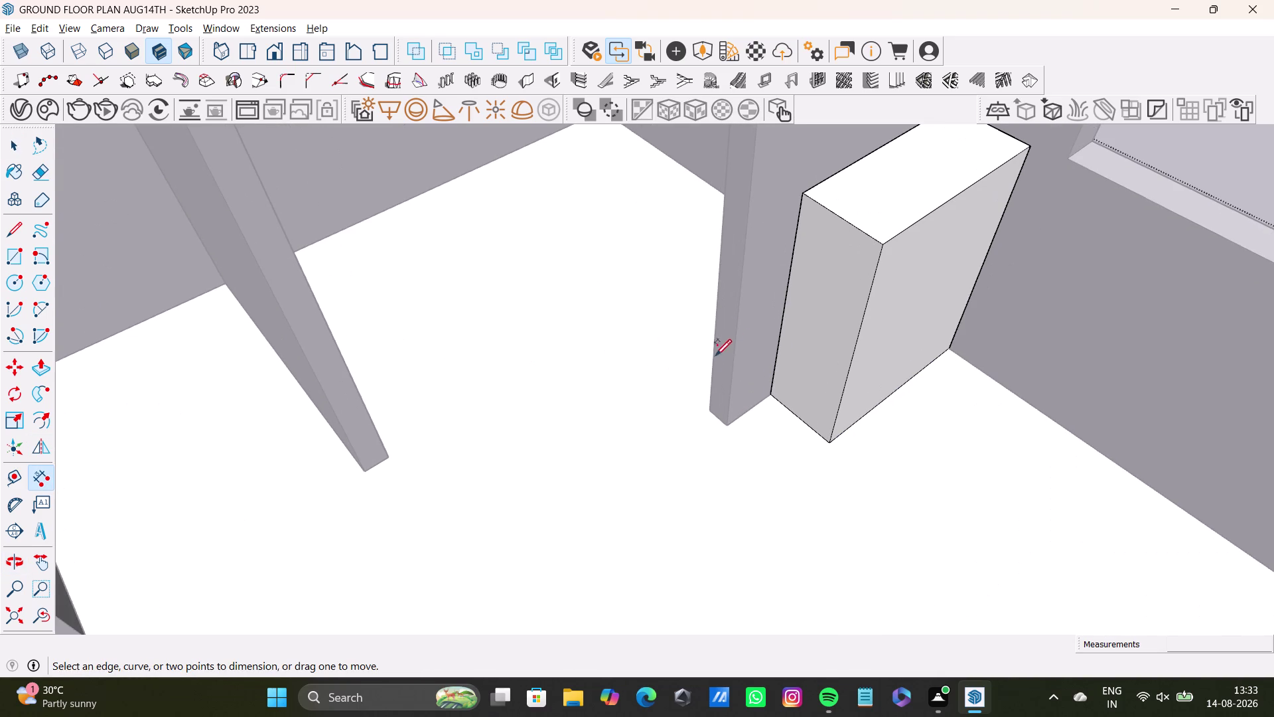
Place vertical guides near the front's left edge and down the door centre.
key(space)
drag(14, 476, 26, 473)
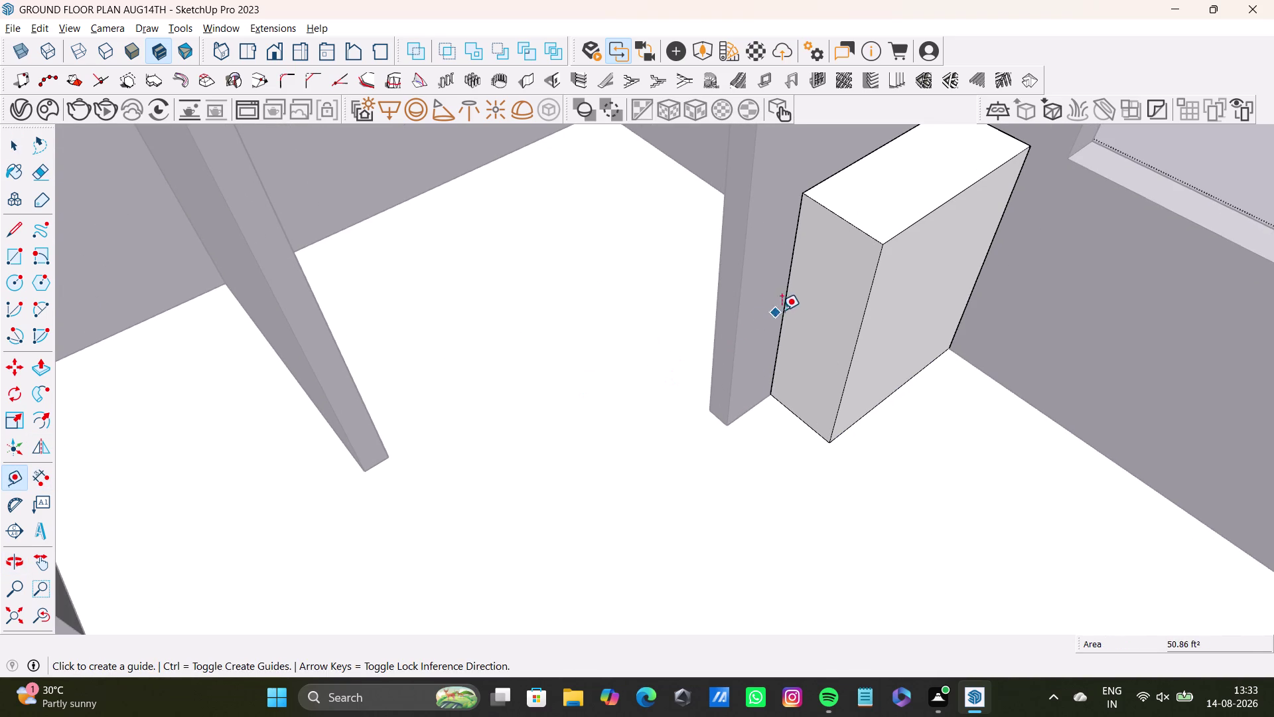
click(781, 321)
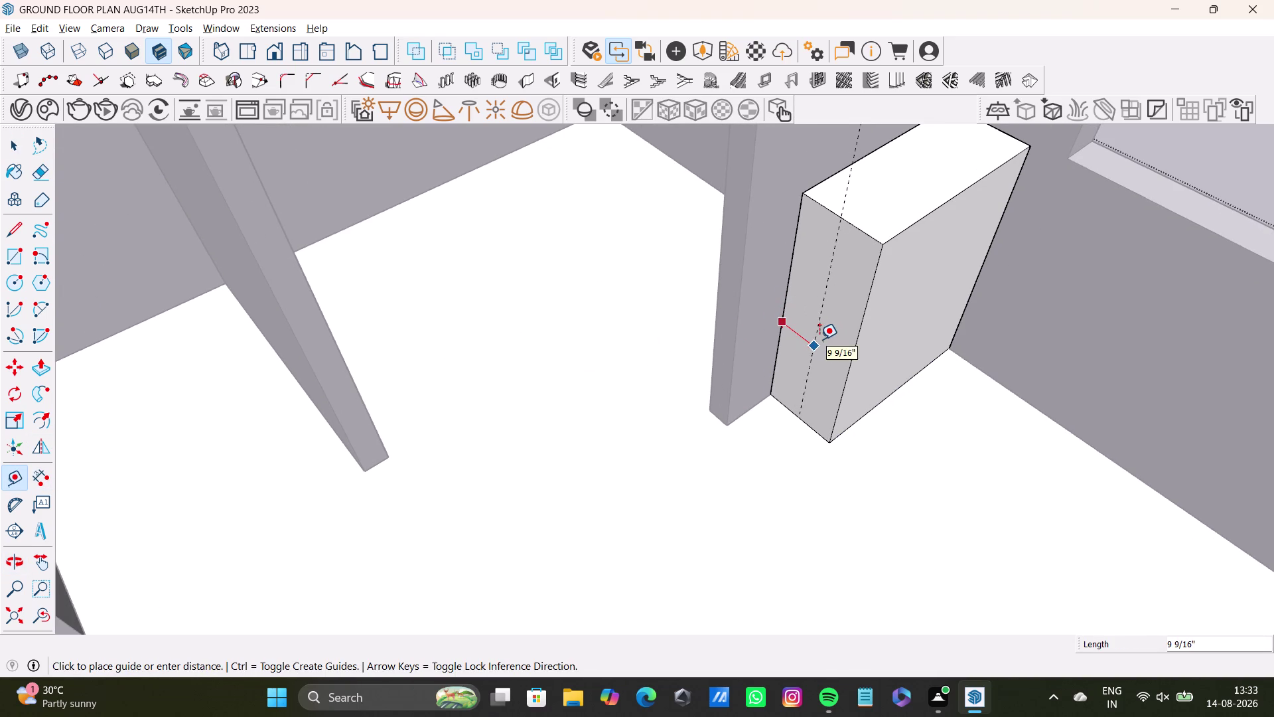
click(819, 339)
middle_drag(857, 373, 744, 341)
middle_drag(809, 354, 669, 346)
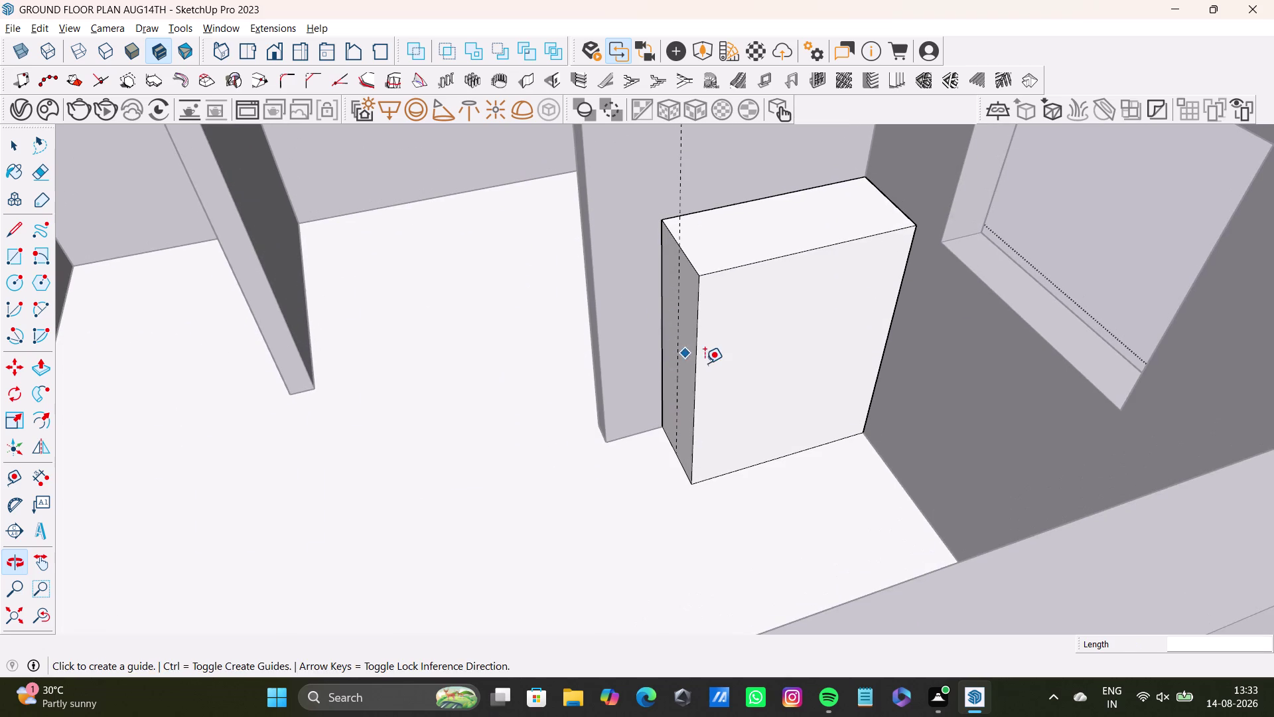
click(697, 370)
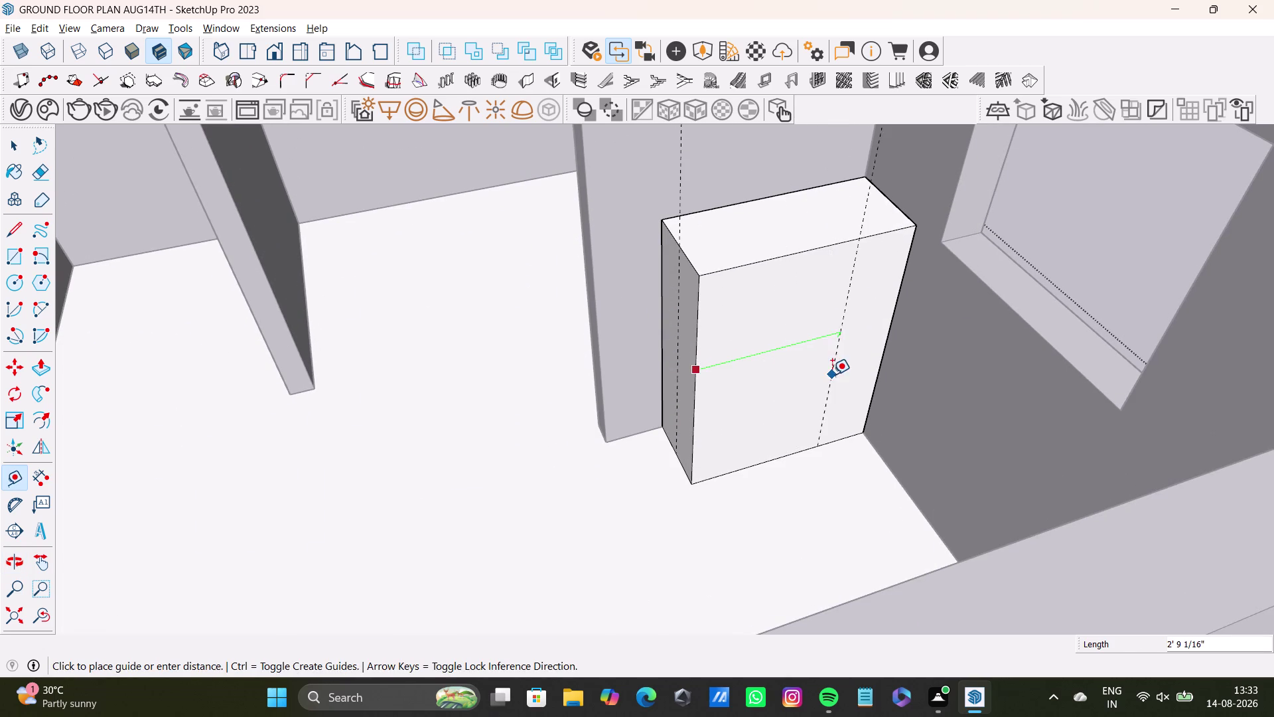
middle_drag(833, 374, 767, 391)
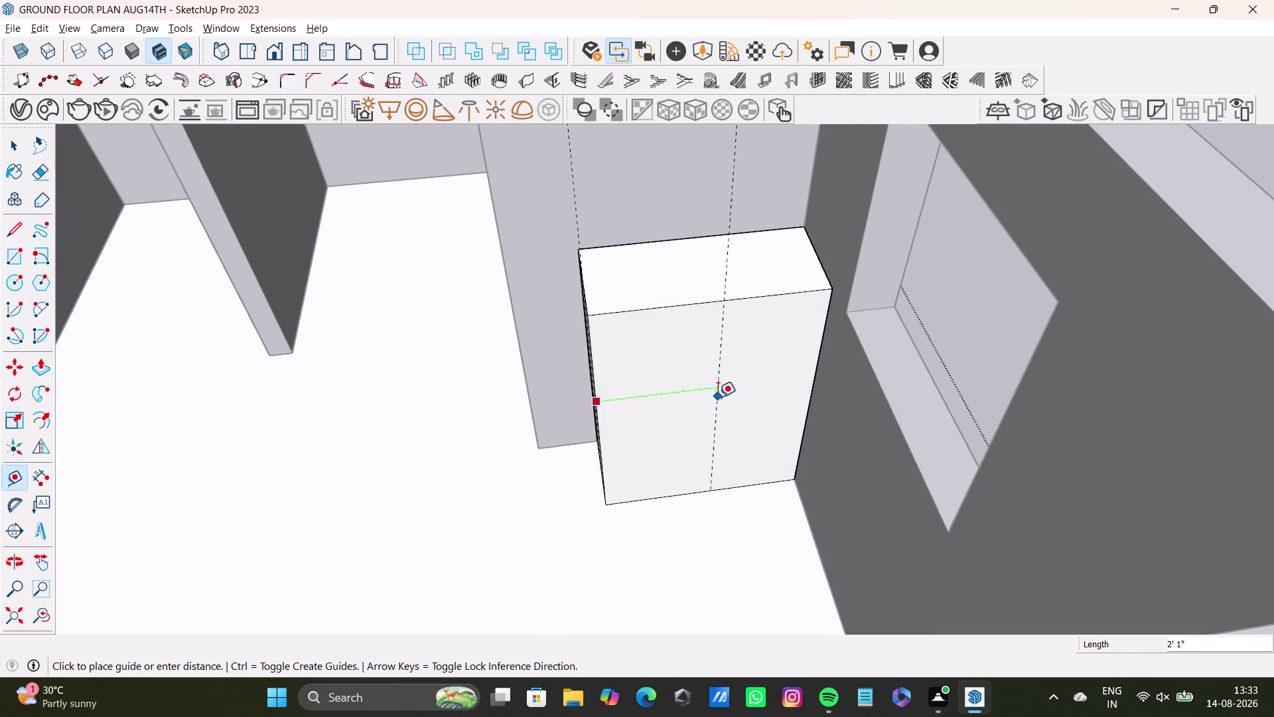
click(708, 396)
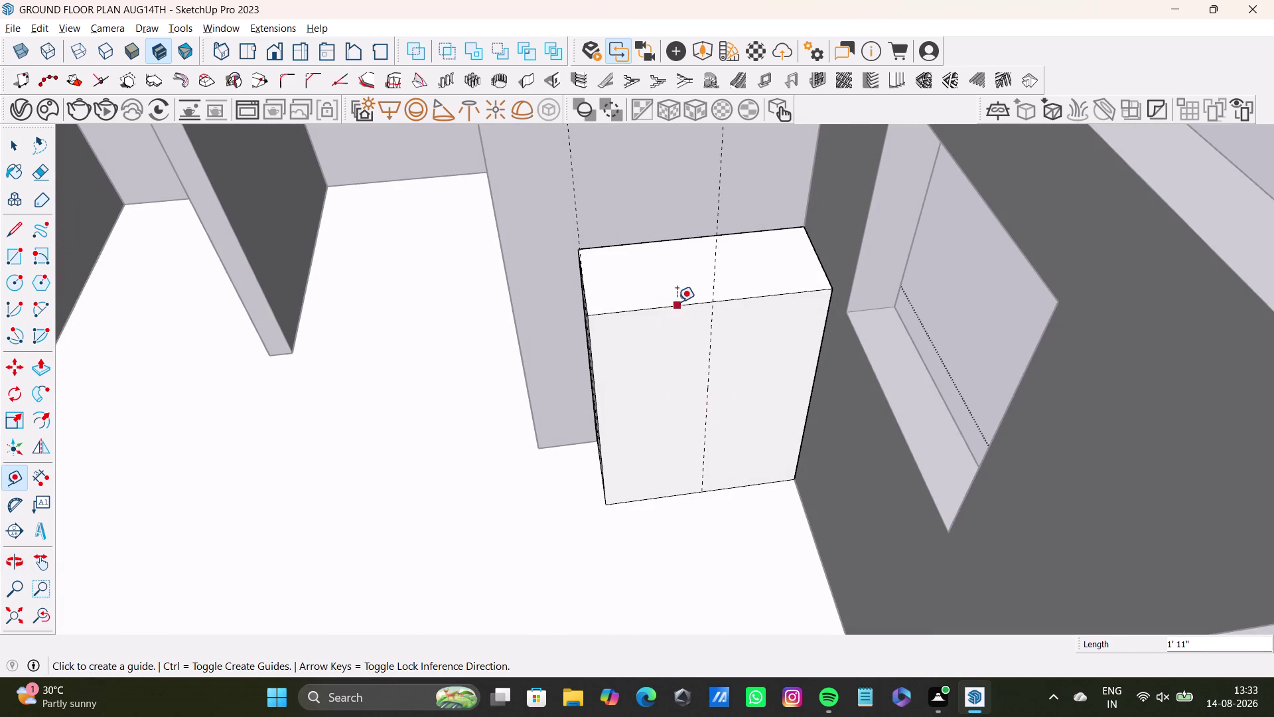
Add horizontal guides just below the top edge and above the bottom edge.
click(676, 301)
middle_drag(673, 339, 786, 325)
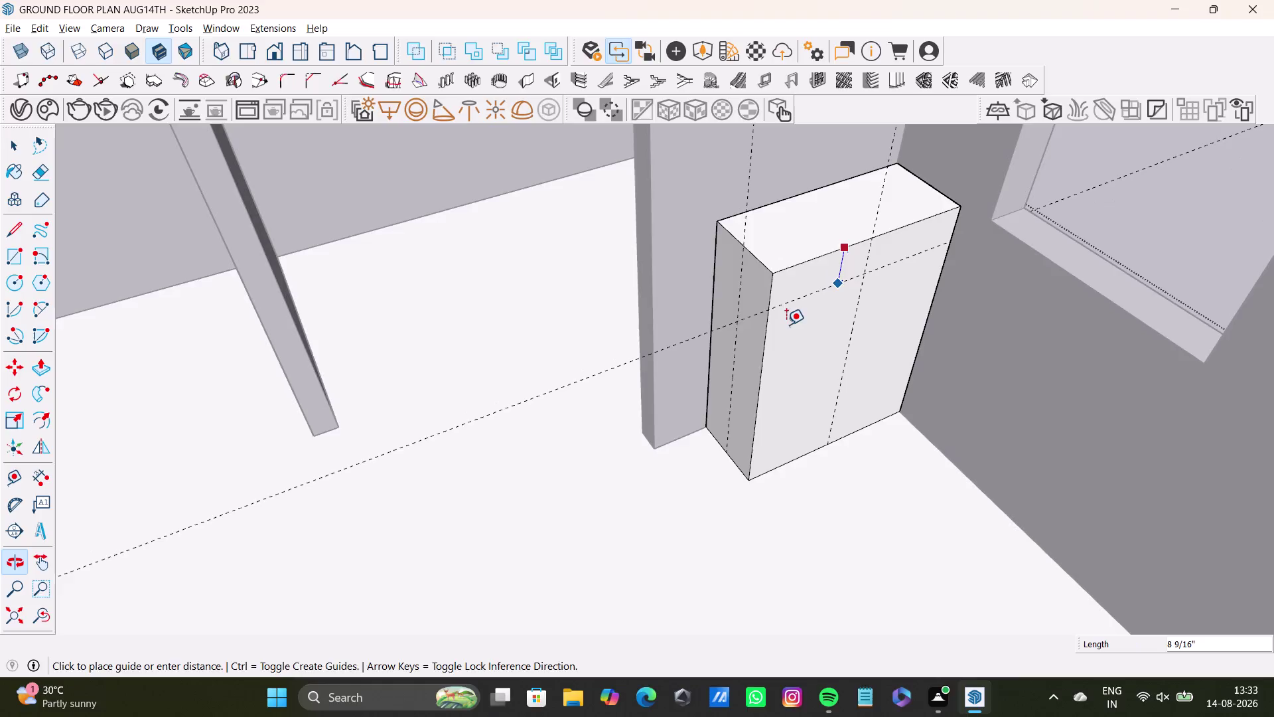
scroll(up, 3)
middle_drag(784, 320, 838, 249)
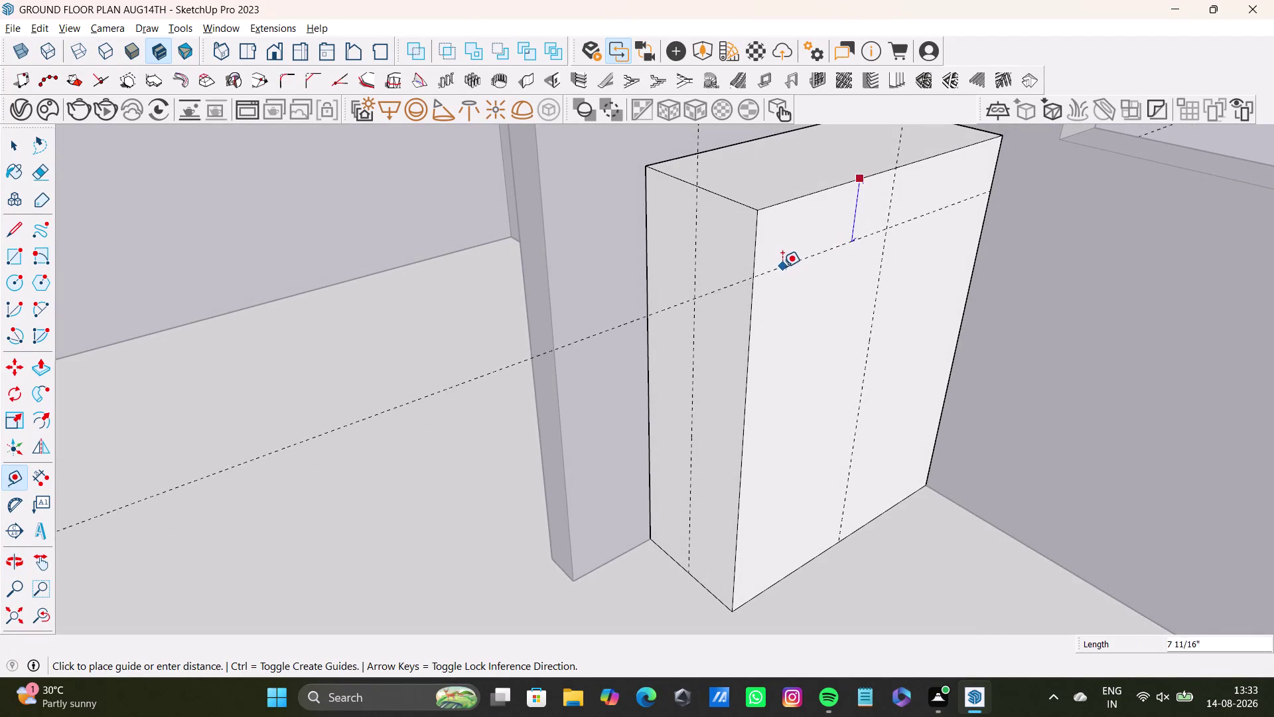
click(775, 253)
click(784, 572)
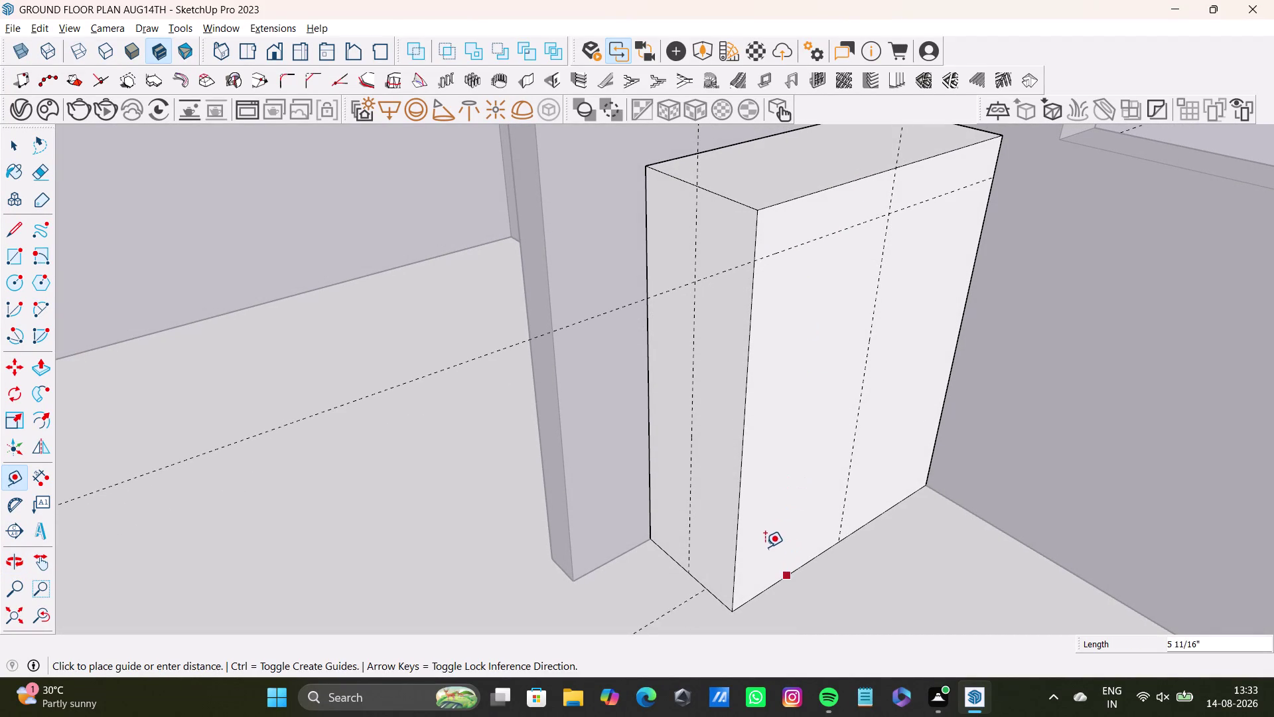
click(767, 539)
Face the wardrobe front and place a vertical guide just inside the right edge.
key(space)
middle_drag(774, 540, 675, 568)
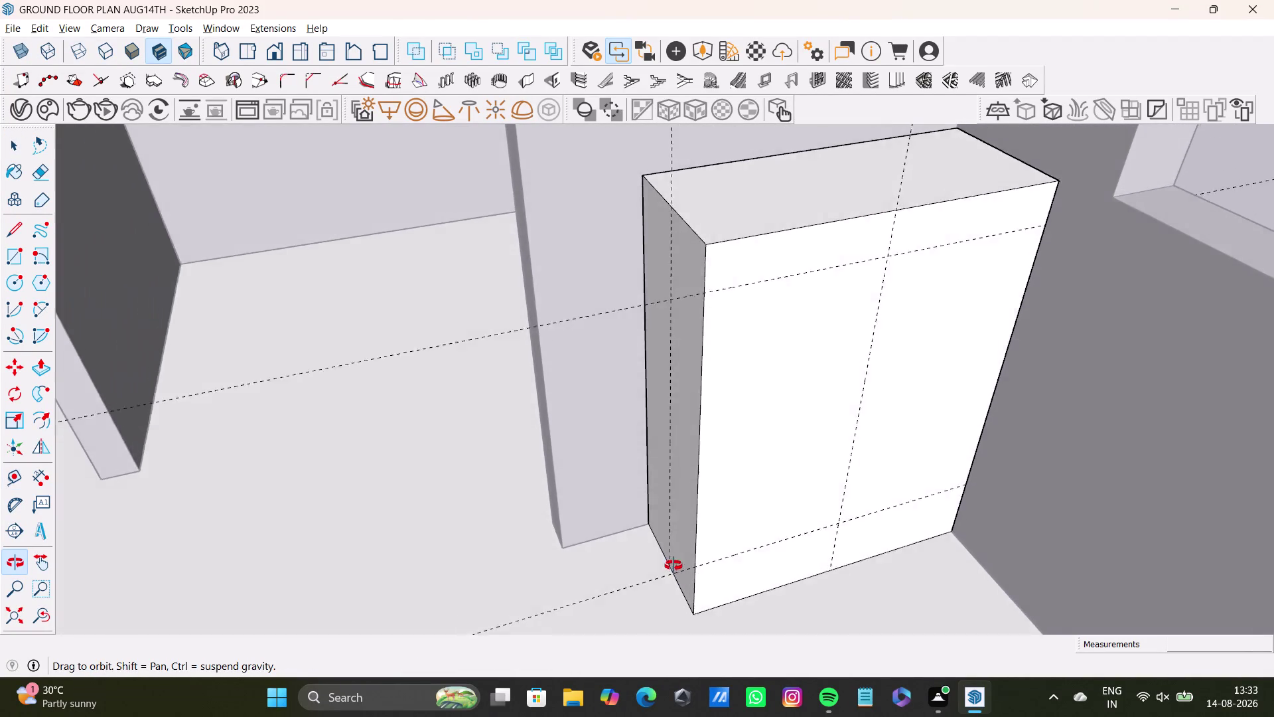
middle_drag(674, 568, 553, 532)
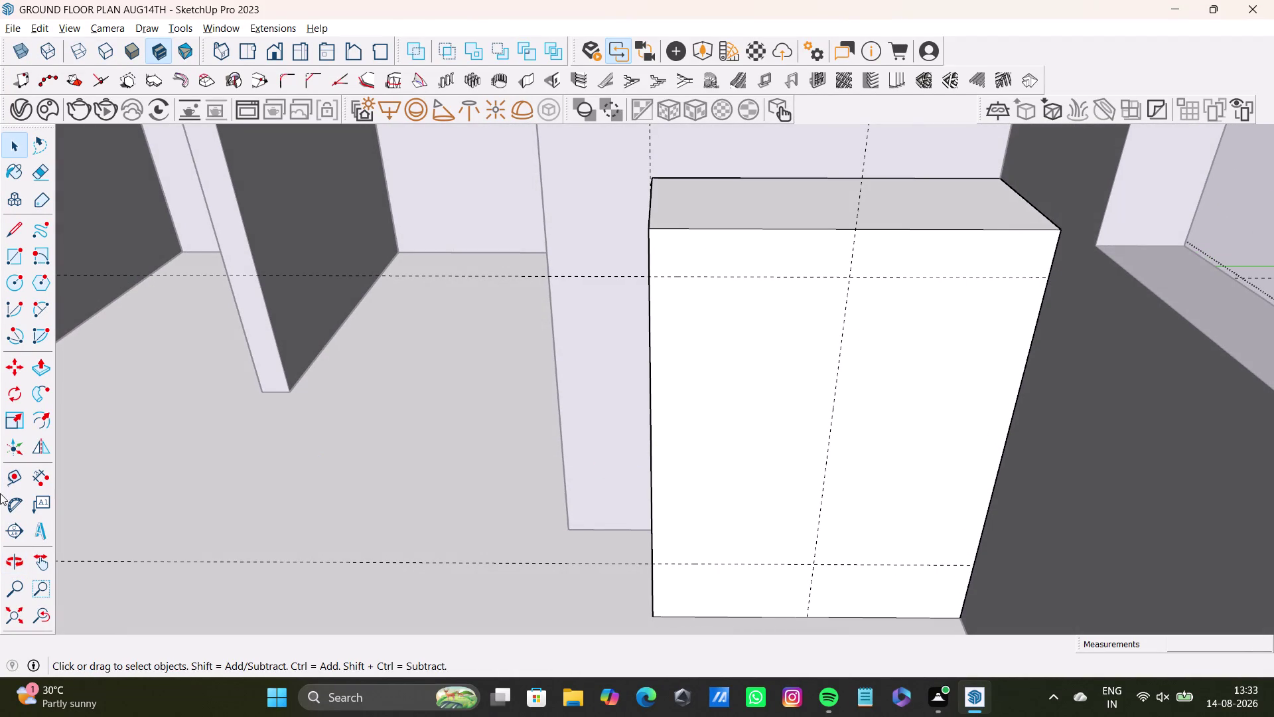
click(39, 481)
click(649, 428)
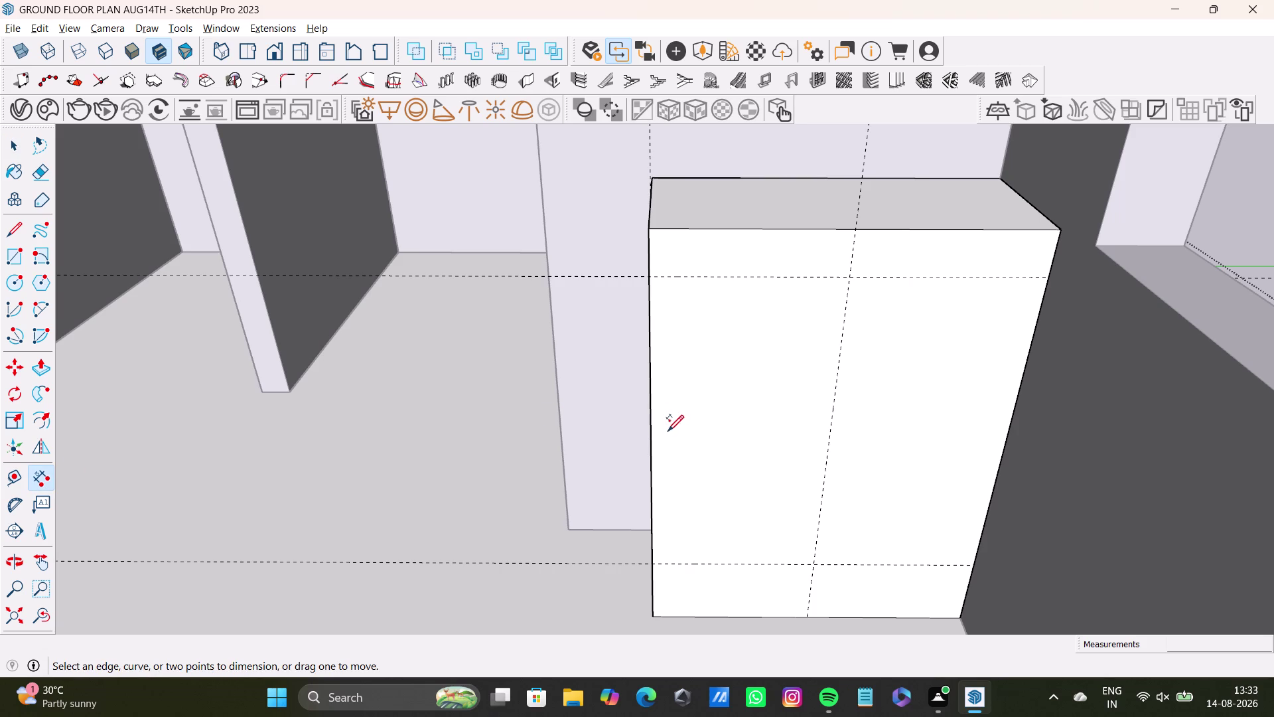
key(space)
click(14, 481)
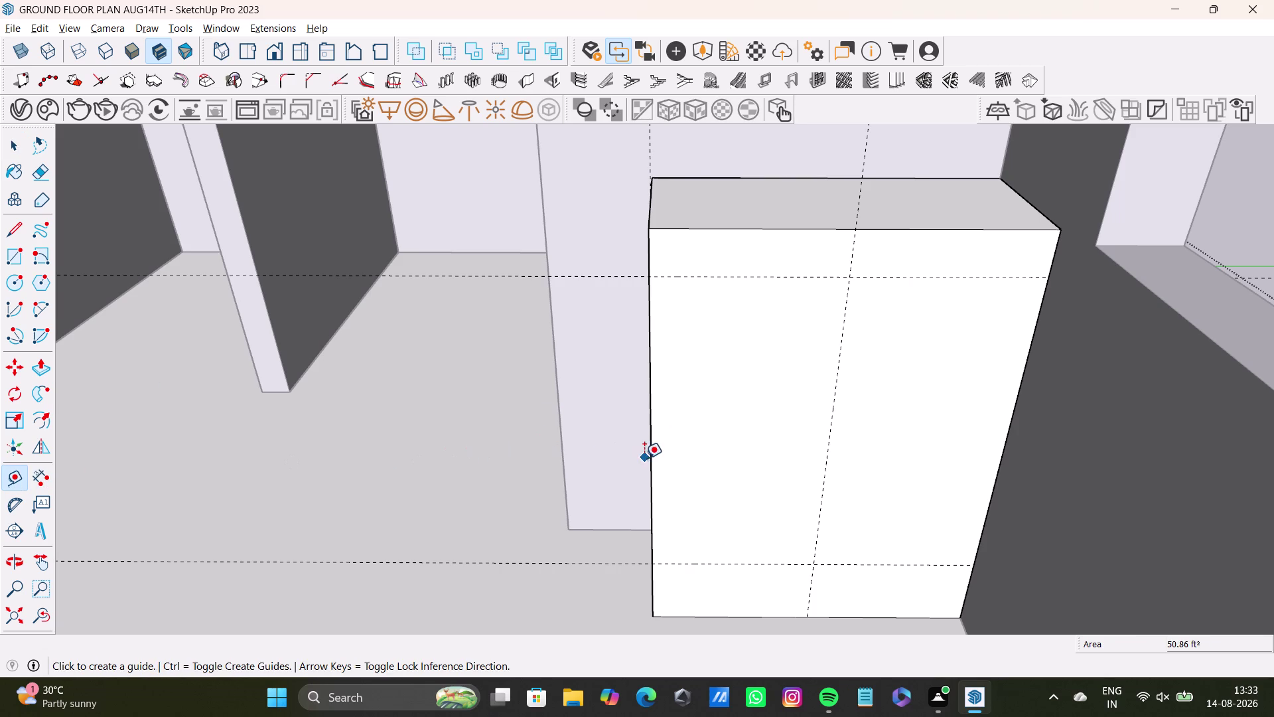
drag(649, 467, 664, 466)
click(666, 462)
key(space)
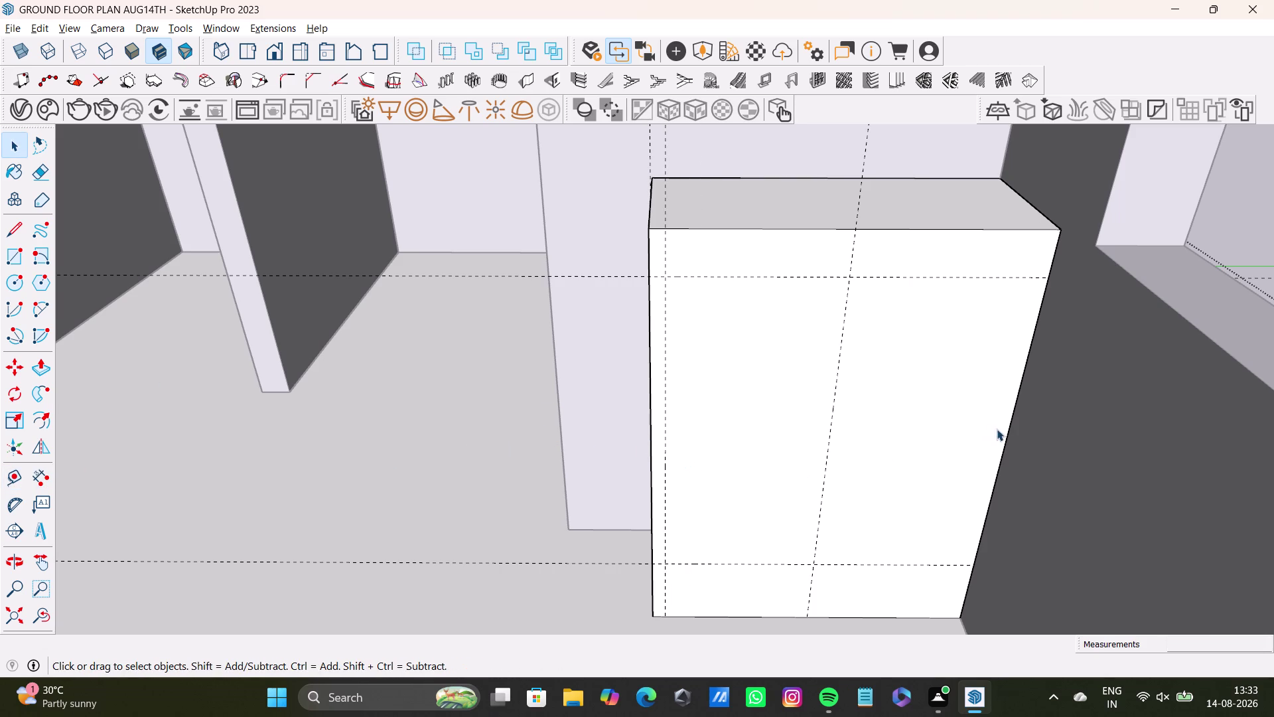
click(15, 473)
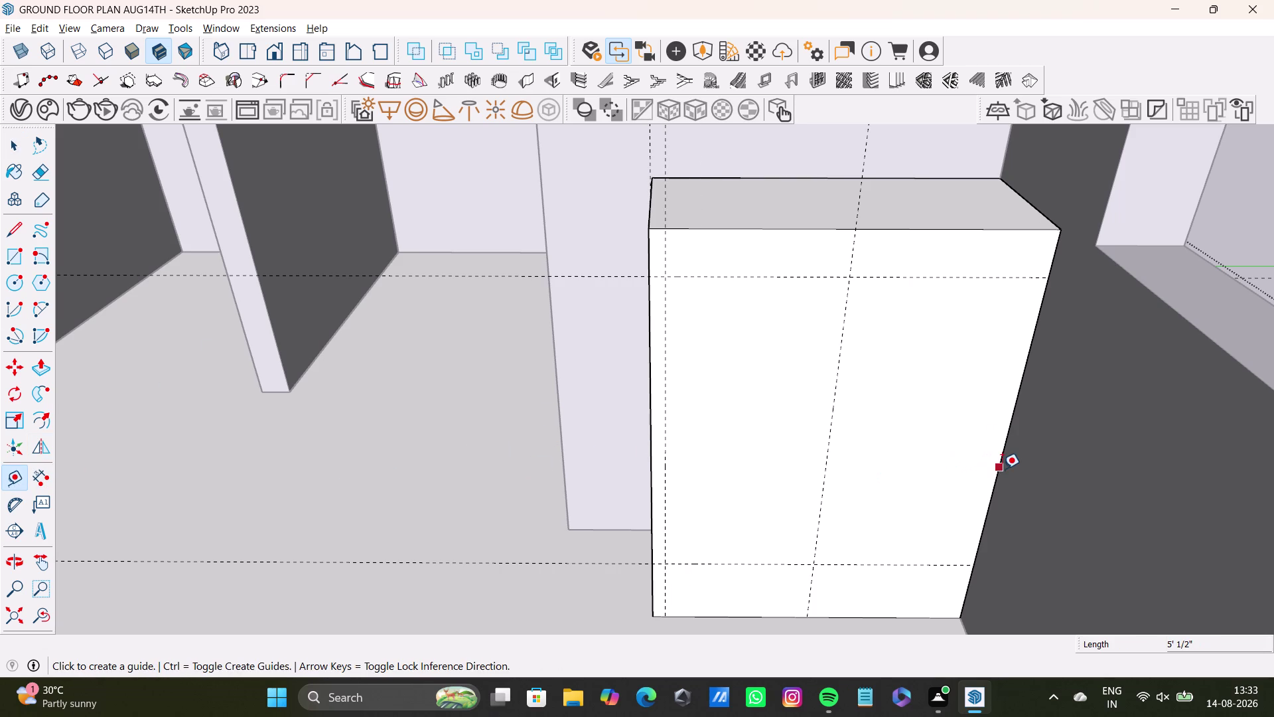
click(1002, 469)
click(985, 471)
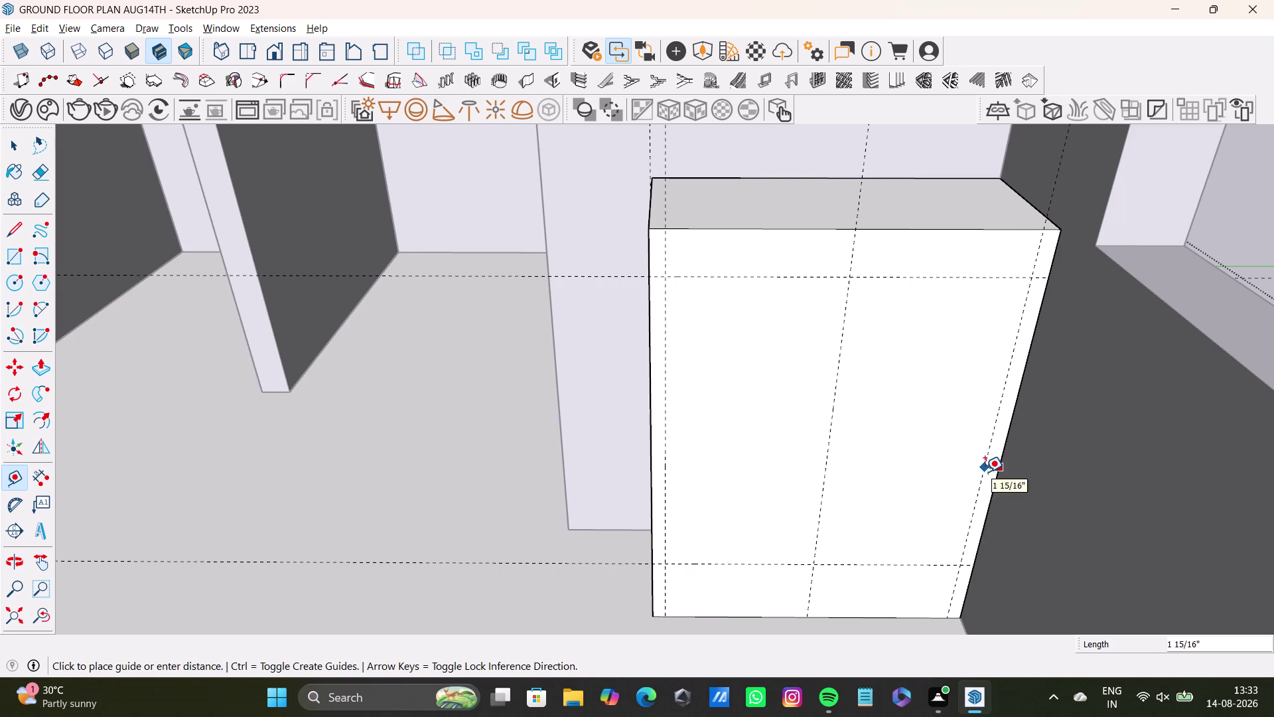
Orbit and zoom to bring the left half of the cabinet front into view.
key(space)
middle_drag(888, 500, 1065, 490)
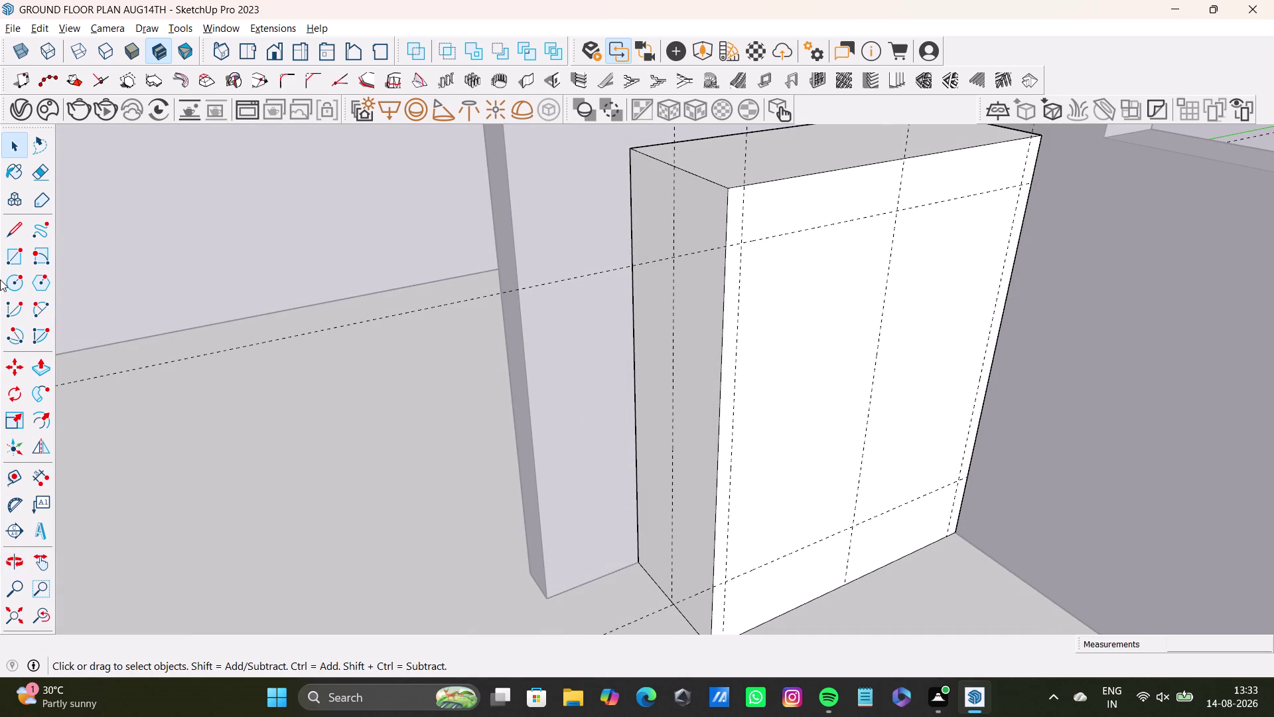
click(2, 256)
scroll(up, 3)
middle_drag(746, 373, 674, 349)
middle_drag(736, 365, 661, 361)
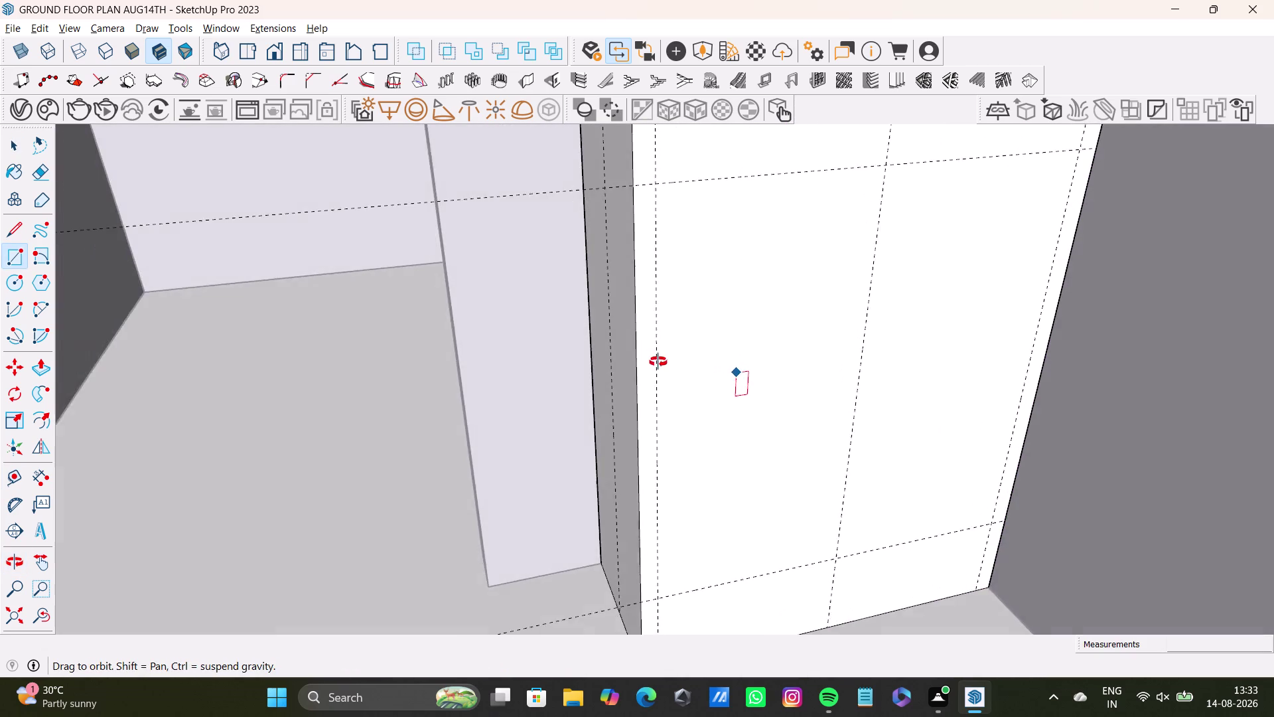
middle_drag(660, 362, 647, 305)
scroll(down, 3)
middle_drag(704, 318, 617, 361)
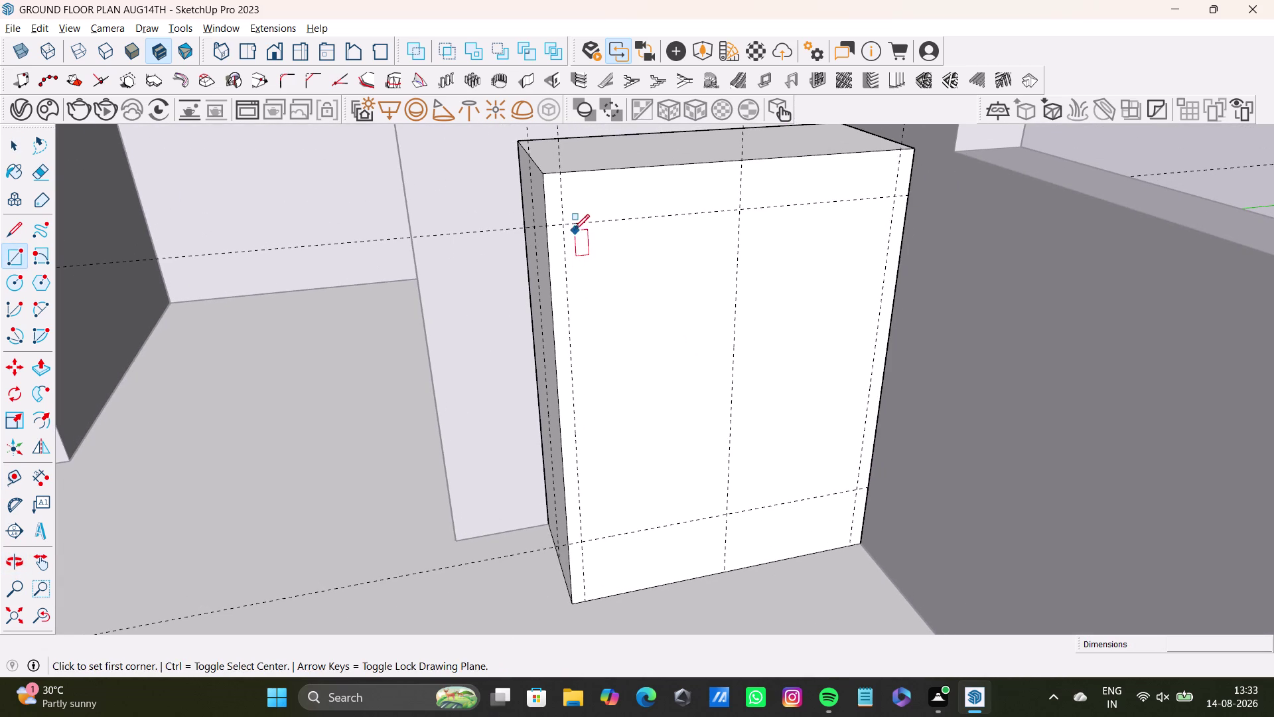
Draw a door rectangle from the upper-left guide corner, then undo it.
click(564, 224)
click(725, 510)
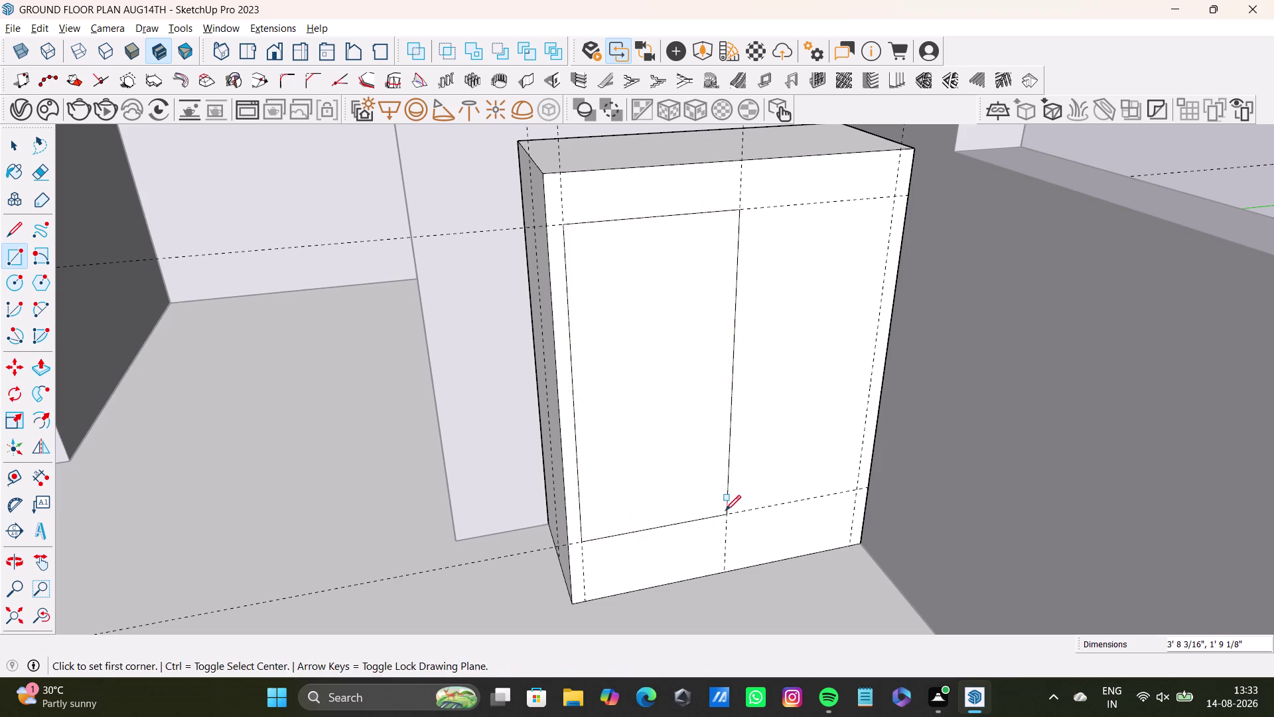
key(space)
middle_drag(503, 406, 414, 431)
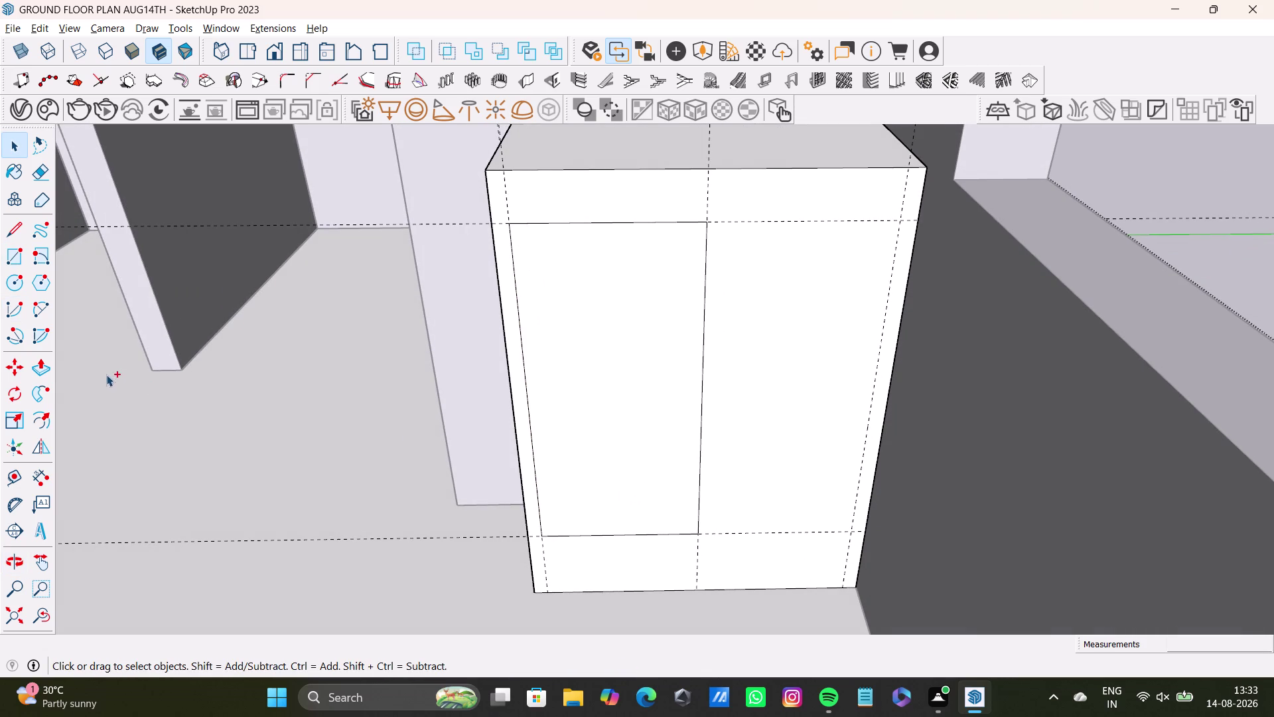
key(ctrl+z)
Zoom in on the cabinet front and delete the vertical centre guide.
middle_drag(624, 380, 627, 267)
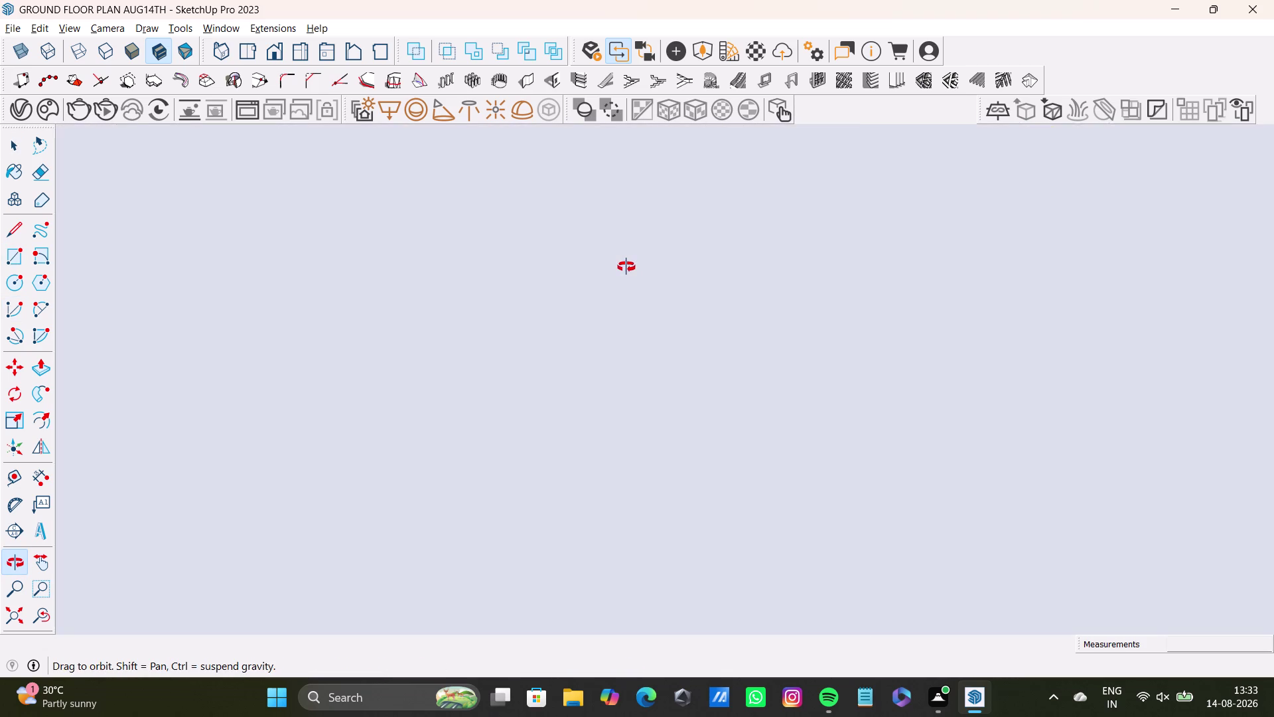
middle_drag(627, 267, 608, 315)
scroll(up, 3)
middle_drag(717, 392, 653, 418)
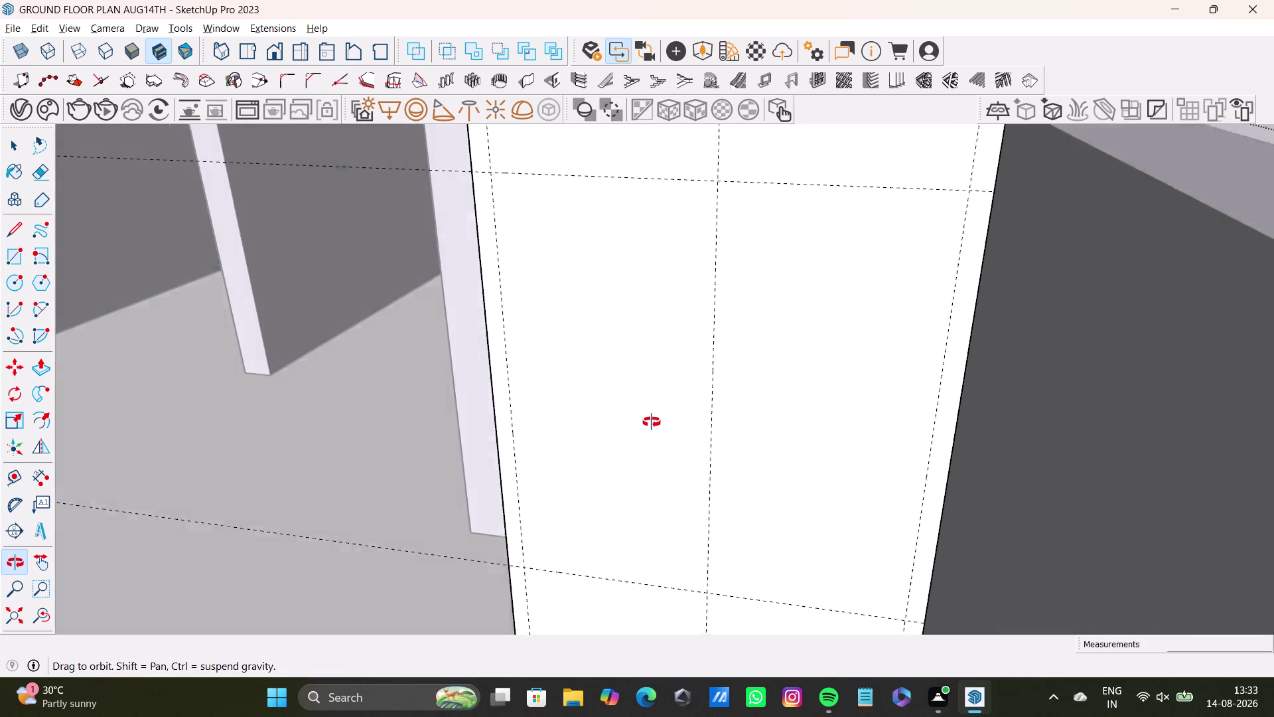
middle_drag(654, 418, 719, 418)
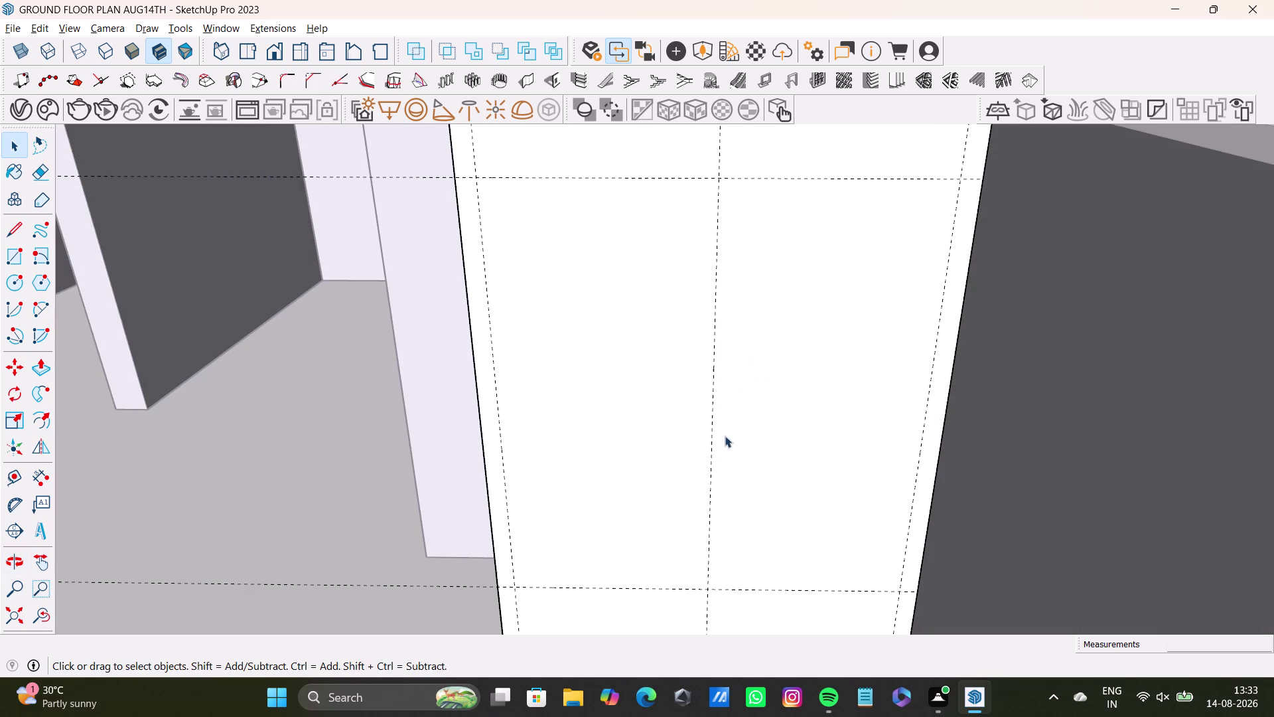
drag(714, 461, 709, 468)
click(712, 470)
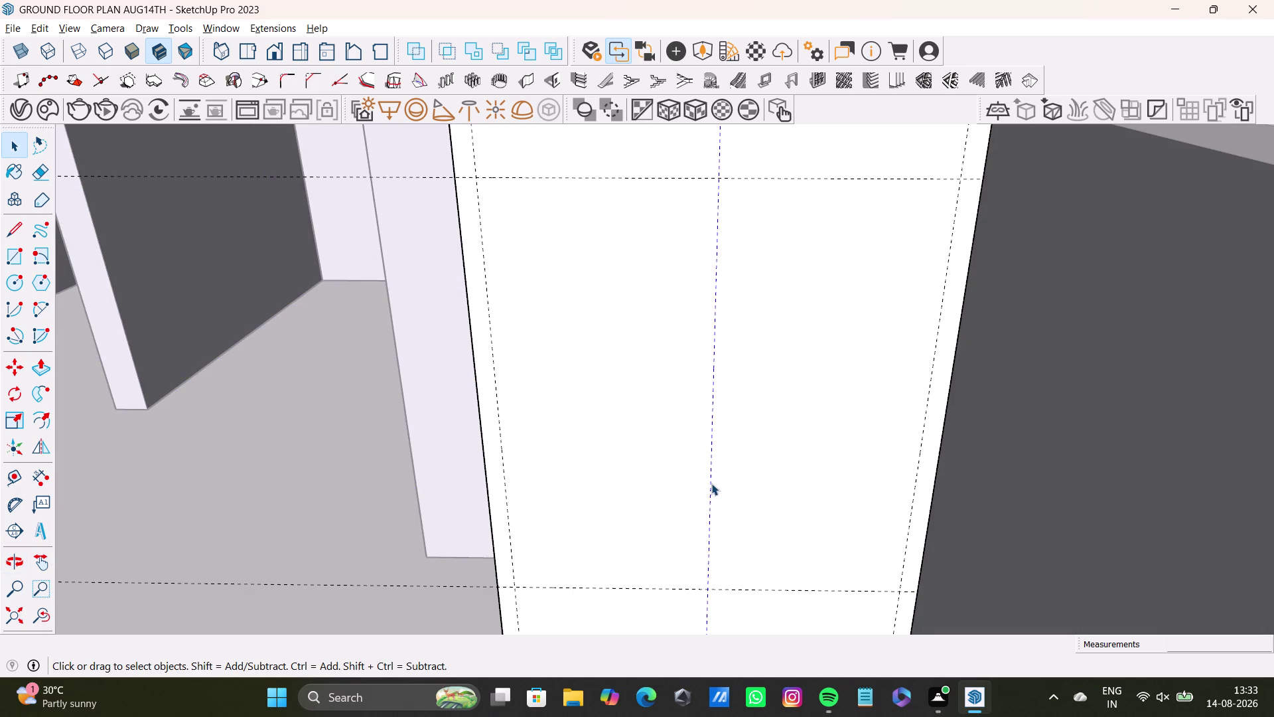
key(Delete)
Orbit back out to face the cabinet front straight on and clear the selection.
scroll(down, 3)
middle_drag(714, 486, 793, 501)
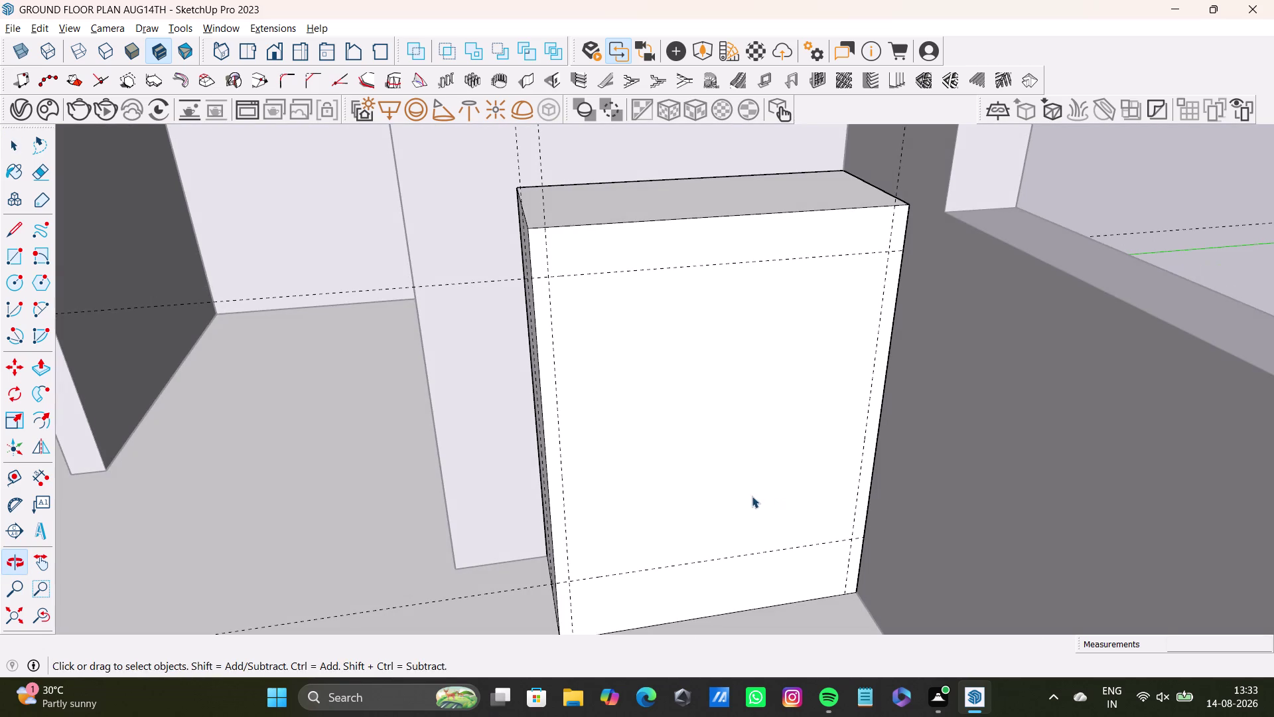
middle_drag(739, 496, 705, 485)
scroll(up, 3)
middle_drag(740, 480, 724, 484)
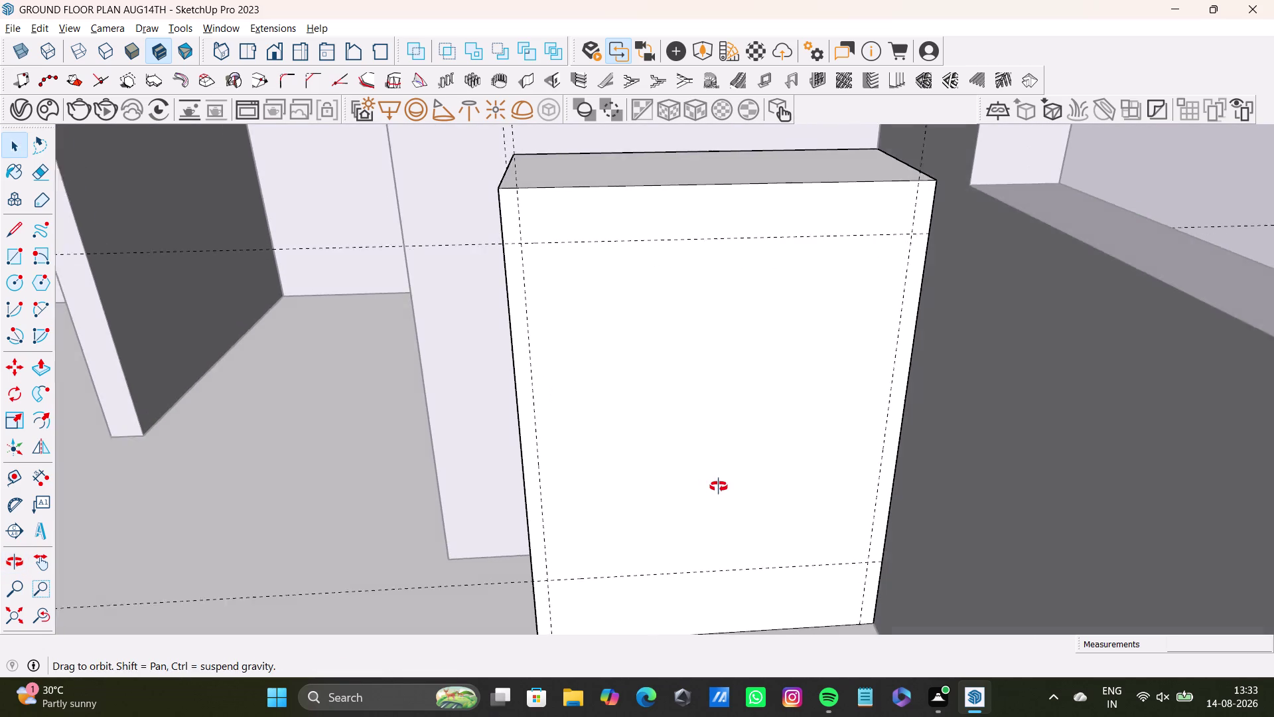
middle_drag(725, 484, 705, 381)
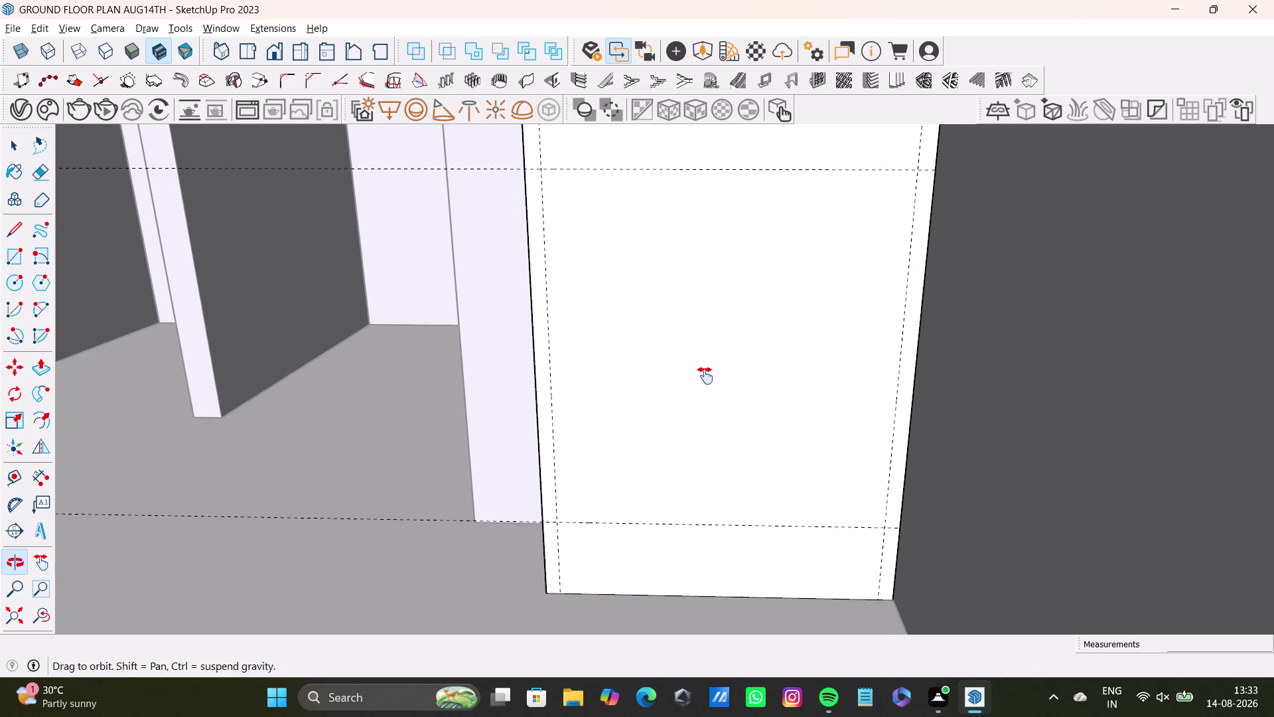
middle_drag(705, 381, 706, 359)
middle_drag(716, 395, 755, 370)
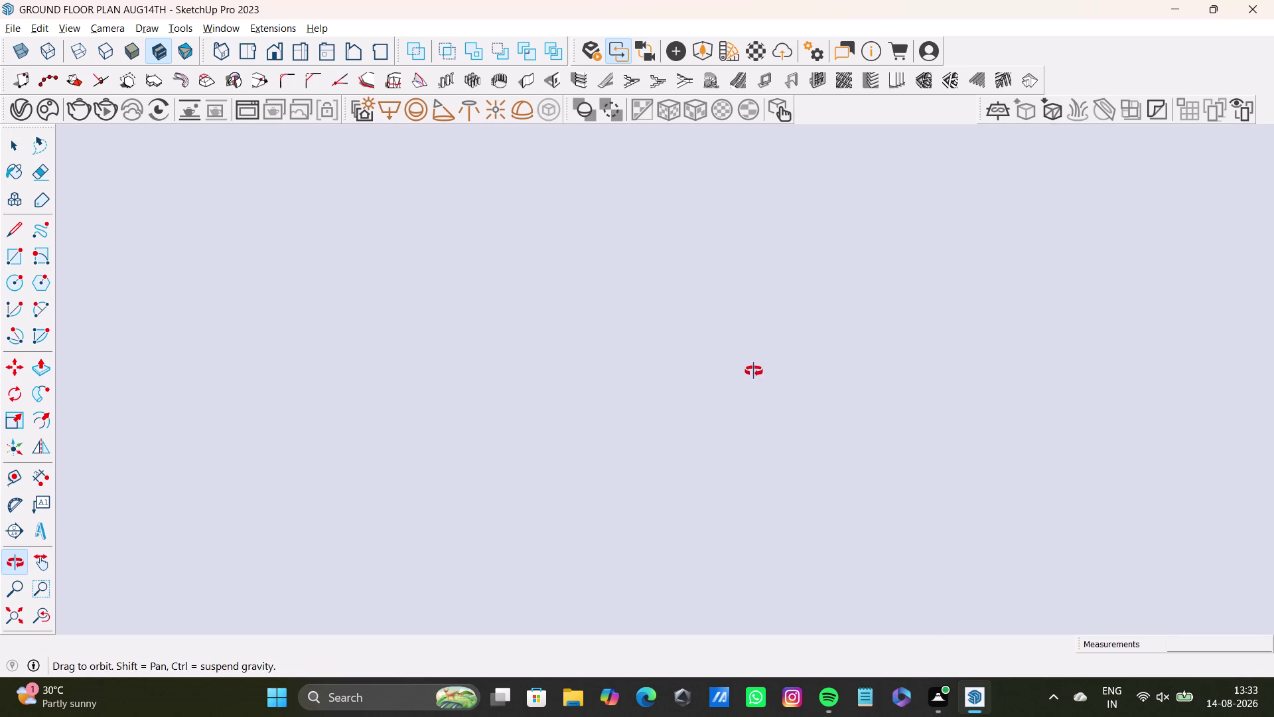
middle_drag(755, 371, 685, 420)
middle_drag(721, 429, 735, 423)
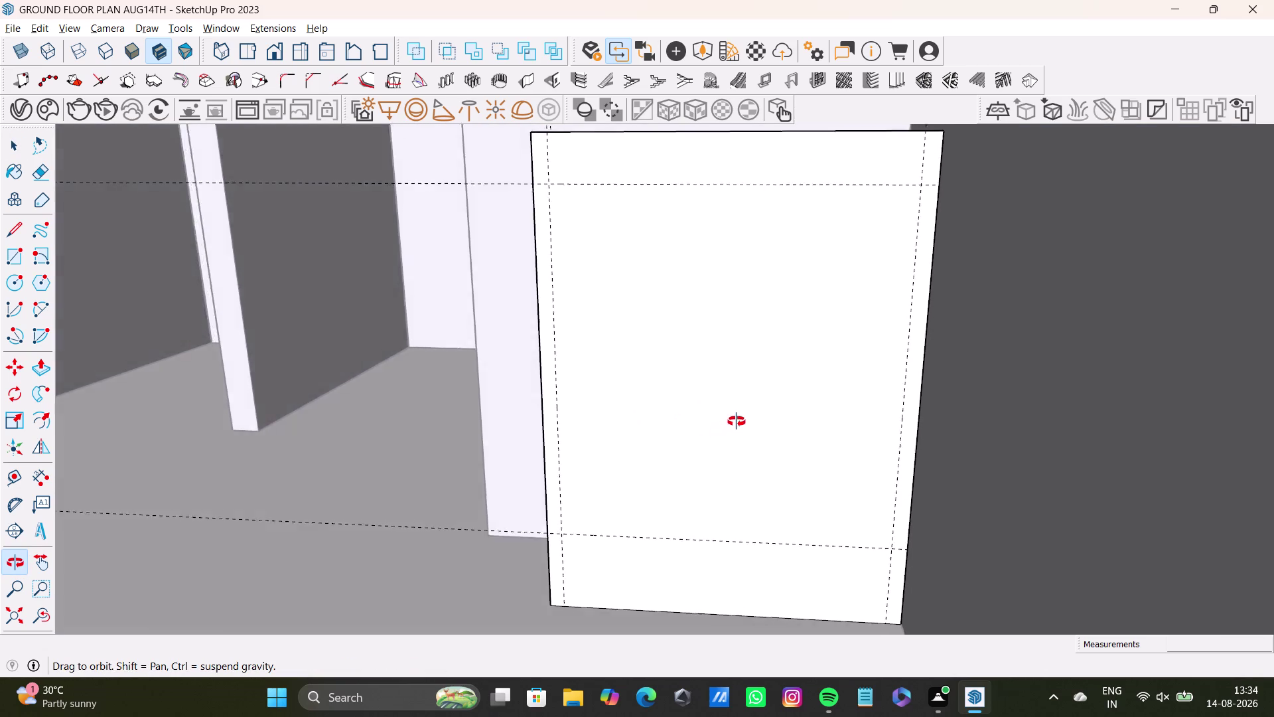
middle_drag(735, 424, 753, 437)
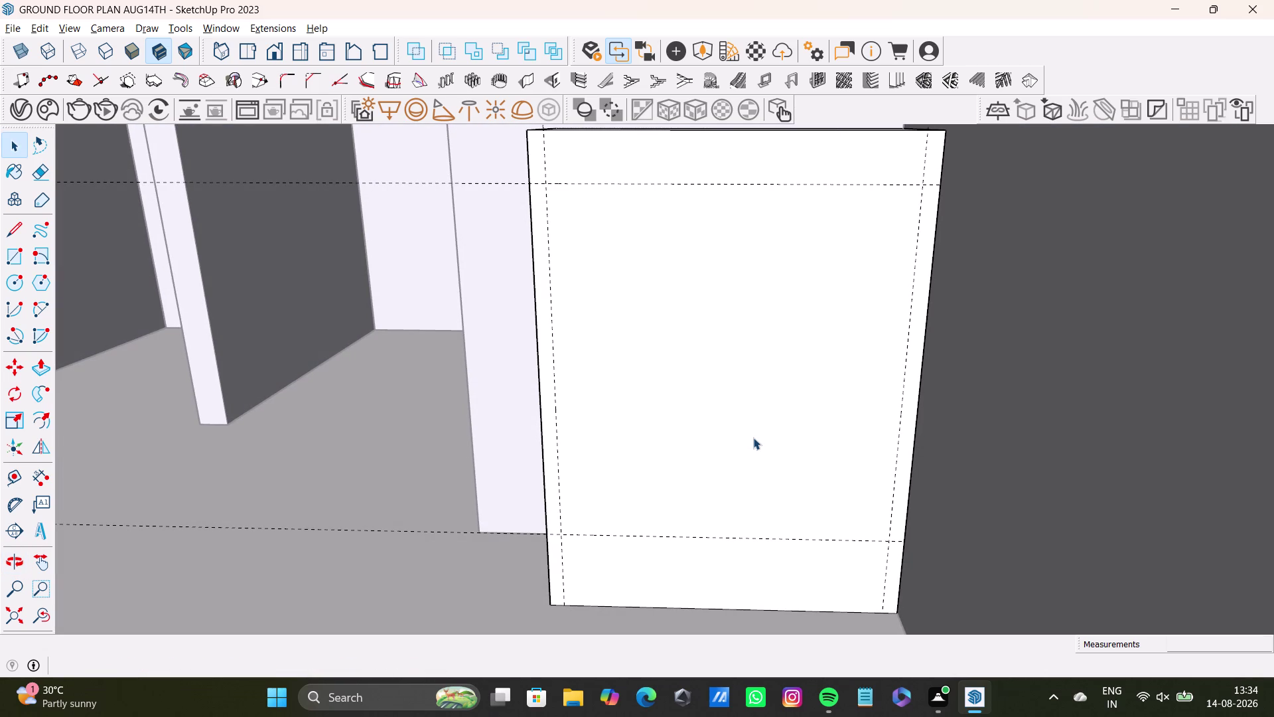
middle_drag(723, 466, 744, 442)
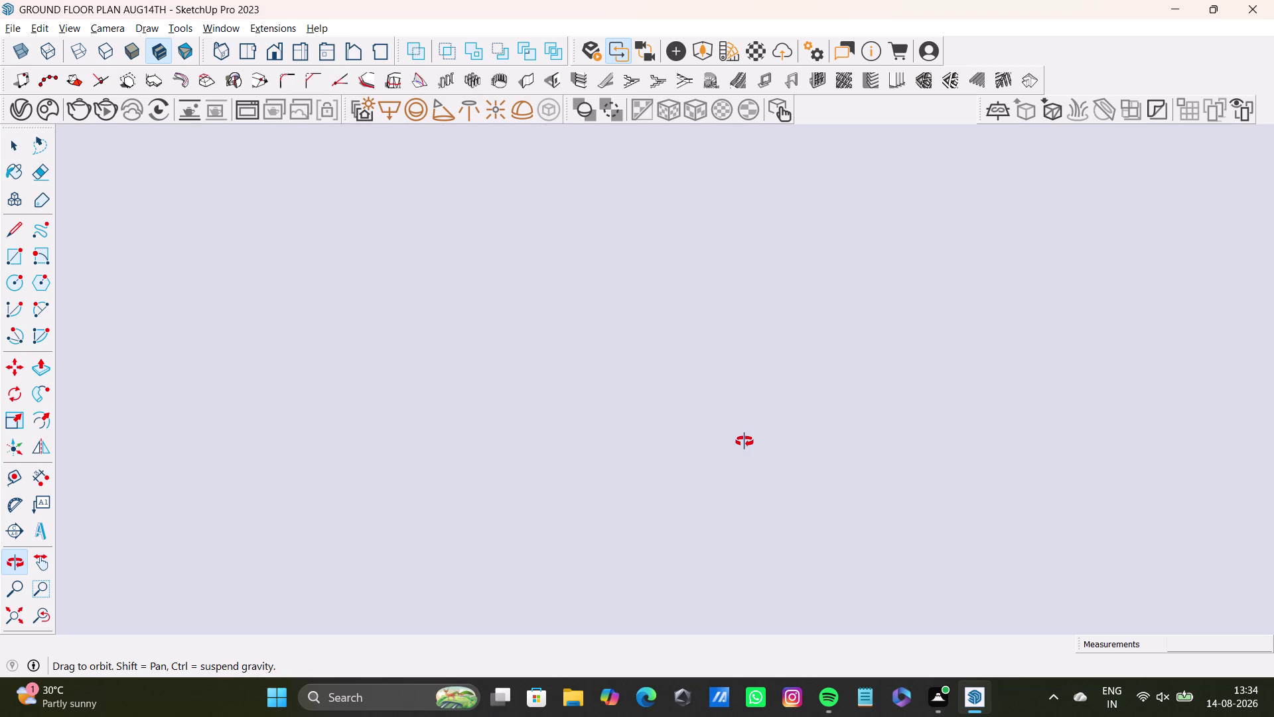
middle_drag(744, 441, 742, 456)
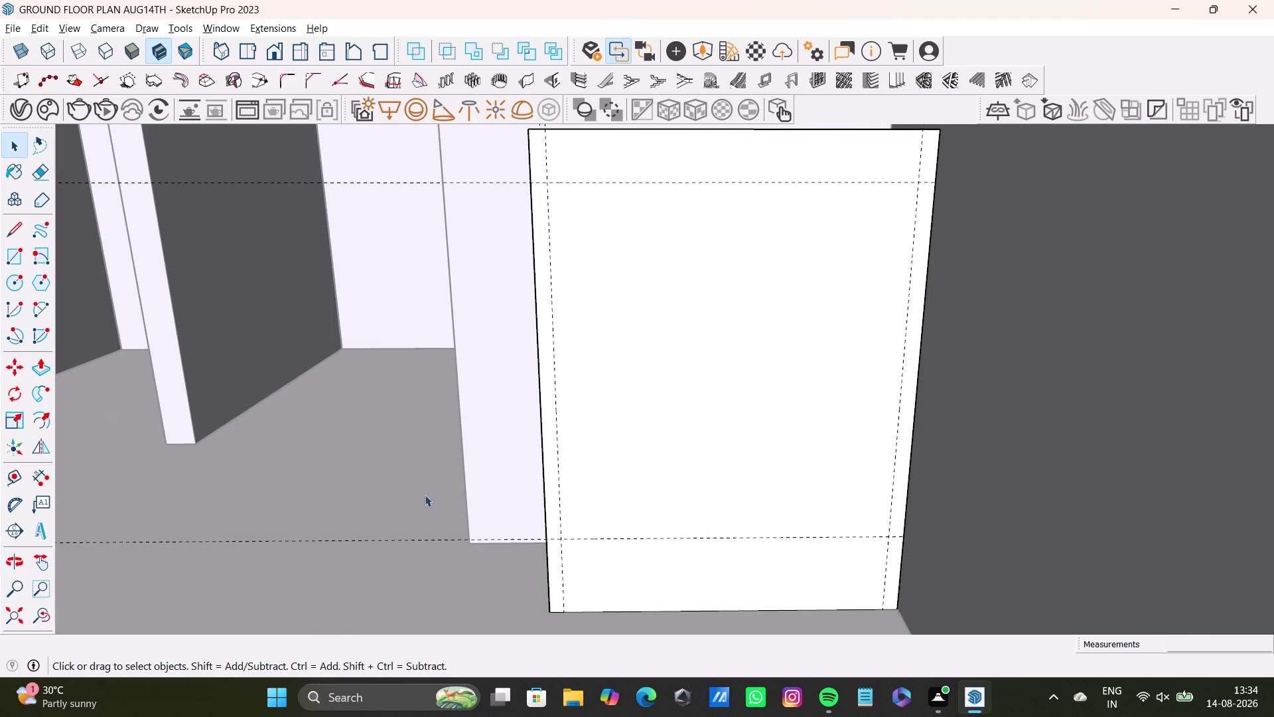
click(651, 538)
Place a vertical centre guide and a second guide offset 0.5" from it.
key(Delete)
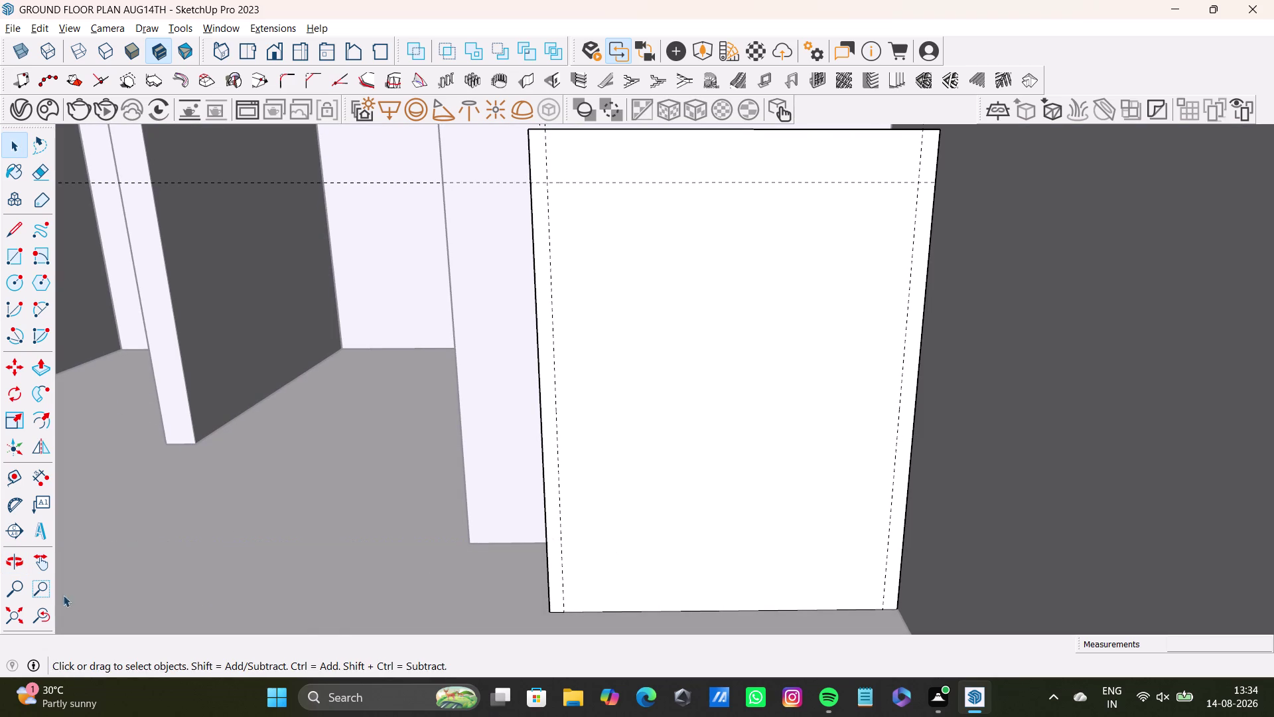
click(10, 481)
click(731, 608)
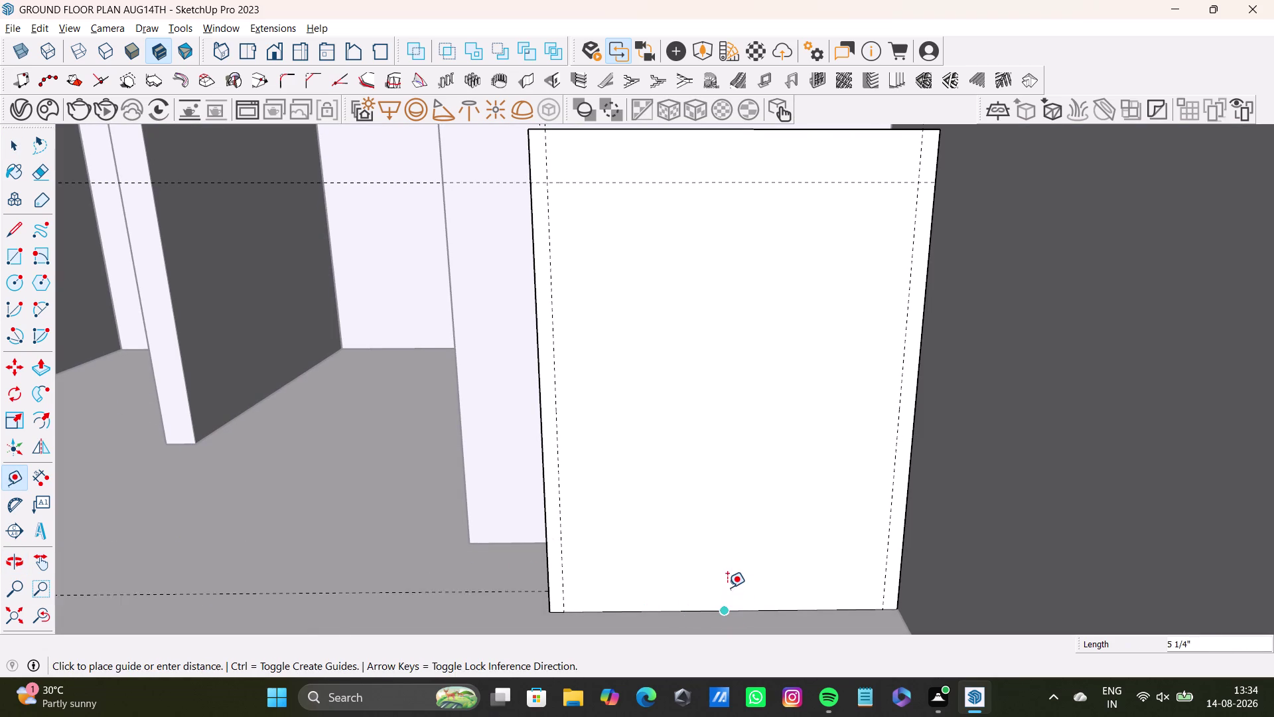
click(678, 565)
click(560, 475)
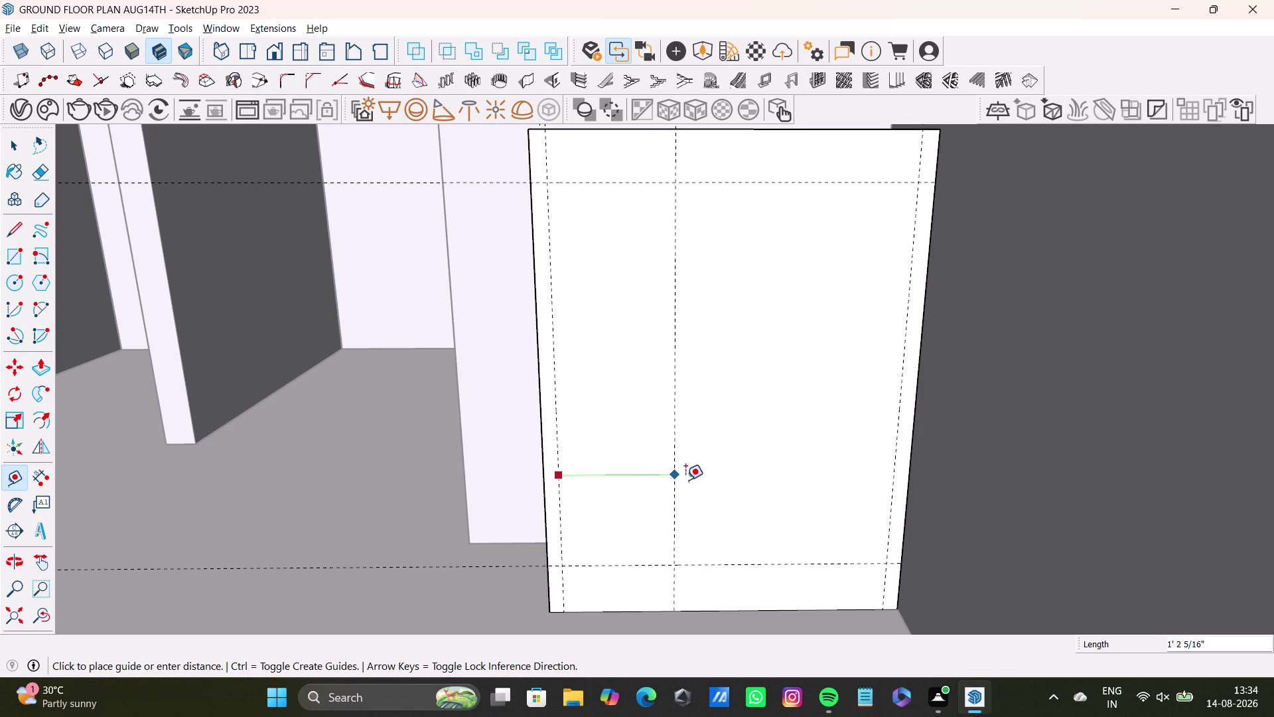
click(728, 488)
click(727, 489)
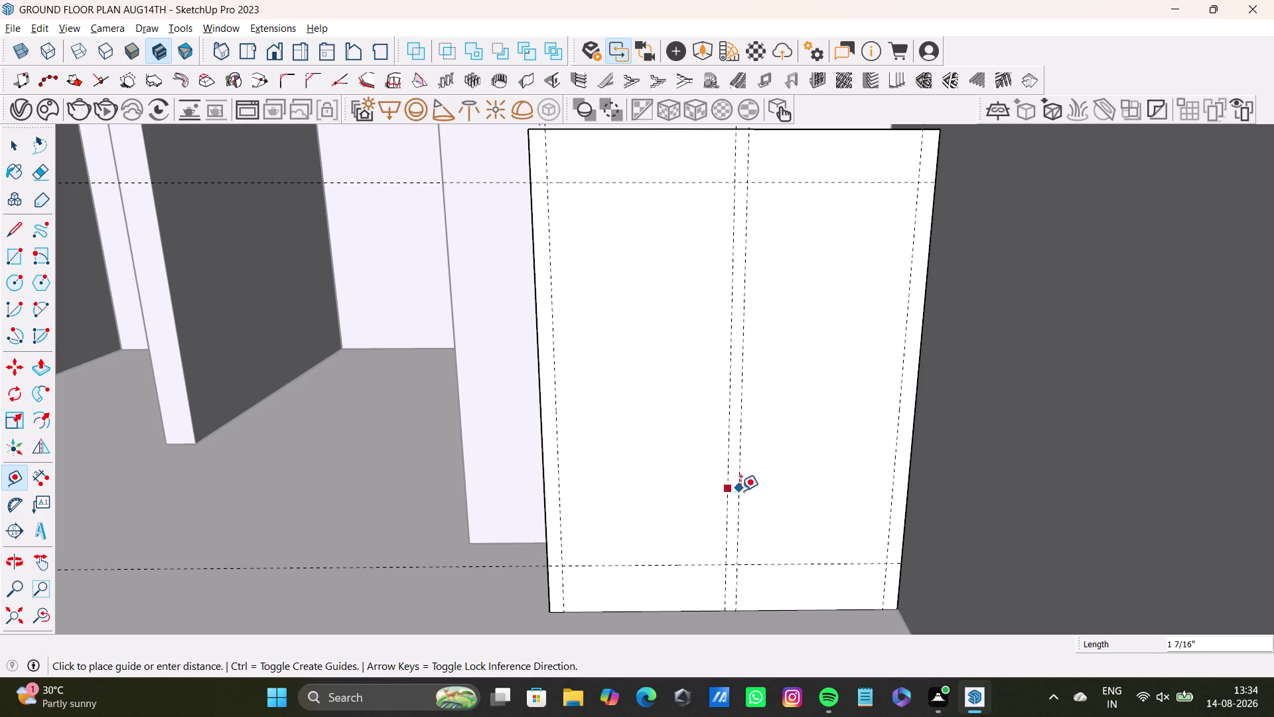
text(0.5)
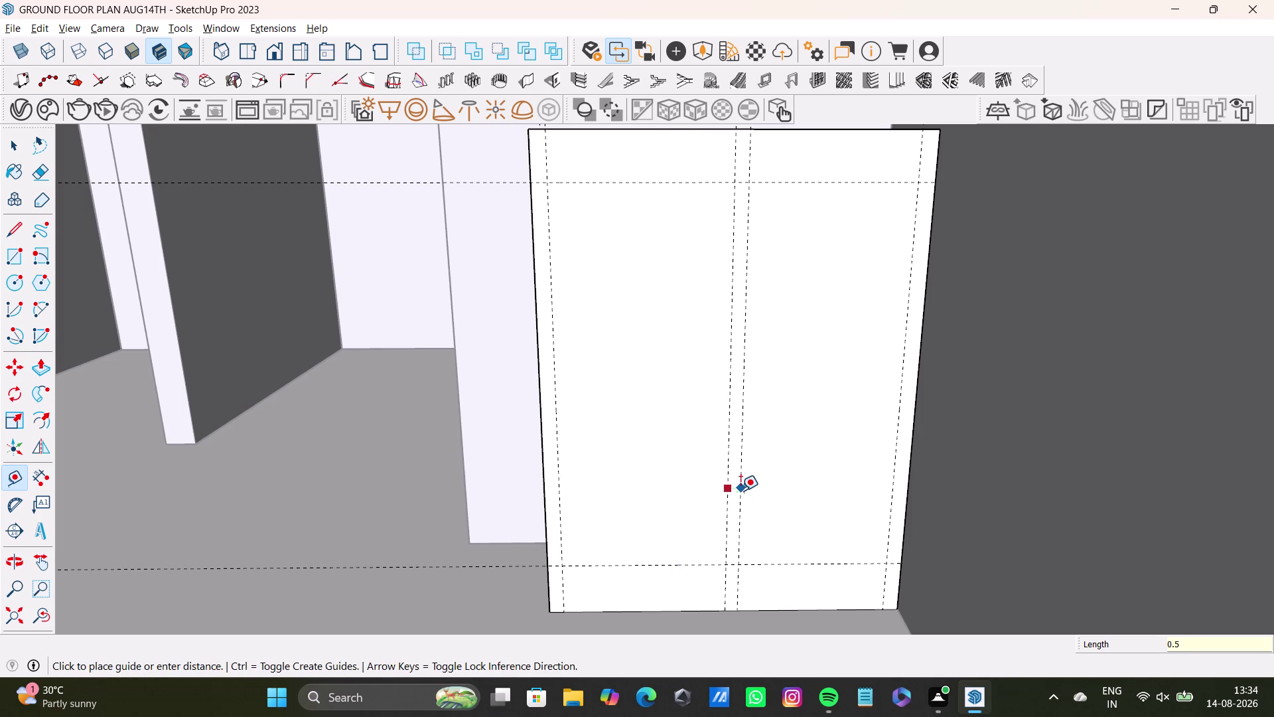
text(")
key(Return)
key(space)
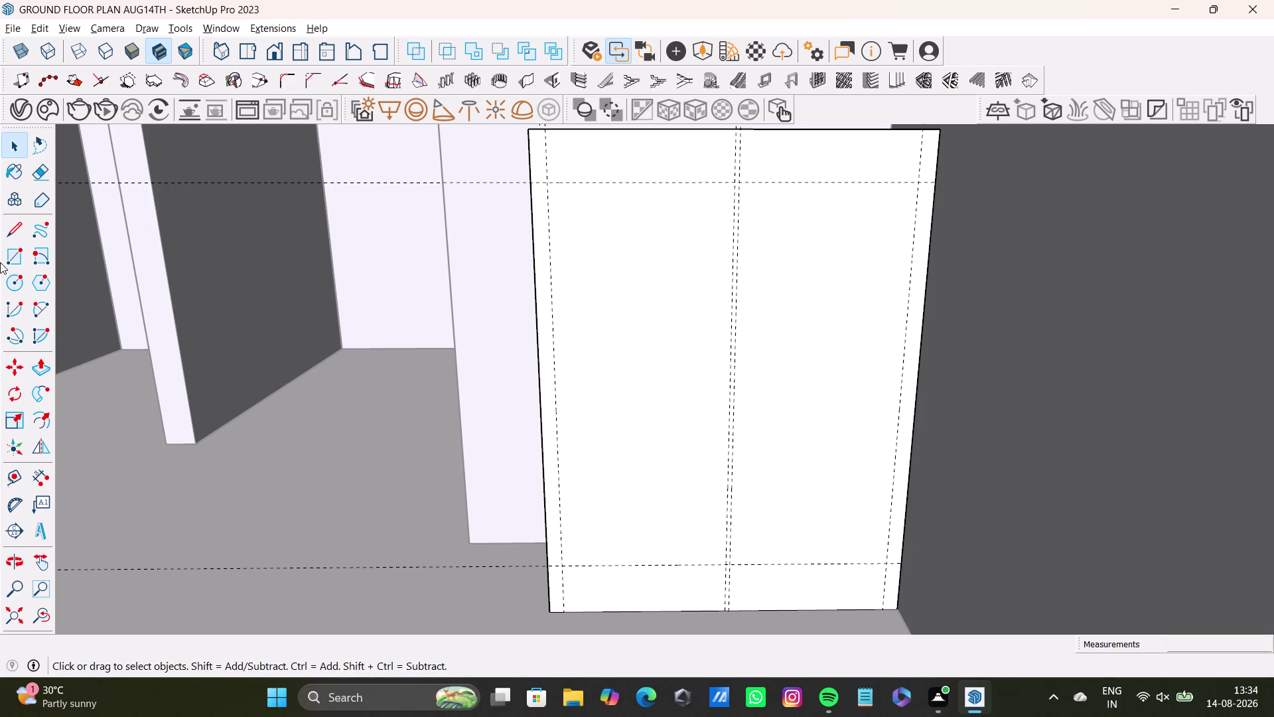
Draw left and right door rectangles on either side of the 0.5" gap.
click(12, 258)
click(549, 186)
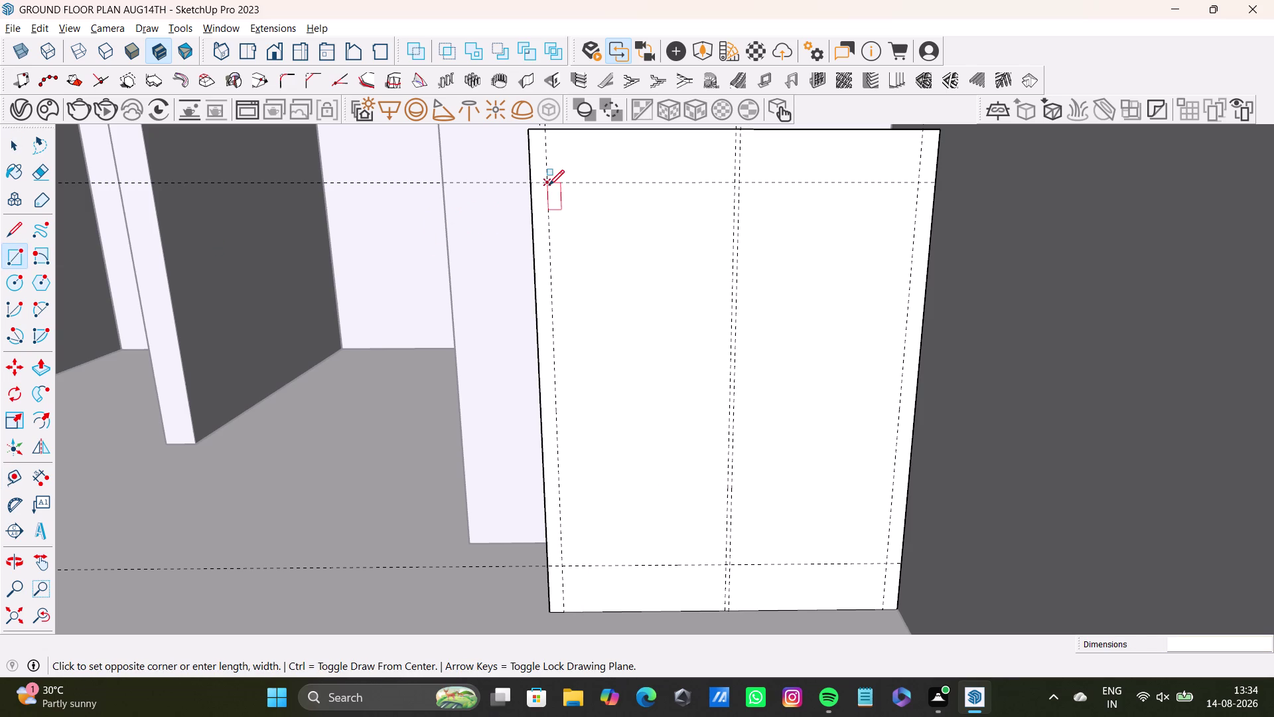
click(724, 563)
key(space)
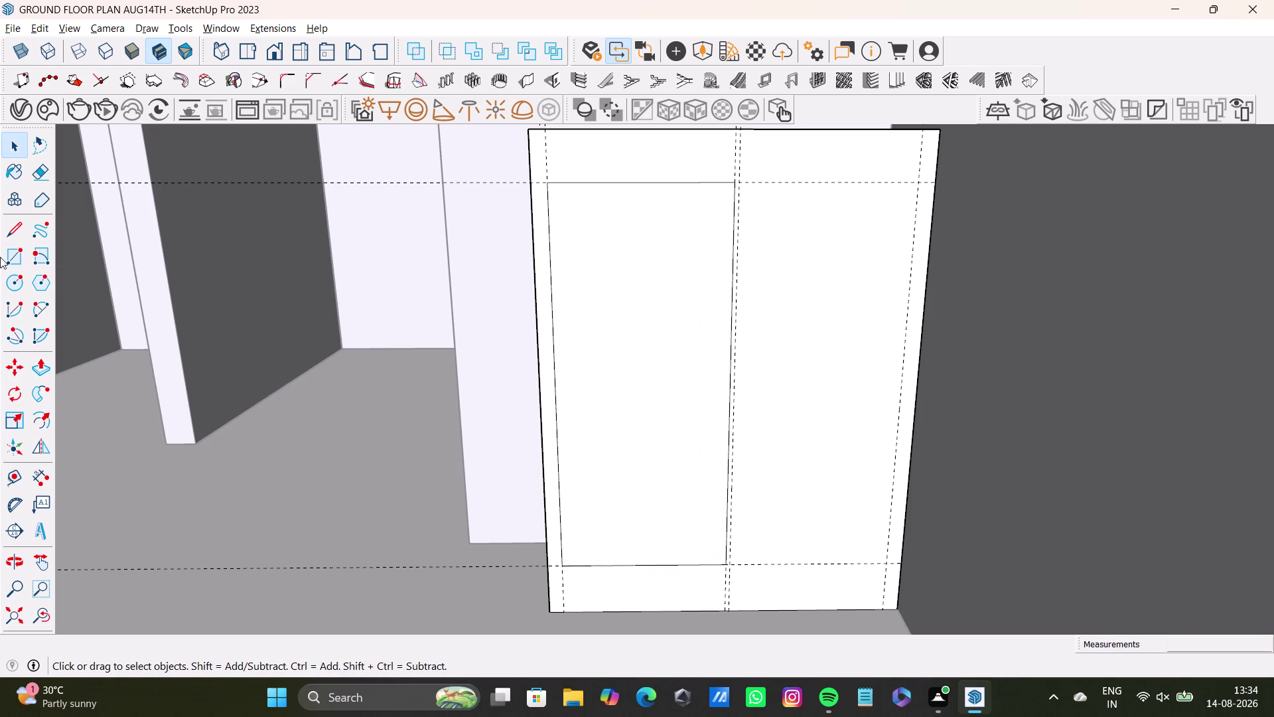
drag(9, 250, 17, 250)
click(741, 180)
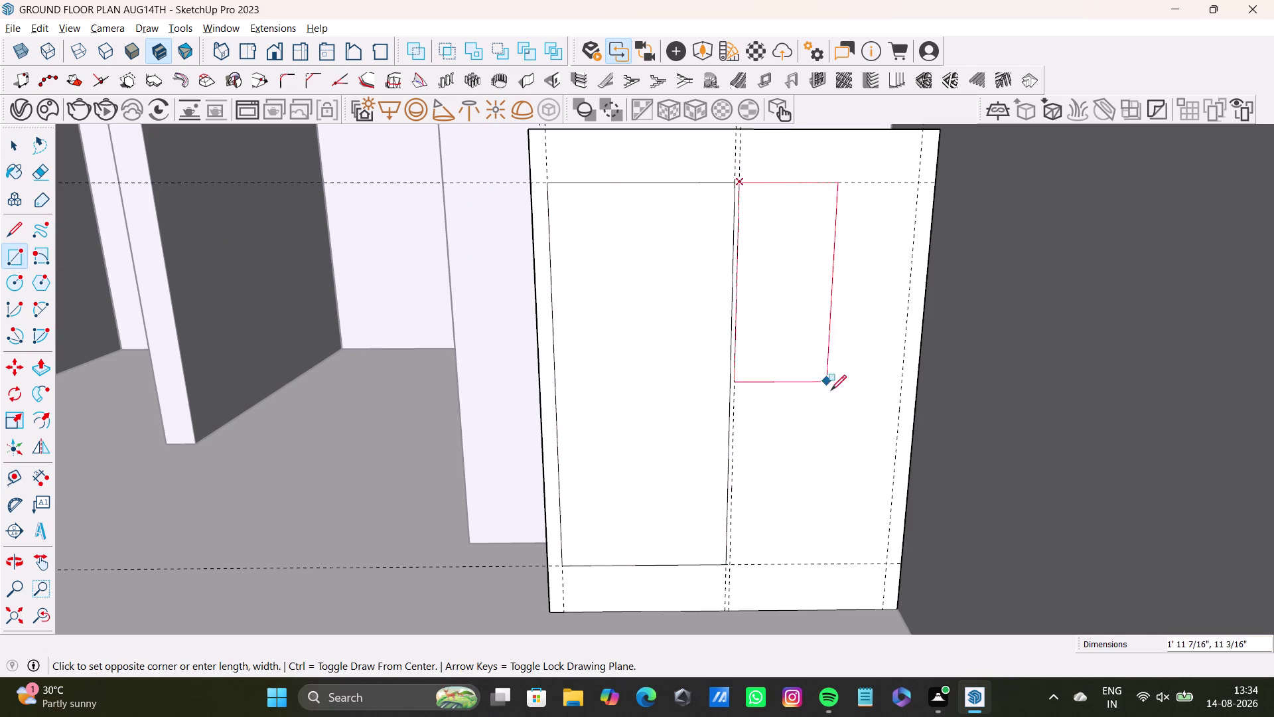
click(886, 563)
key(space)
middle_drag(662, 435, 676, 494)
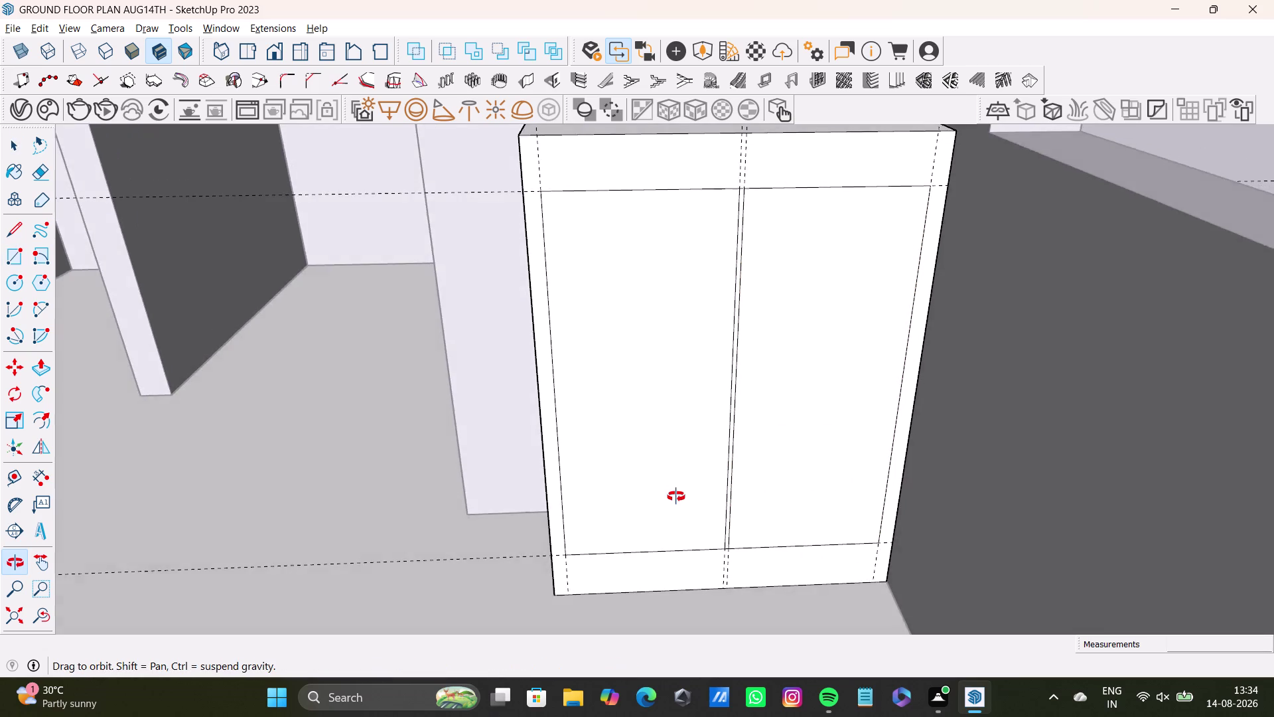
middle_drag(676, 494, 771, 498)
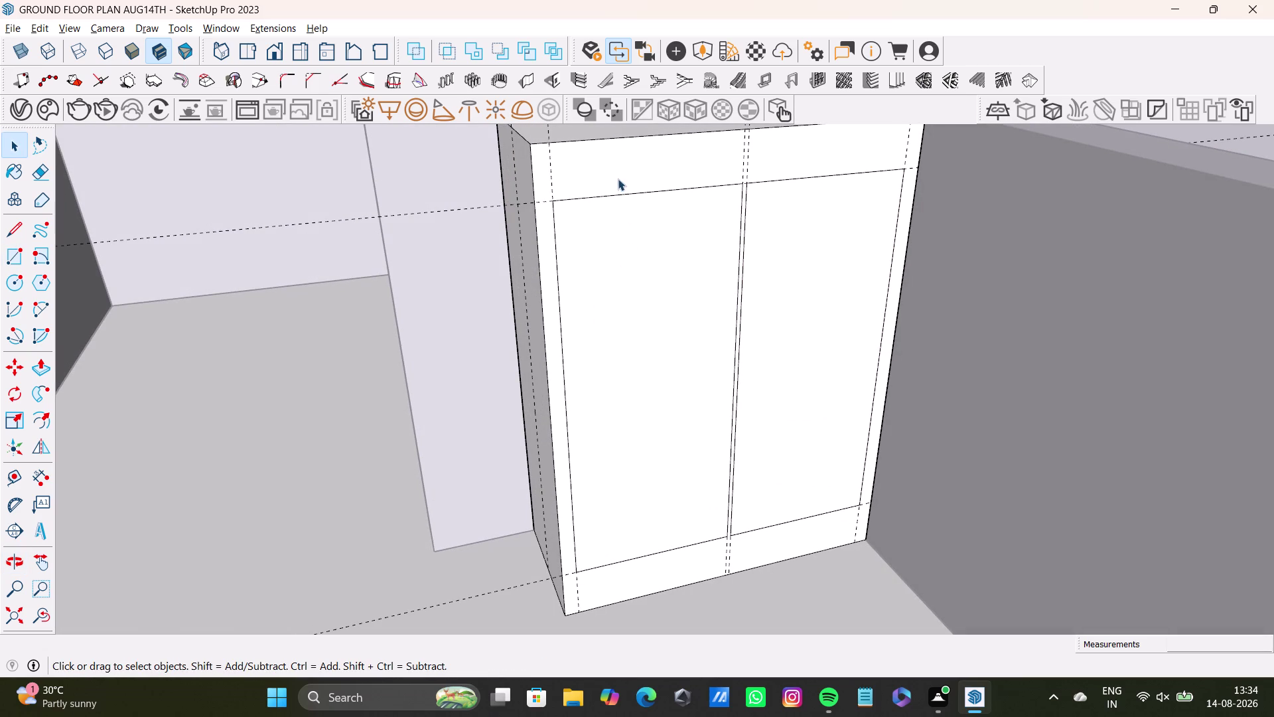
click(573, 185)
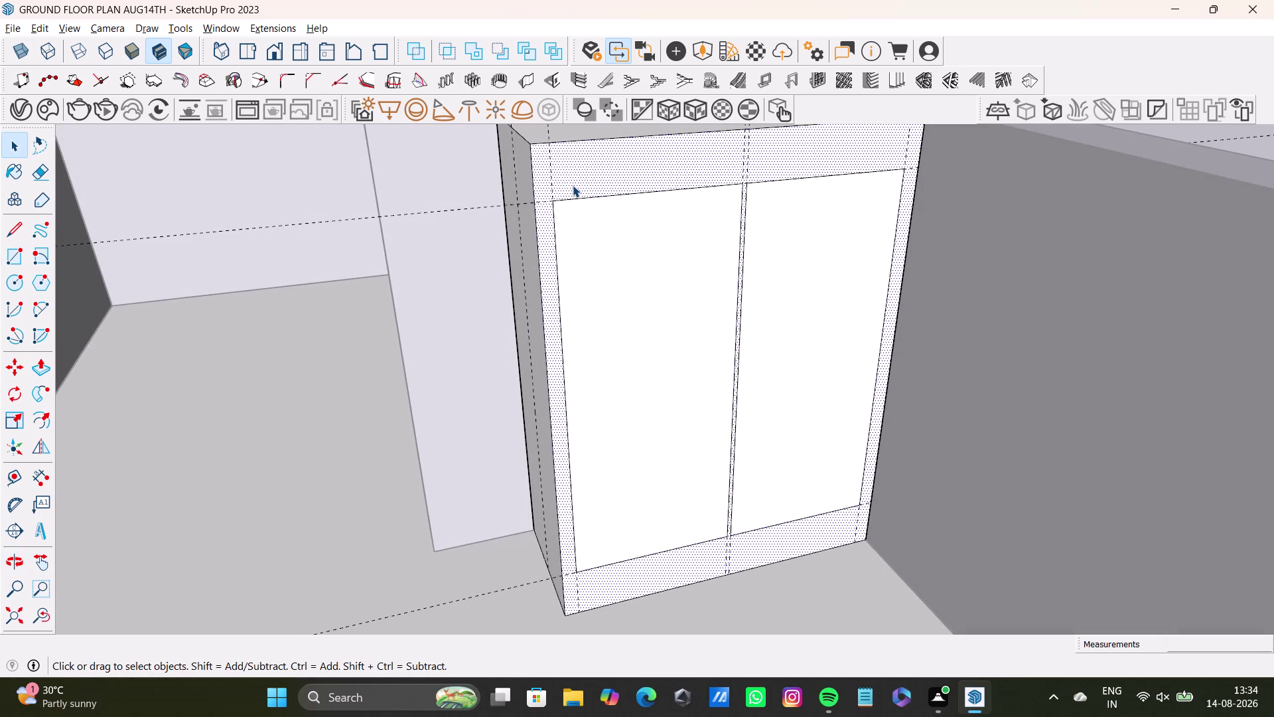
Push/pull the door panel a short distance forward from the frame.
key(p)
click(572, 185)
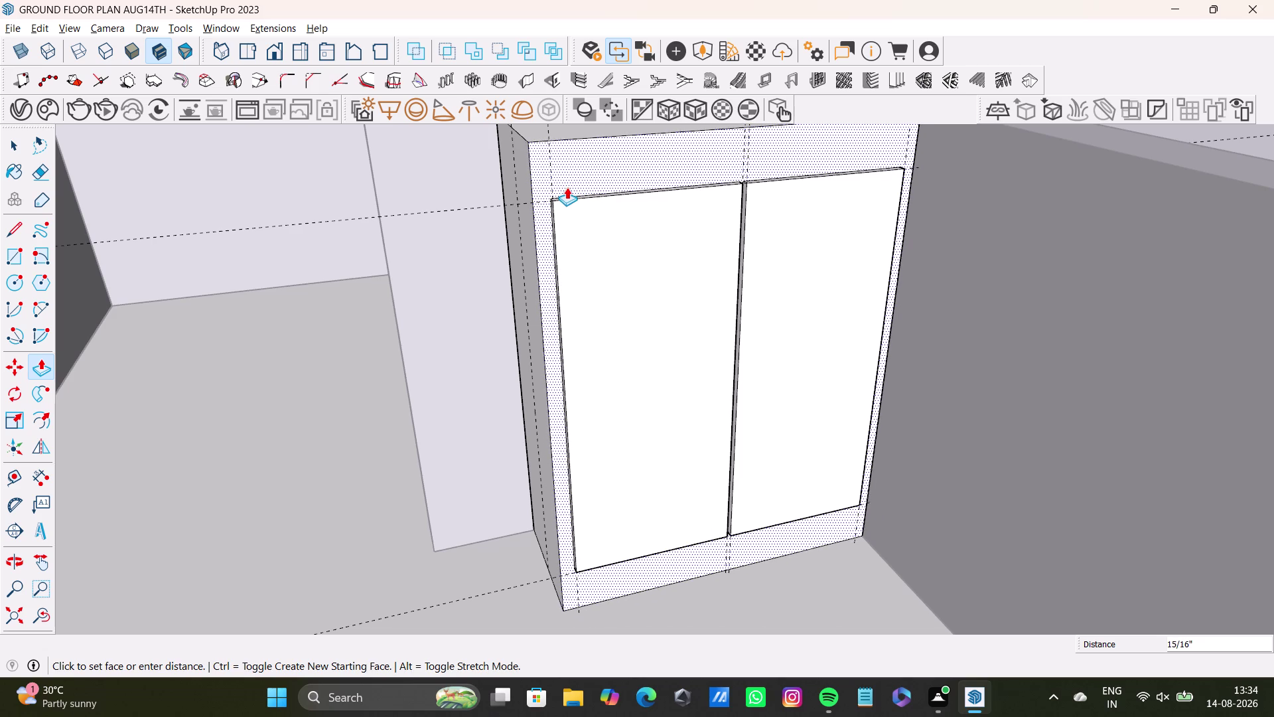
click(566, 190)
key(space)
Orbit back to face the wardrobe front and select the left door panel.
middle_drag(572, 290, 512, 268)
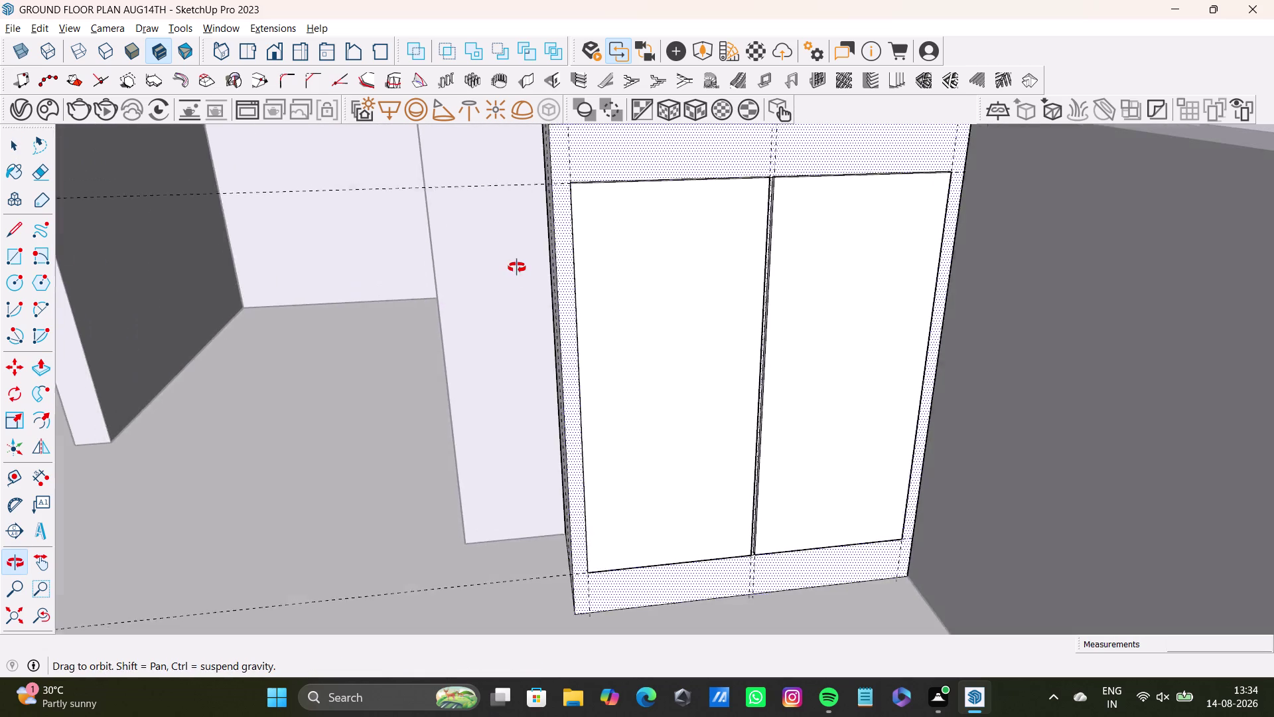
middle_drag(512, 268, 517, 267)
scroll(down, 3)
click(14, 623)
scroll(up, 3)
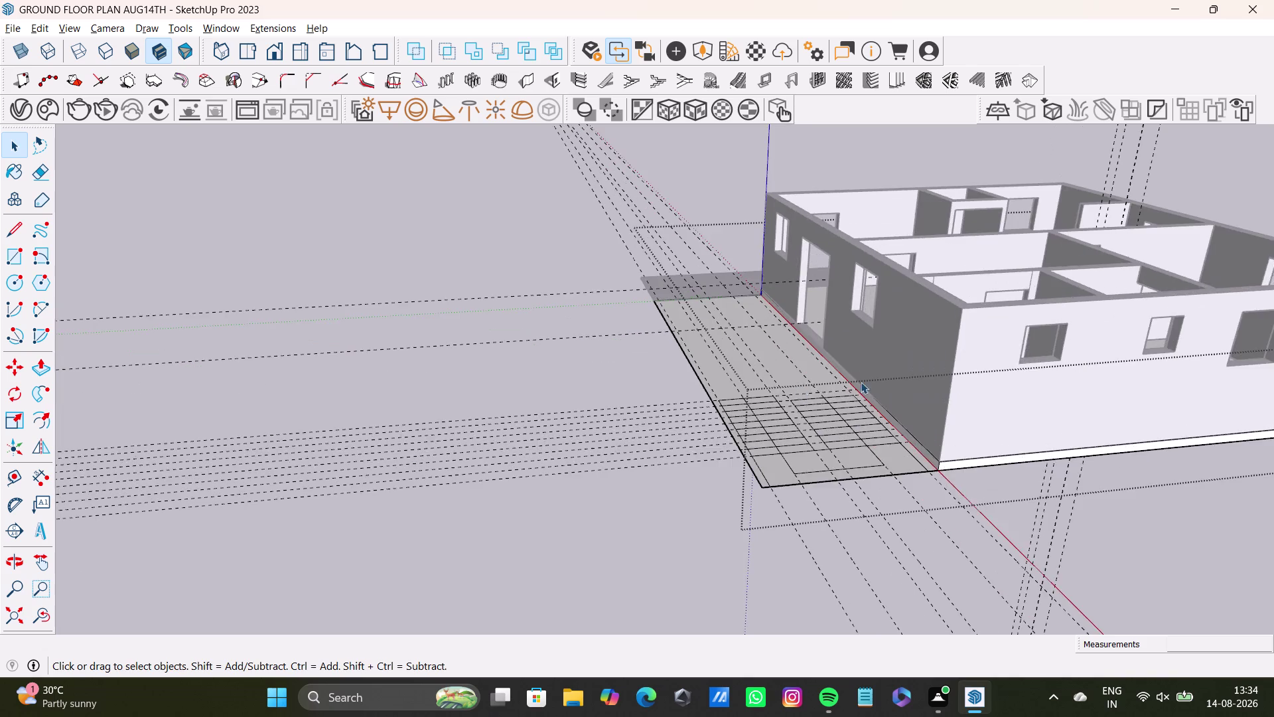
scroll(up, 3)
middle_drag(964, 291, 395, 529)
scroll(up, 3)
middle_drag(744, 413, 804, 600)
scroll(up, 3)
middle_drag(929, 464, 764, 440)
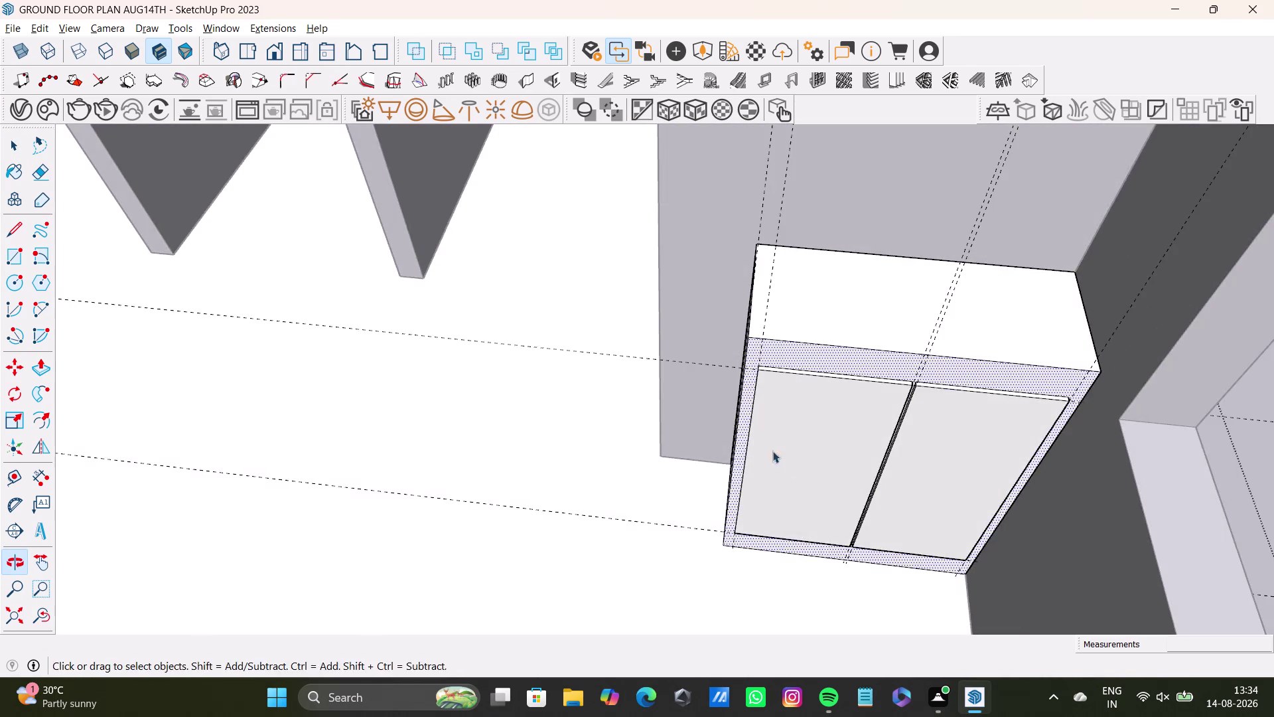
scroll(up, 3)
middle_drag(824, 458, 665, 423)
middle_drag(693, 455, 759, 281)
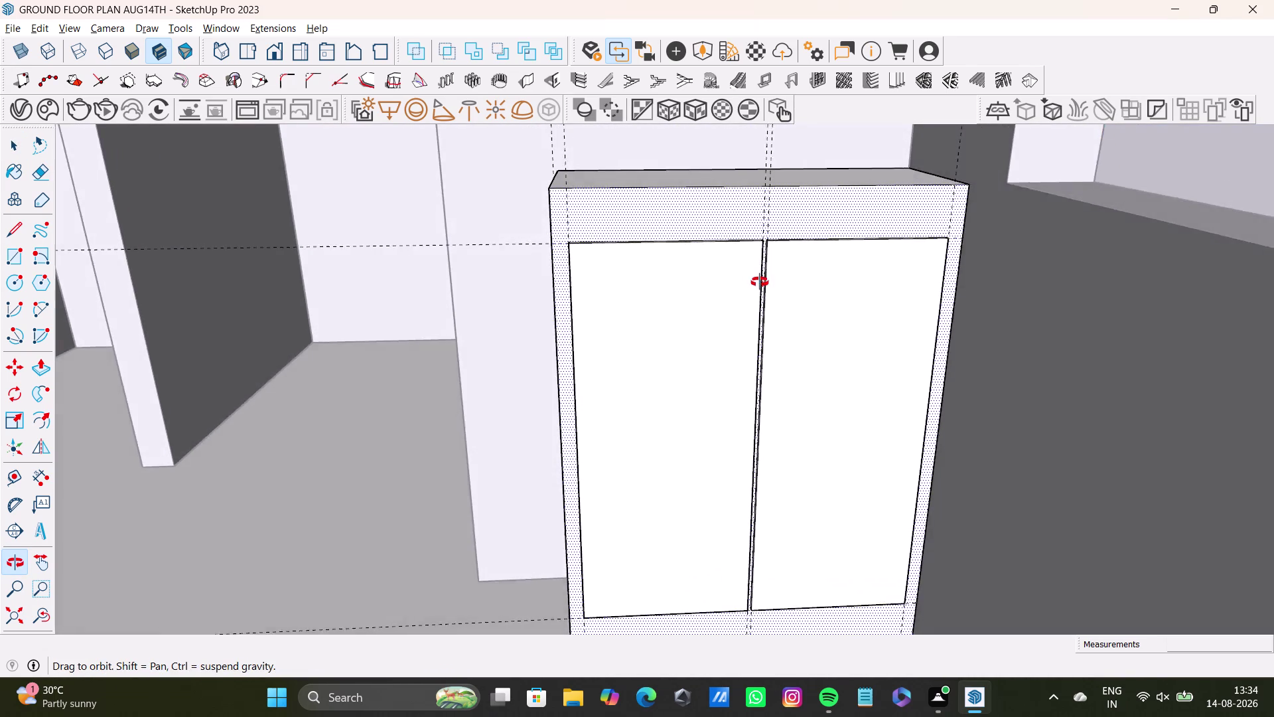
middle_drag(759, 281, 740, 213)
key(space)
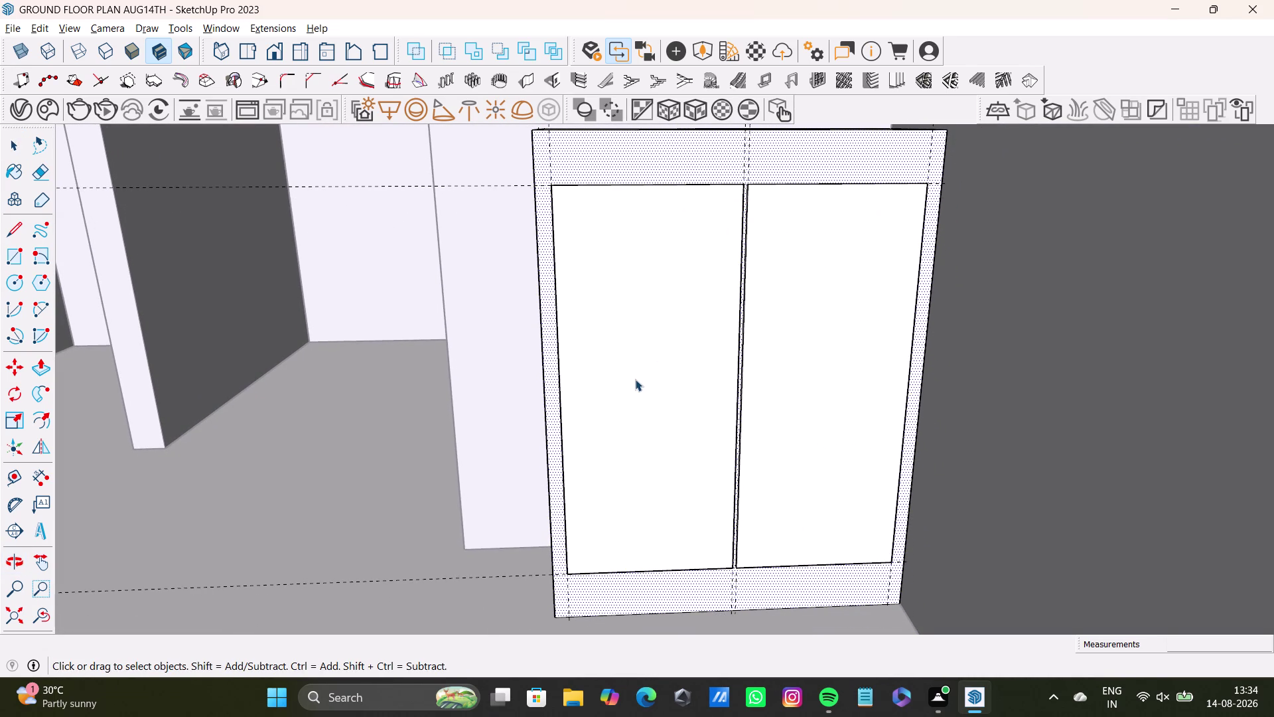
click(635, 379)
Select the left and right door panels and combine them with Make Group.
triple_click(595, 347)
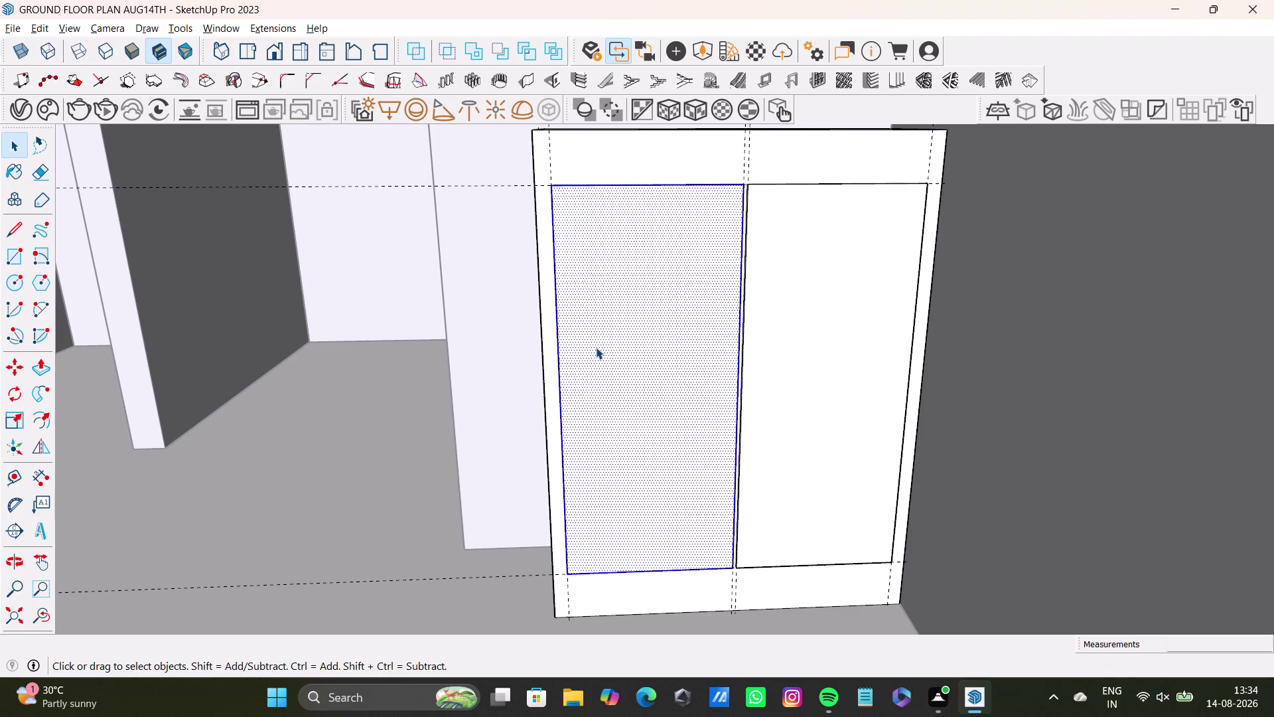
double_click(596, 347)
double_click(595, 348)
triple_click(596, 347)
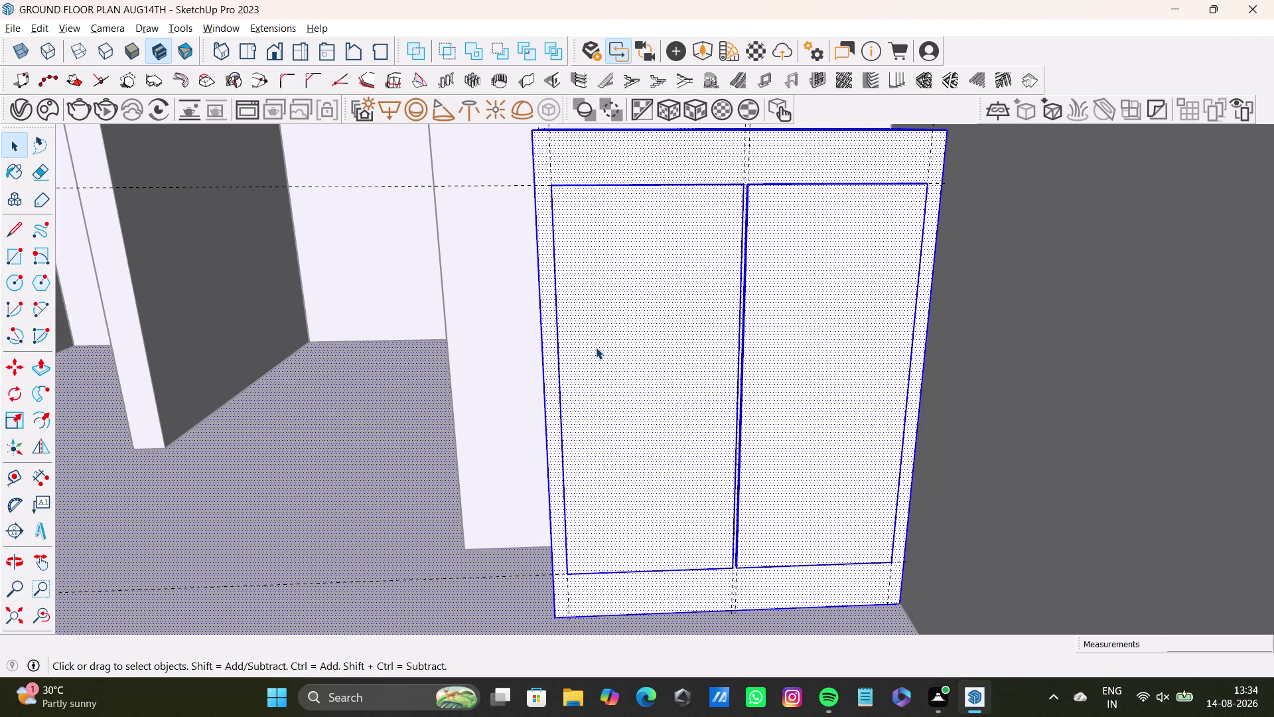
double_click(629, 379)
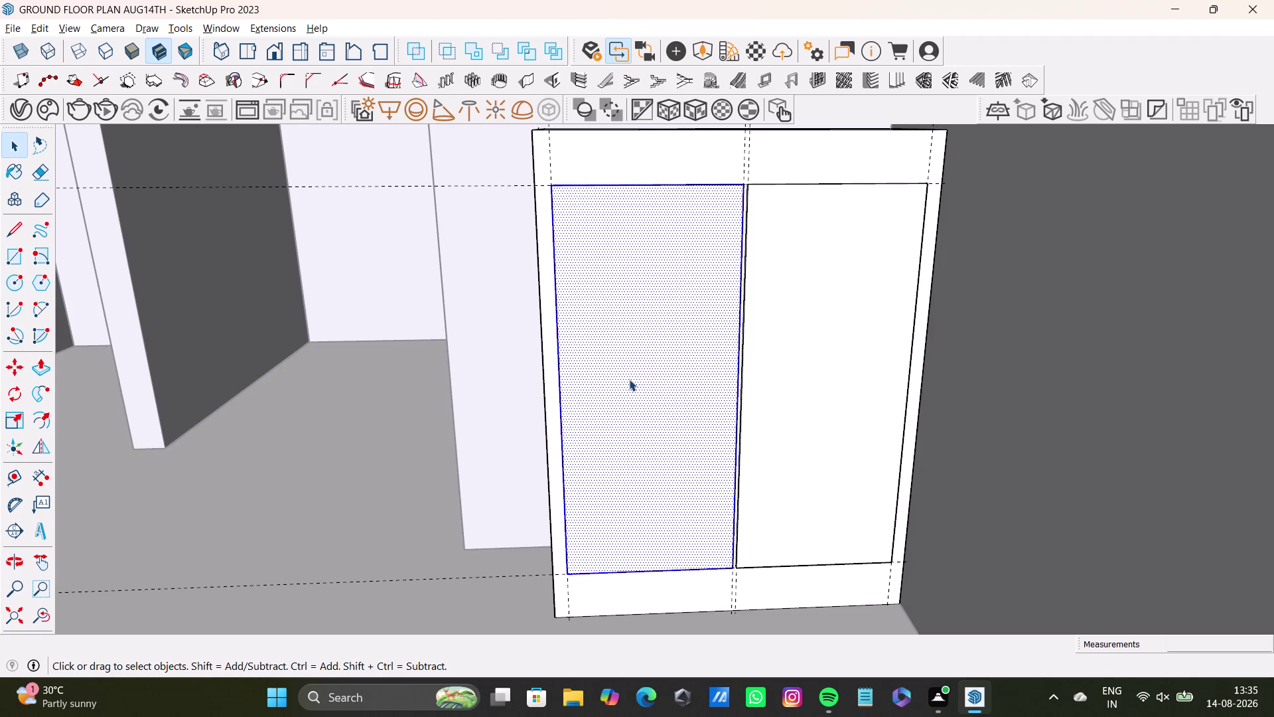
double_click(819, 371)
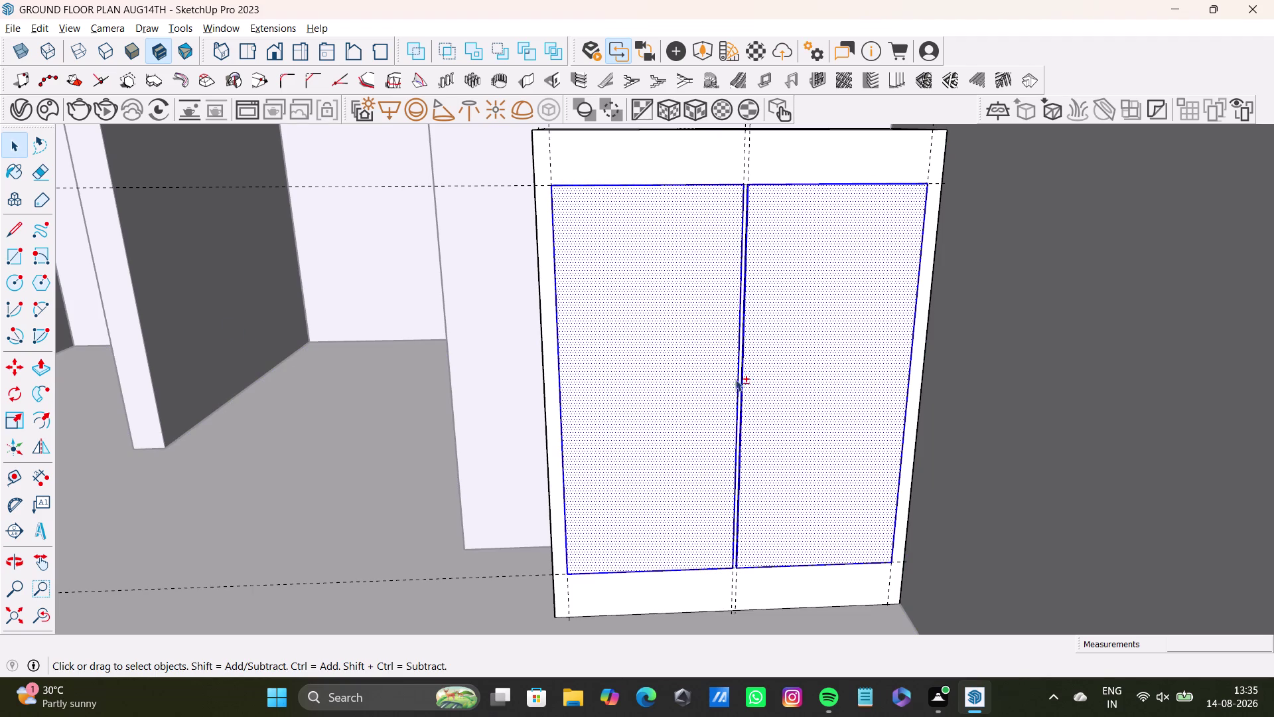
right_click(729, 379)
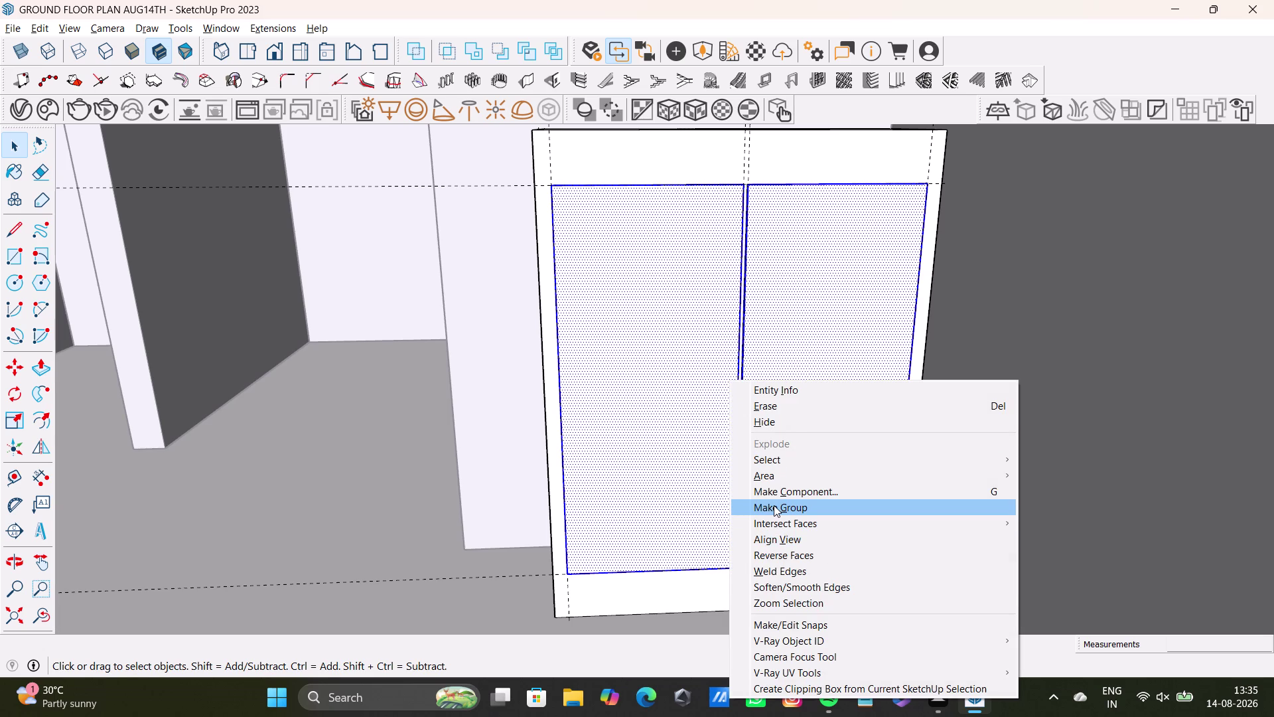
click(773, 505)
key(space)
click(674, 480)
middle_drag(605, 479, 558, 546)
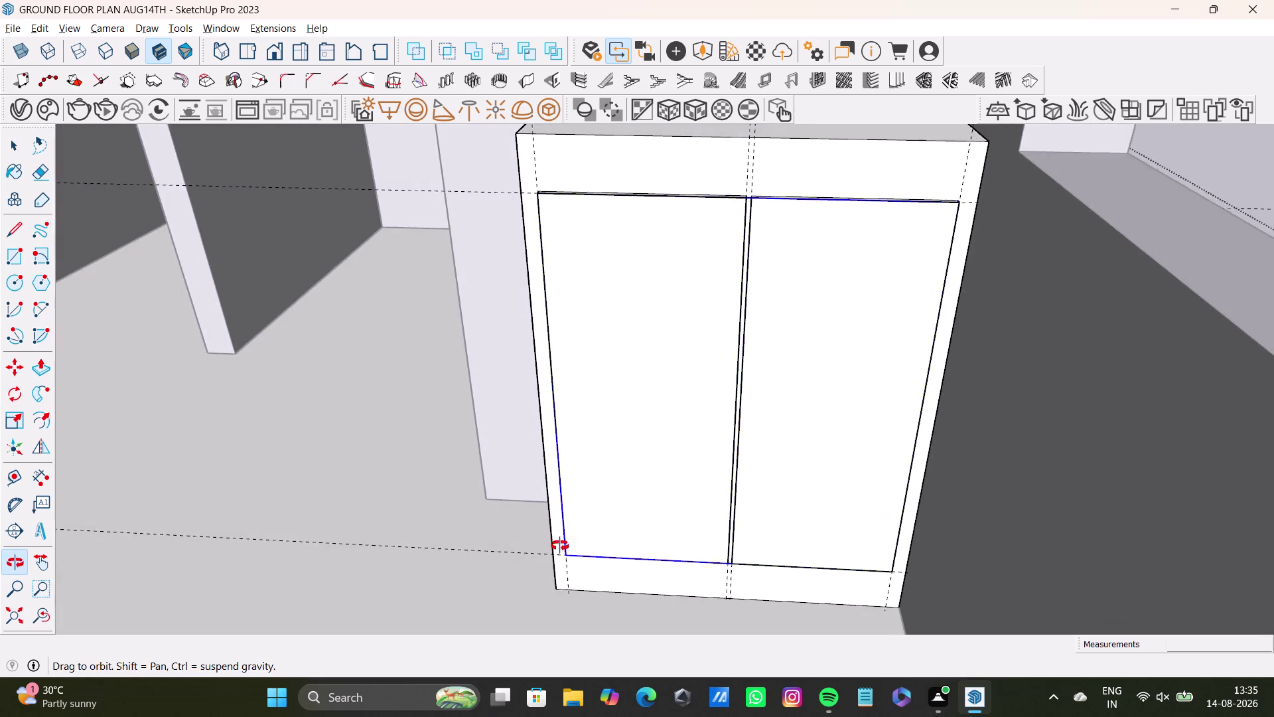
middle_drag(558, 546, 609, 468)
Start a rectangle at the left door's top-left corner and zoom to the whole model.
click(8, 253)
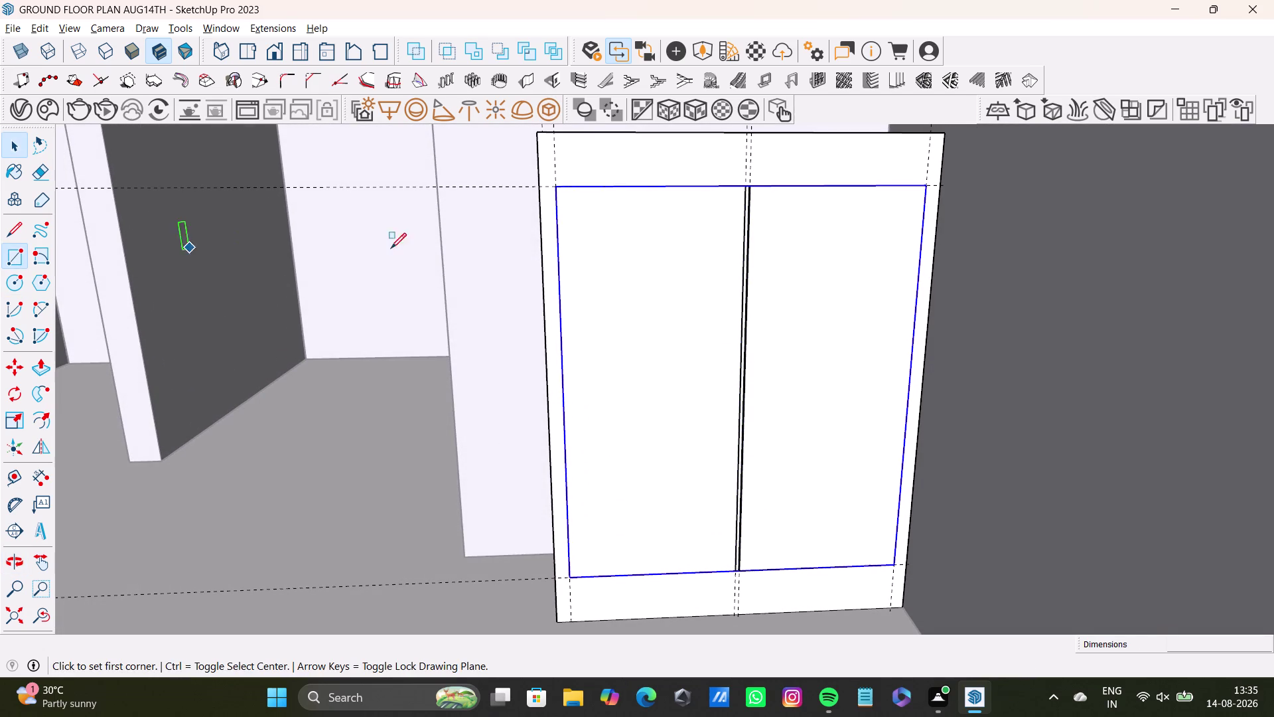
scroll(up, 3)
click(572, 175)
scroll(down, 3)
middle_drag(637, 509, 637, 508)
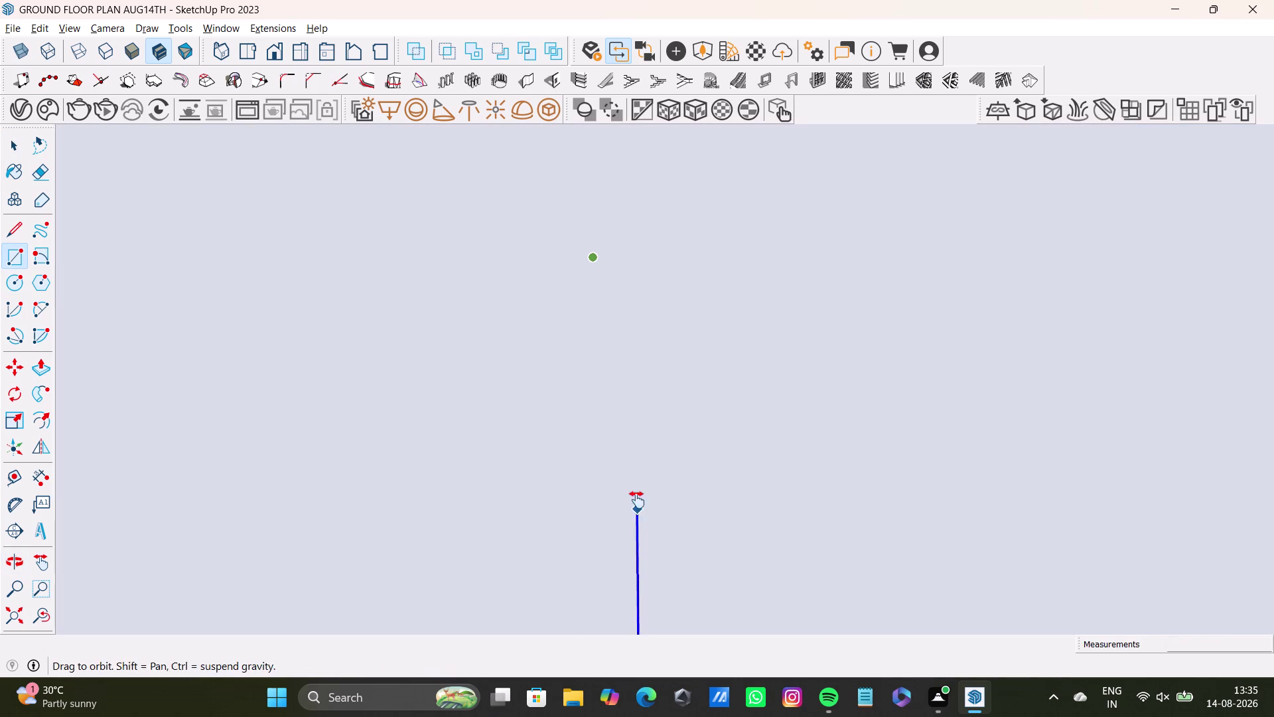
middle_drag(636, 508, 637, 492)
click(36, 618)
click(10, 617)
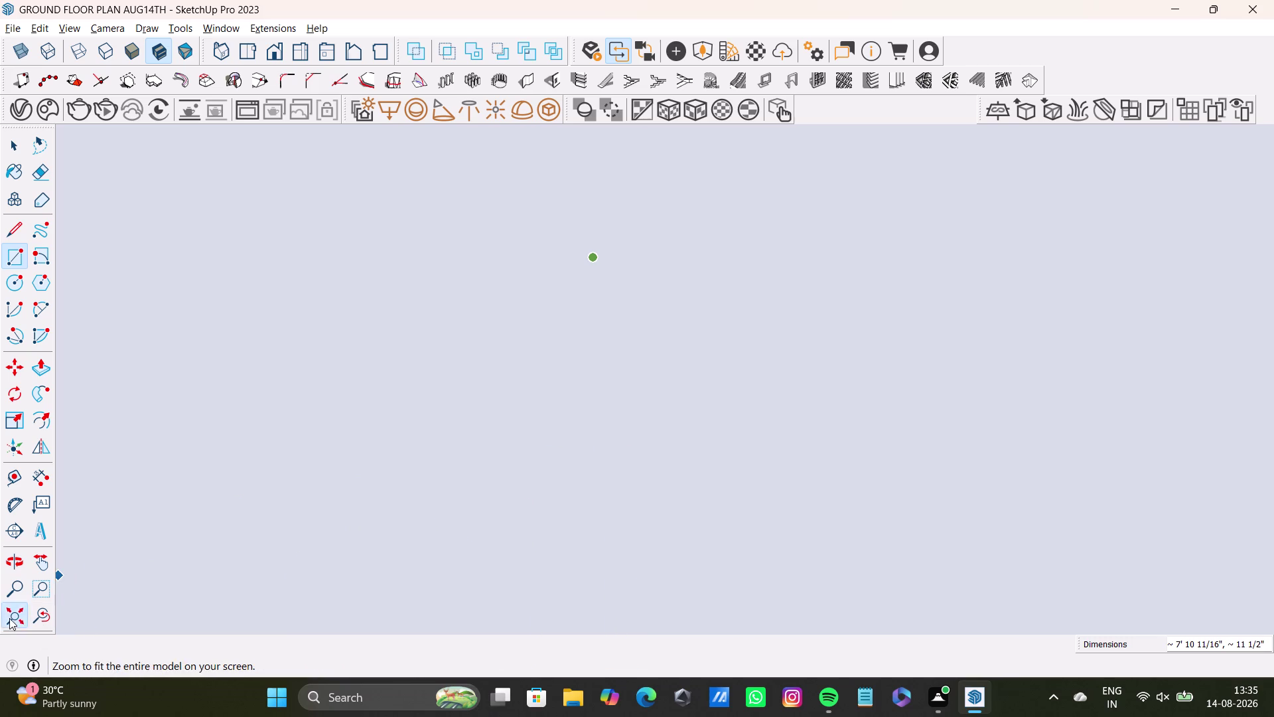
Orbit to the door's bottom edge and finish the strip about 1 3/4" wide.
middle_drag(993, 302, 554, 502)
scroll(up, 3)
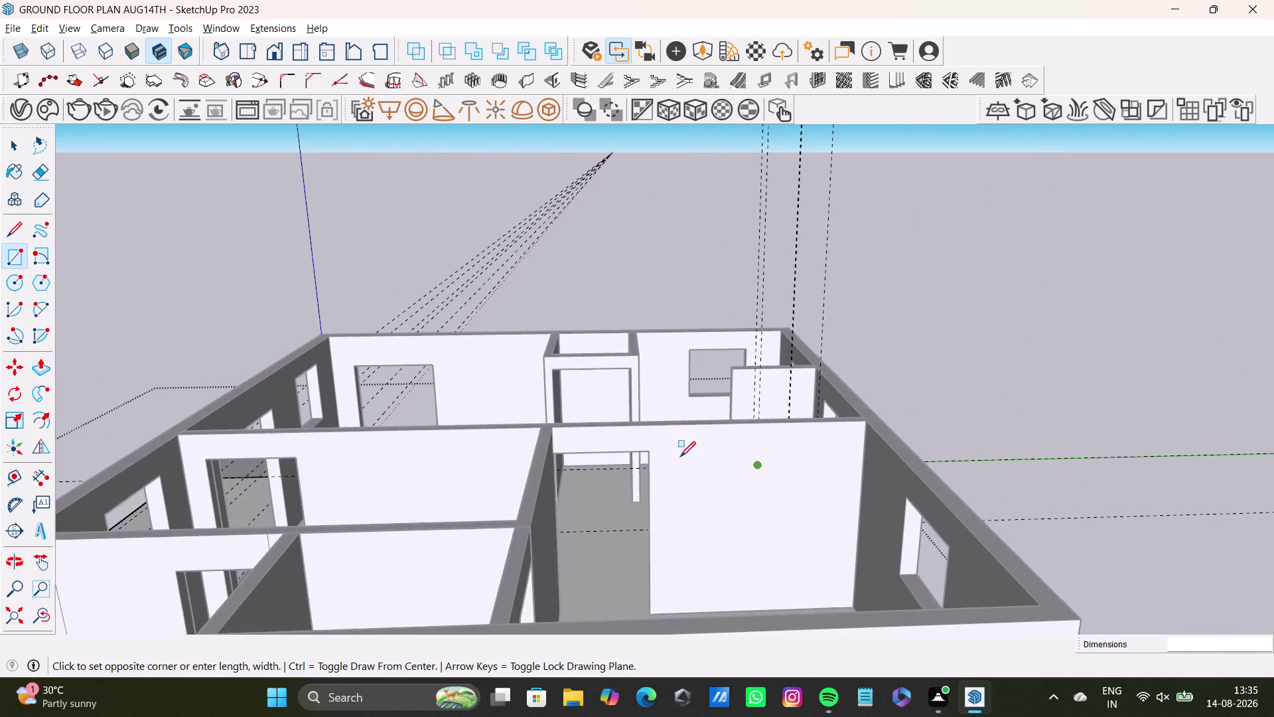
scroll(up, 3)
middle_drag(744, 468, 761, 694)
scroll(up, 3)
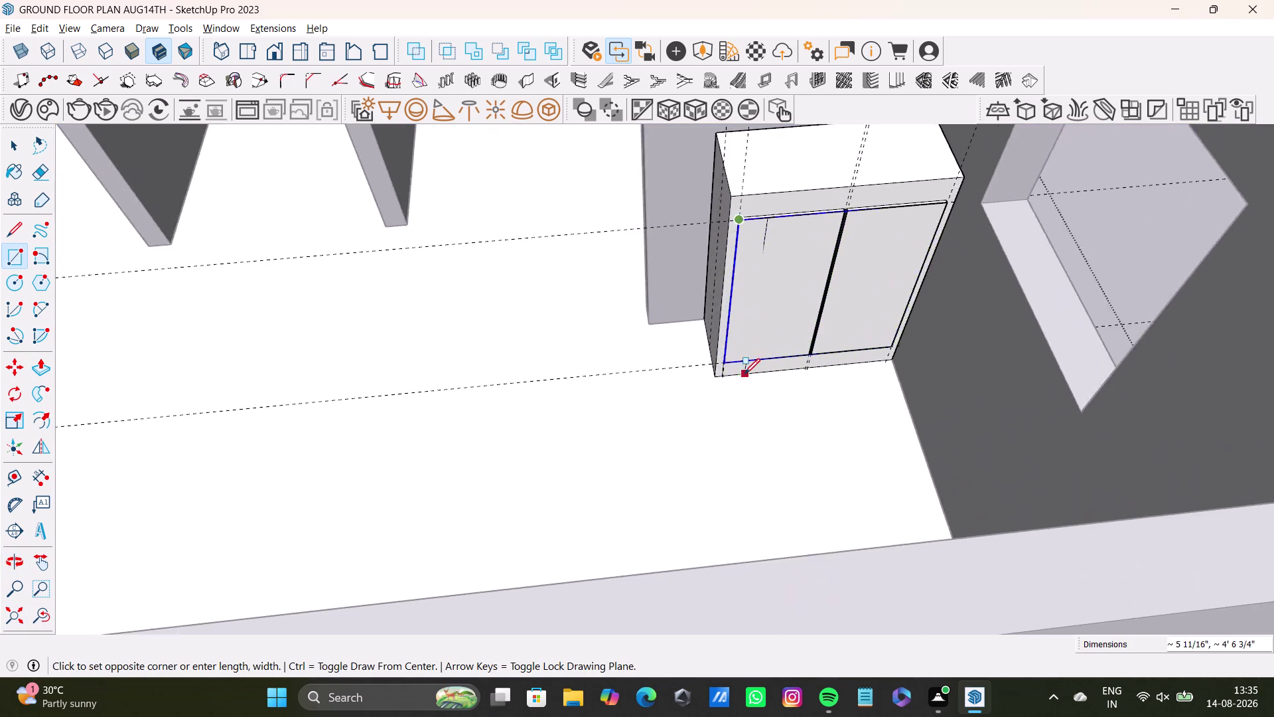
scroll(up, 3)
middle_drag(754, 359, 722, 467)
middle_drag(718, 466, 675, 459)
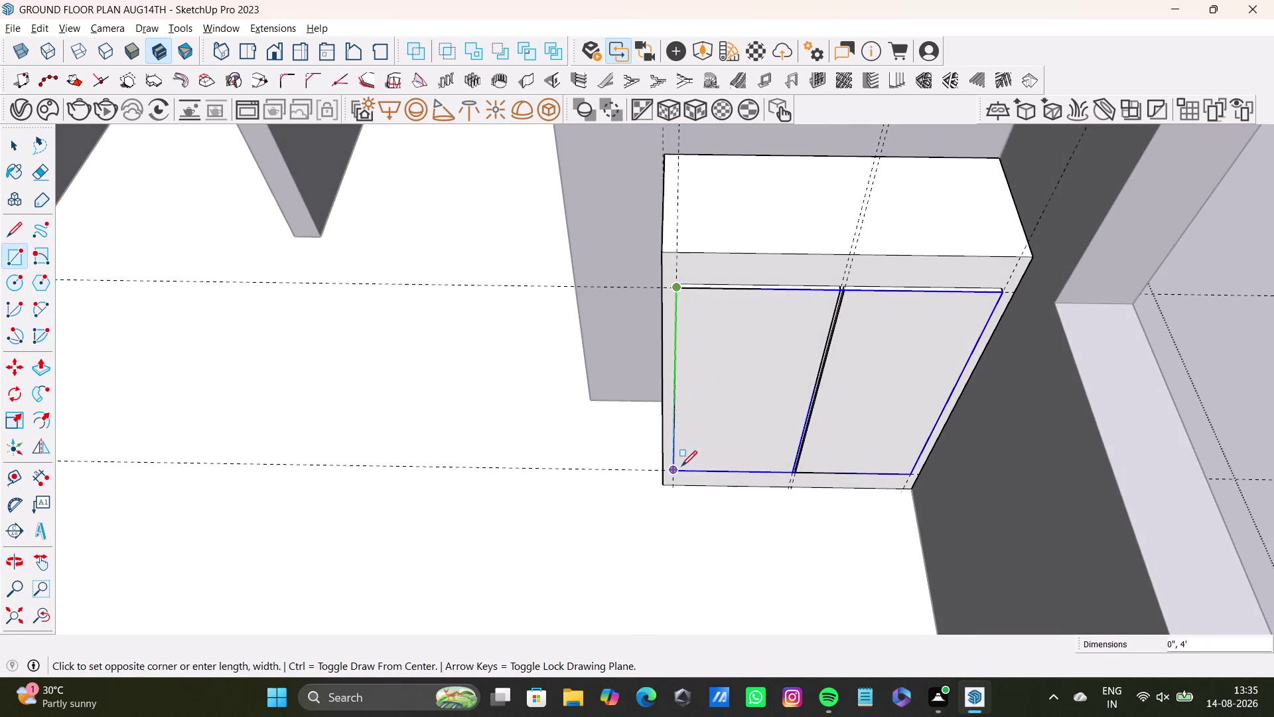
scroll(up, 3)
middle_drag(681, 466, 680, 437)
key(Right)
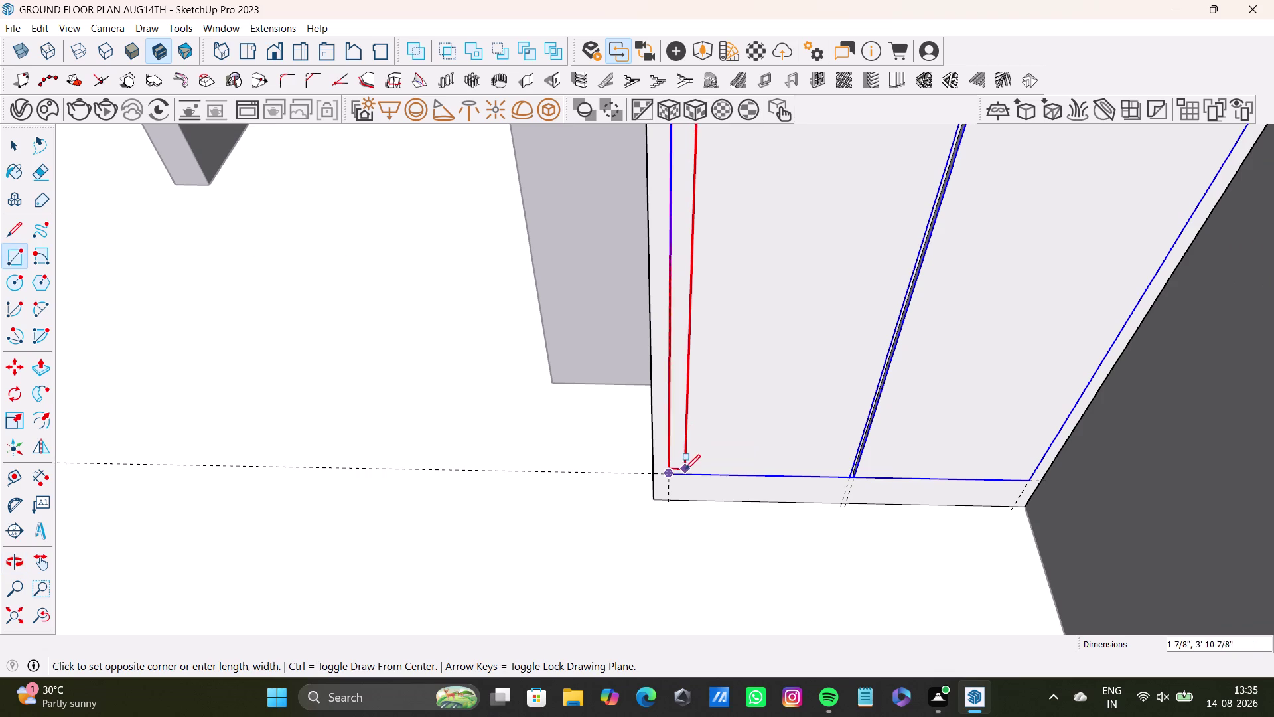
scroll(up, 3)
middle_drag(682, 468, 681, 428)
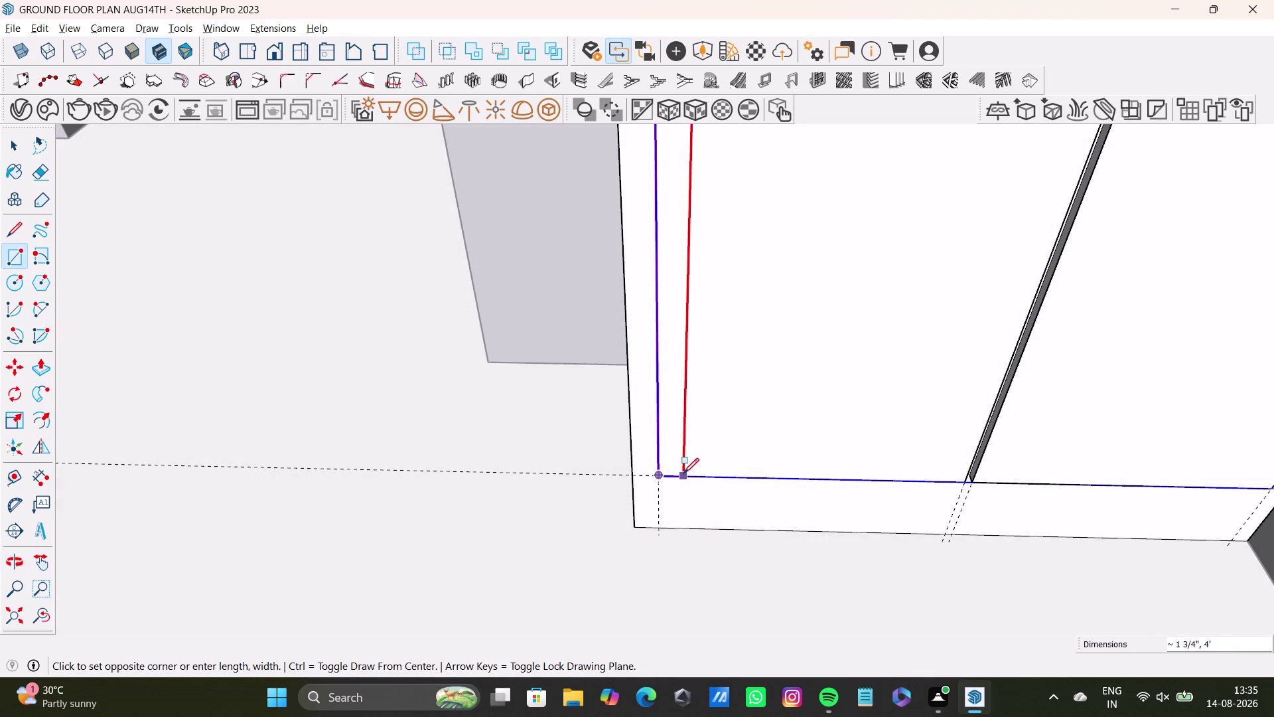
click(684, 473)
Orbit to check the new narrow strip and select it.
key(space)
scroll(down, 3)
middle_drag(661, 451, 645, 532)
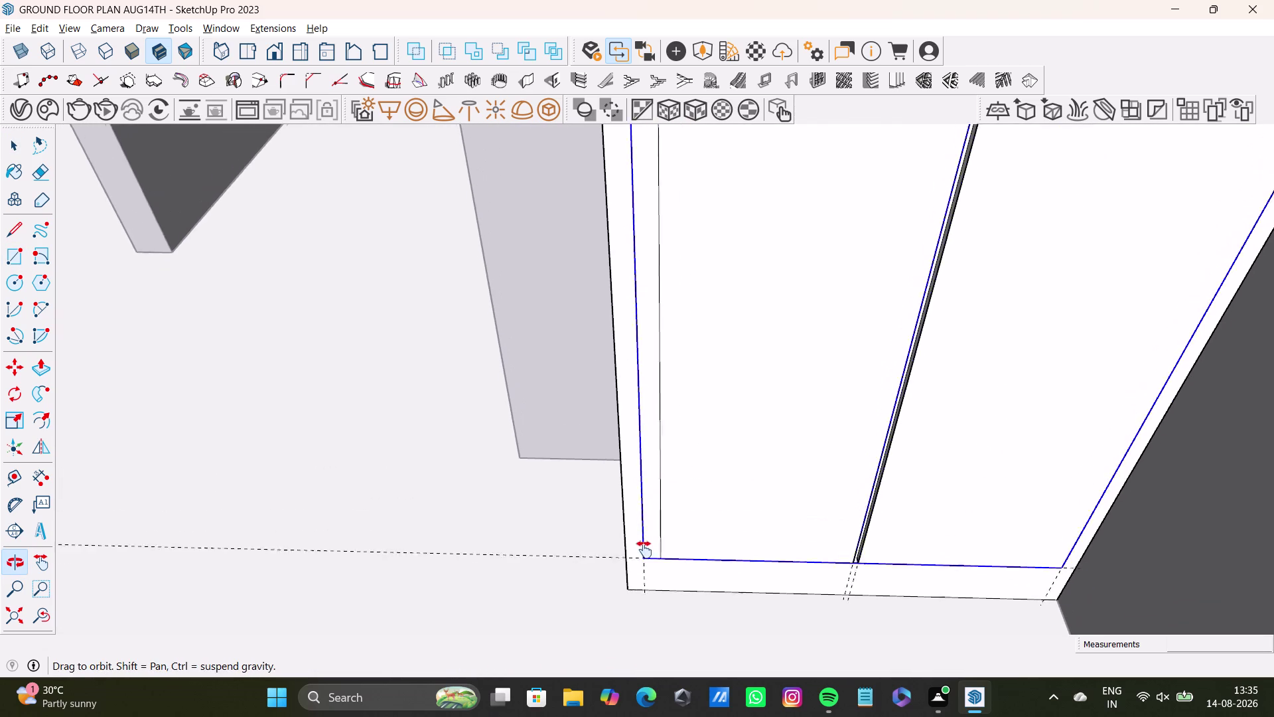
middle_drag(645, 532, 644, 554)
scroll(down, 3)
middle_drag(664, 500, 673, 464)
key(space)
click(656, 462)
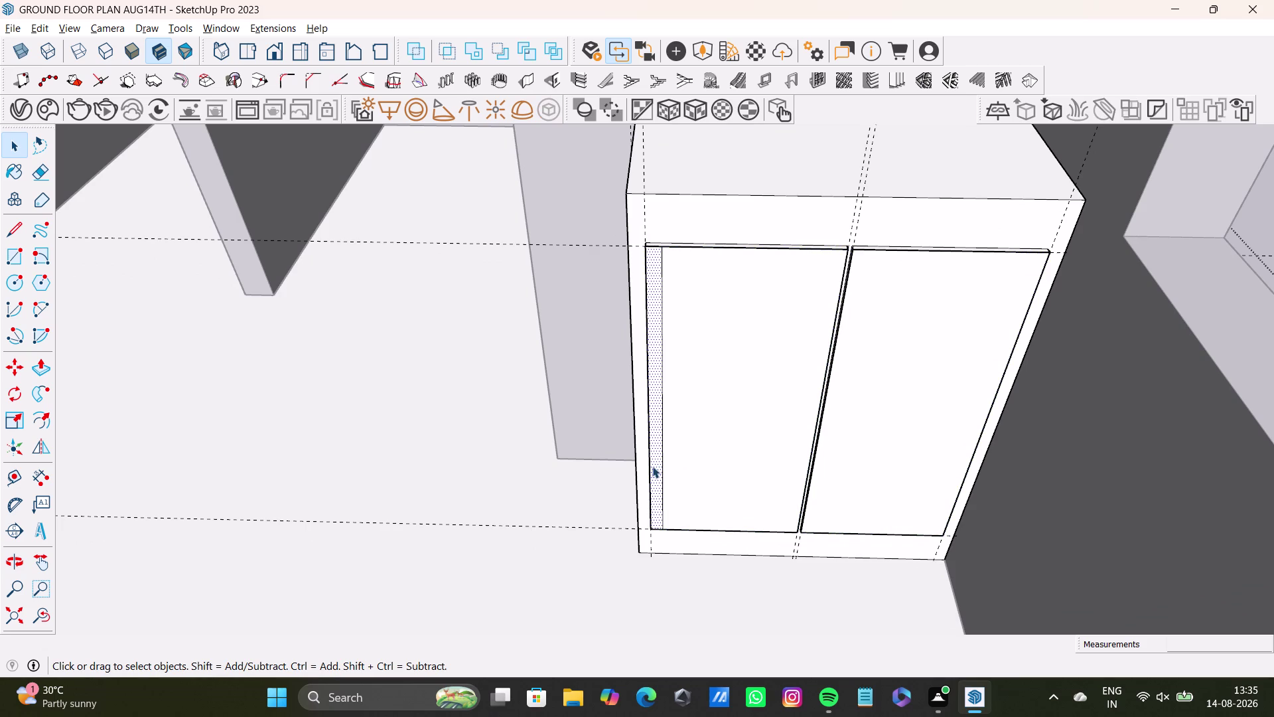
Push/pull the narrow strip's face outward from the left door, then orbit to check.
key(m)
click(651, 467)
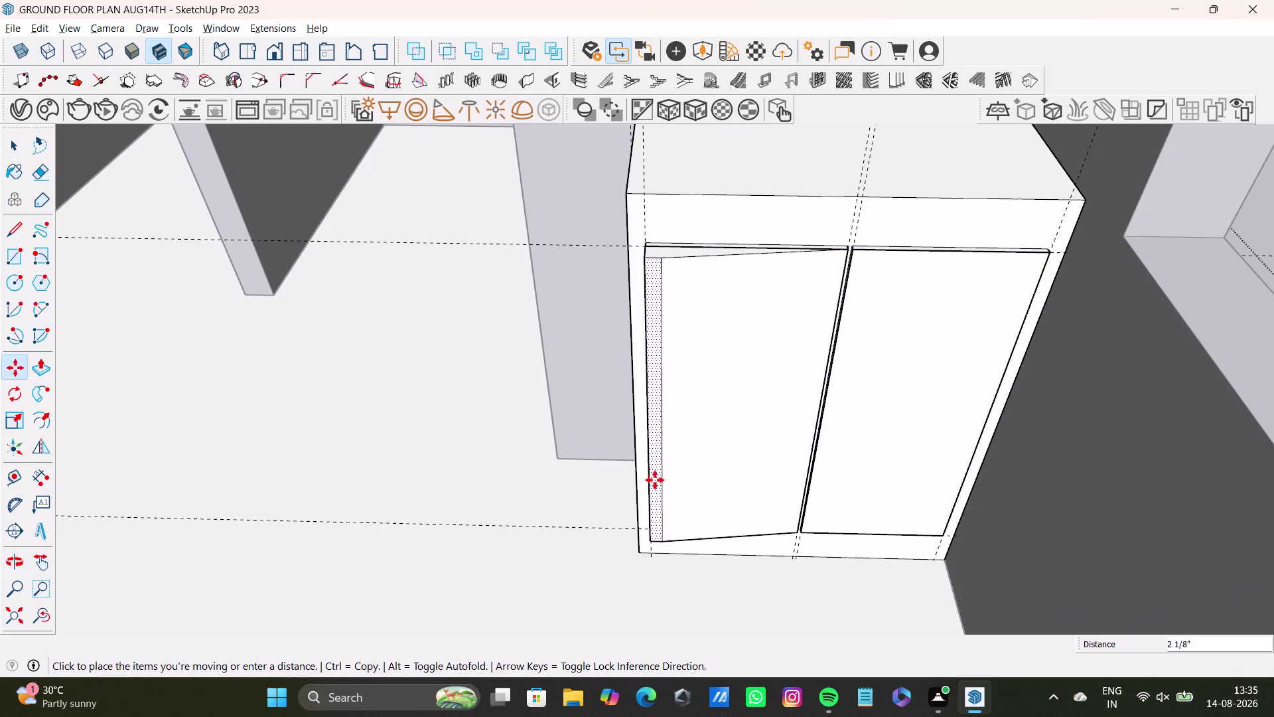
key(space)
click(656, 471)
key(p)
click(657, 472)
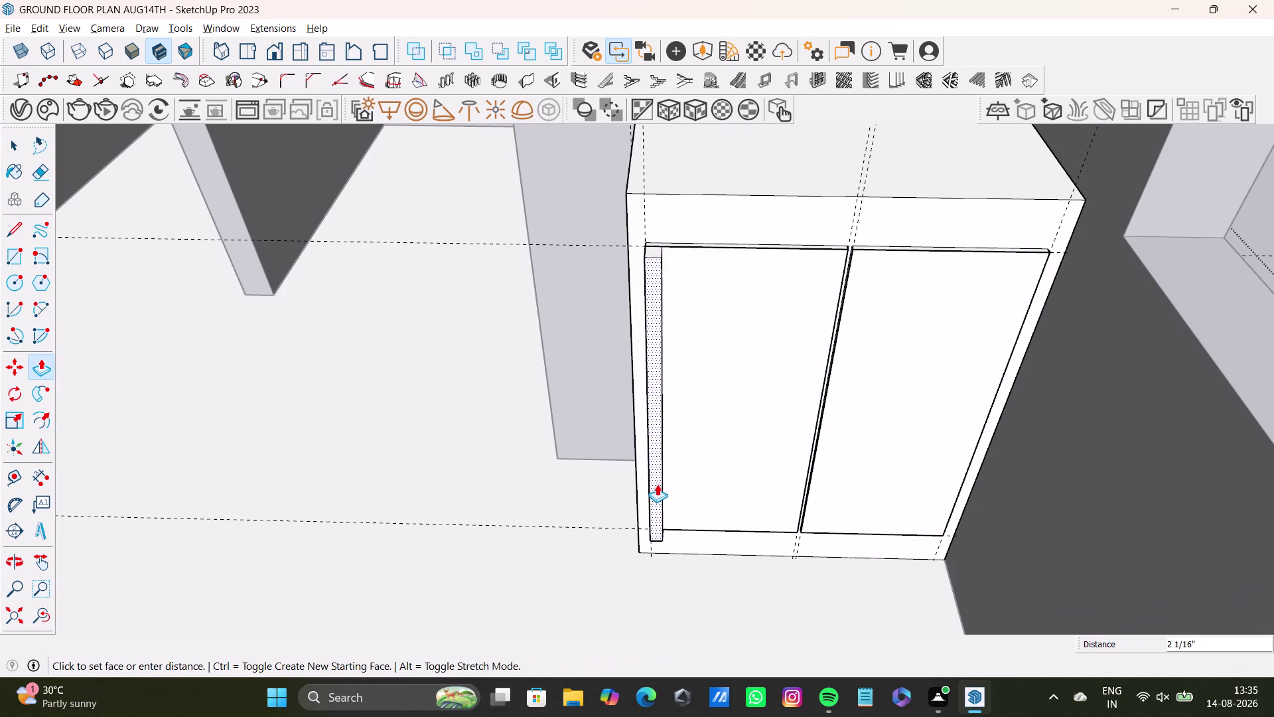
click(657, 476)
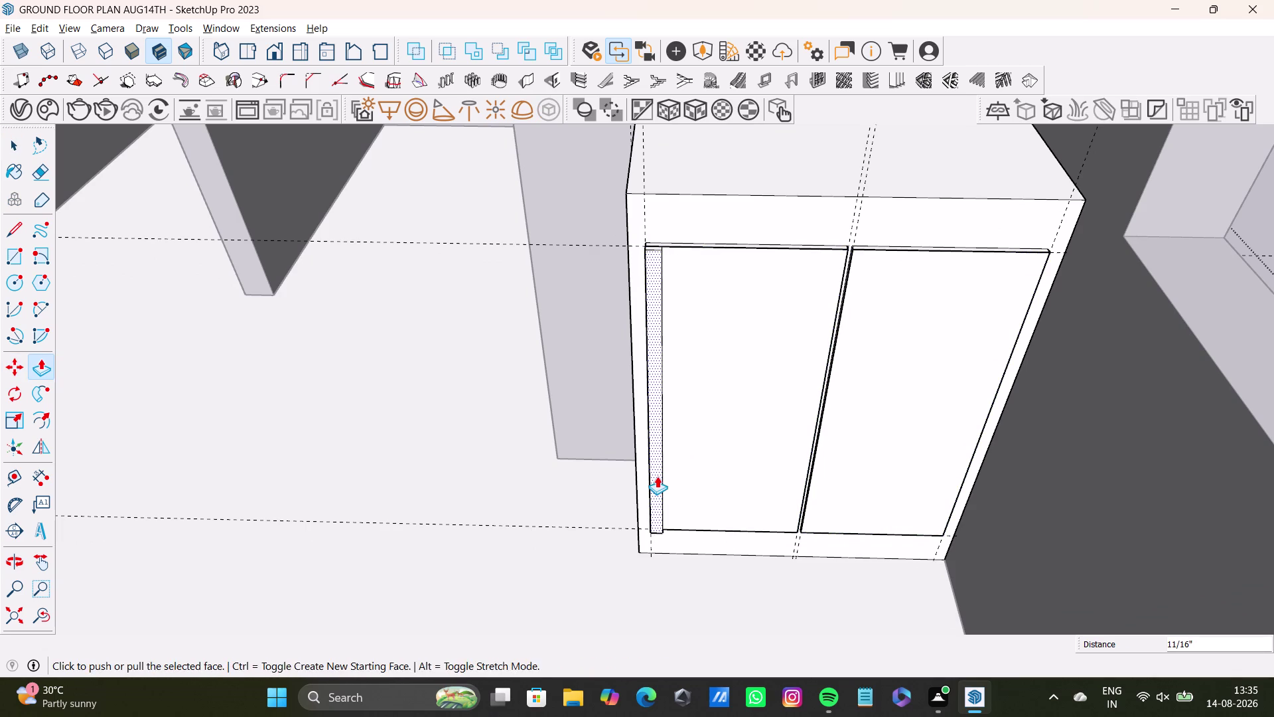
middle_drag(663, 483, 552, 526)
scroll(up, 3)
middle_drag(641, 311, 571, 349)
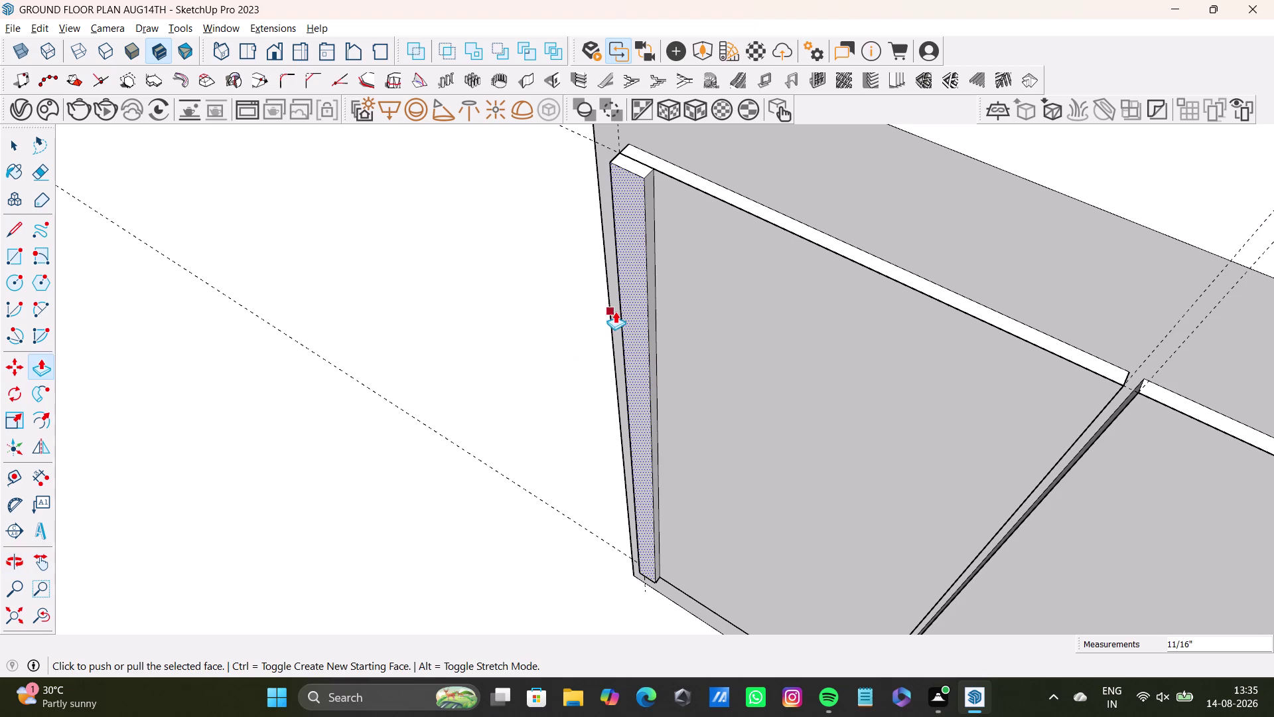
key(space)
scroll(up, 3)
middle_drag(632, 266, 629, 340)
key(space)
middle_drag(629, 340, 621, 420)
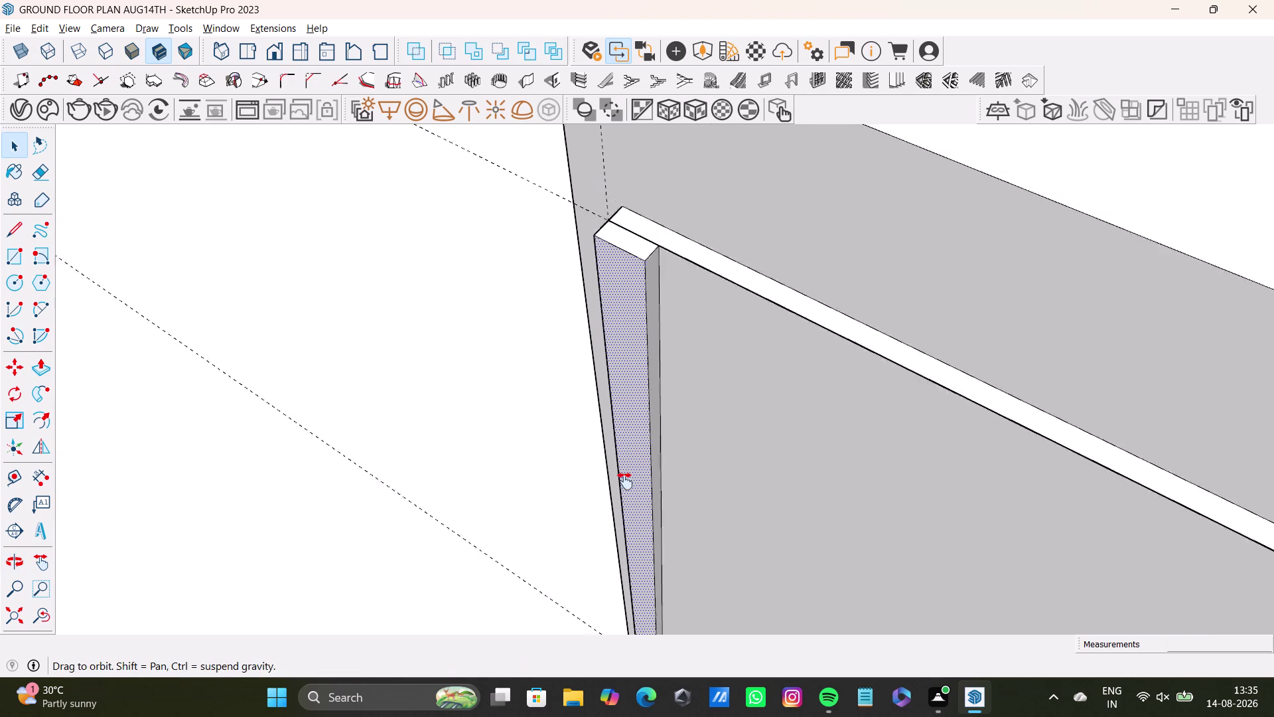
middle_drag(621, 420, 625, 496)
scroll(up, 3)
middle_drag(648, 419, 602, 404)
Push/pull the strip's side face to its depth, forming the thin raised slat.
key(space)
click(656, 363)
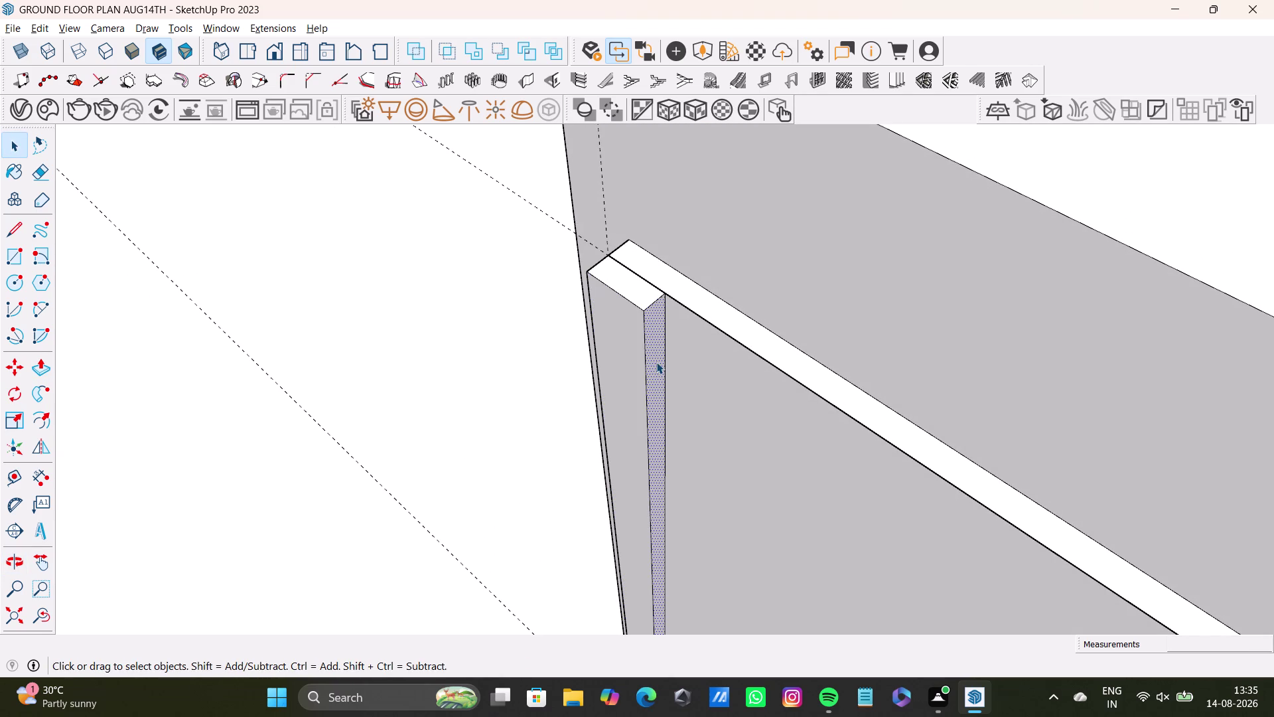
key(p)
click(656, 361)
click(626, 347)
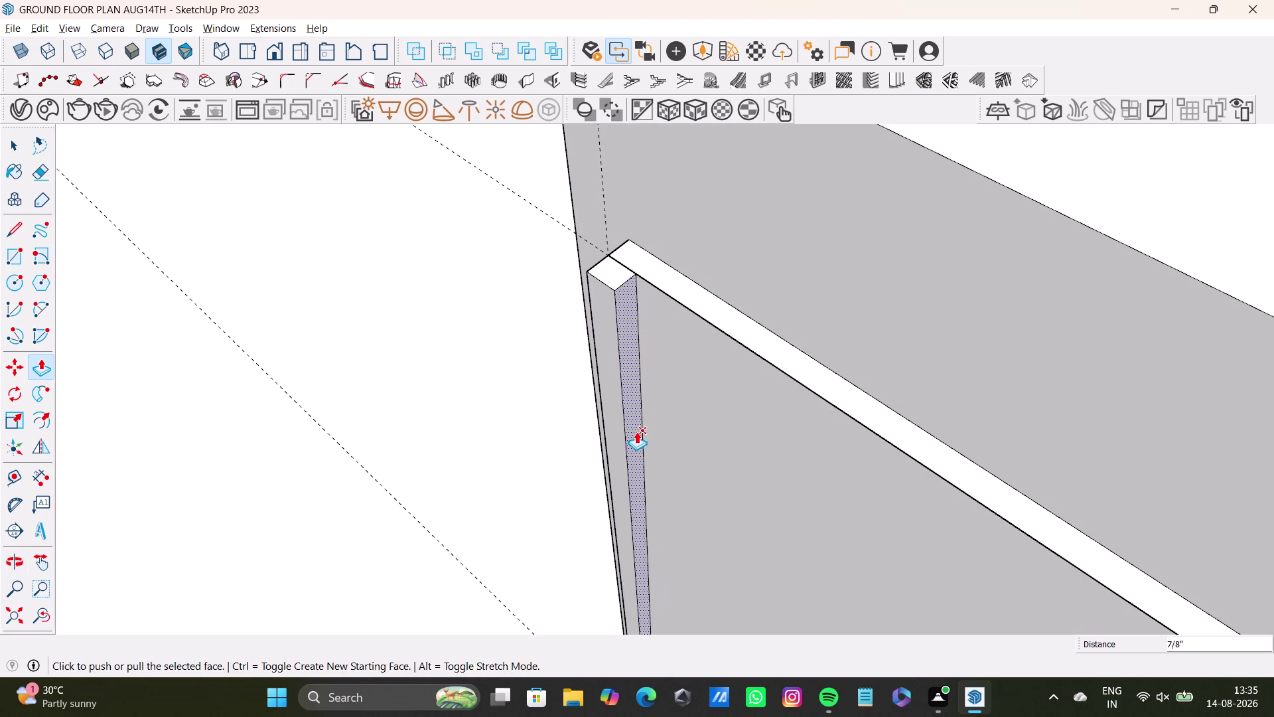
key(space)
scroll(down, 3)
middle_drag(762, 480, 834, 376)
scroll(down, 3)
middle_drag(705, 528, 907, 542)
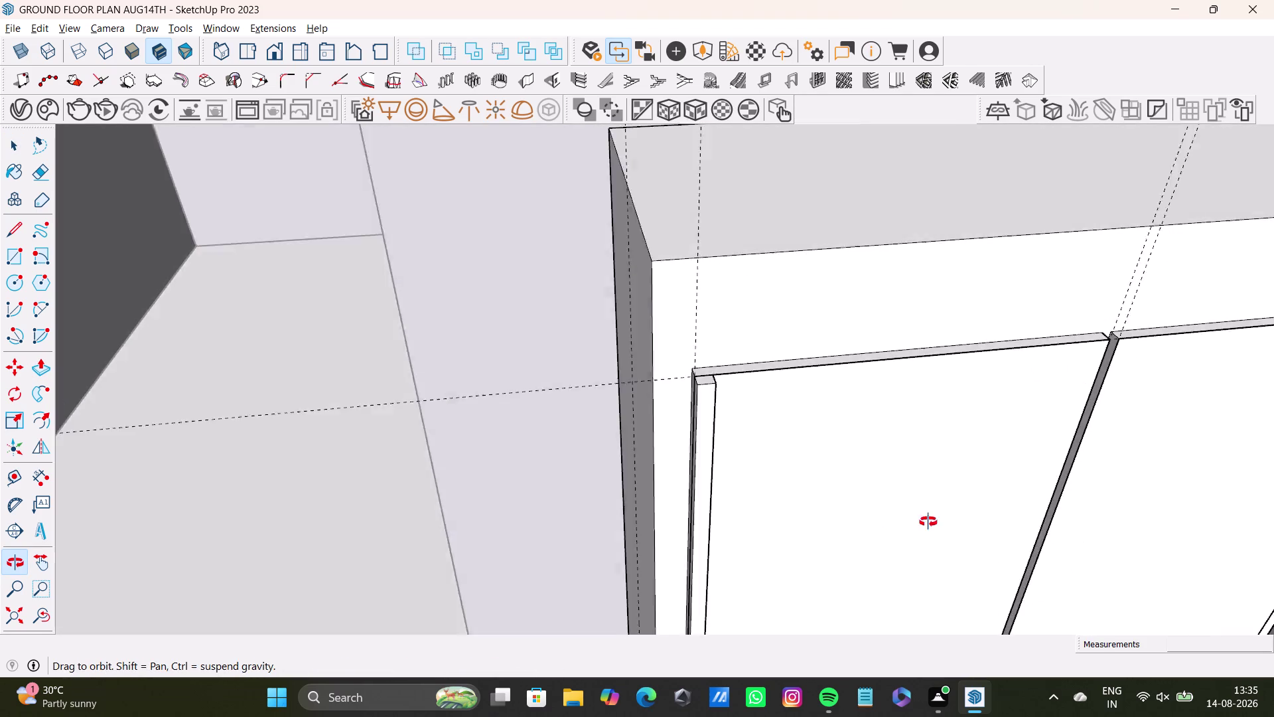
middle_drag(907, 542, 921, 454)
middle_drag(847, 543, 778, 333)
middle_drag(768, 373, 869, 523)
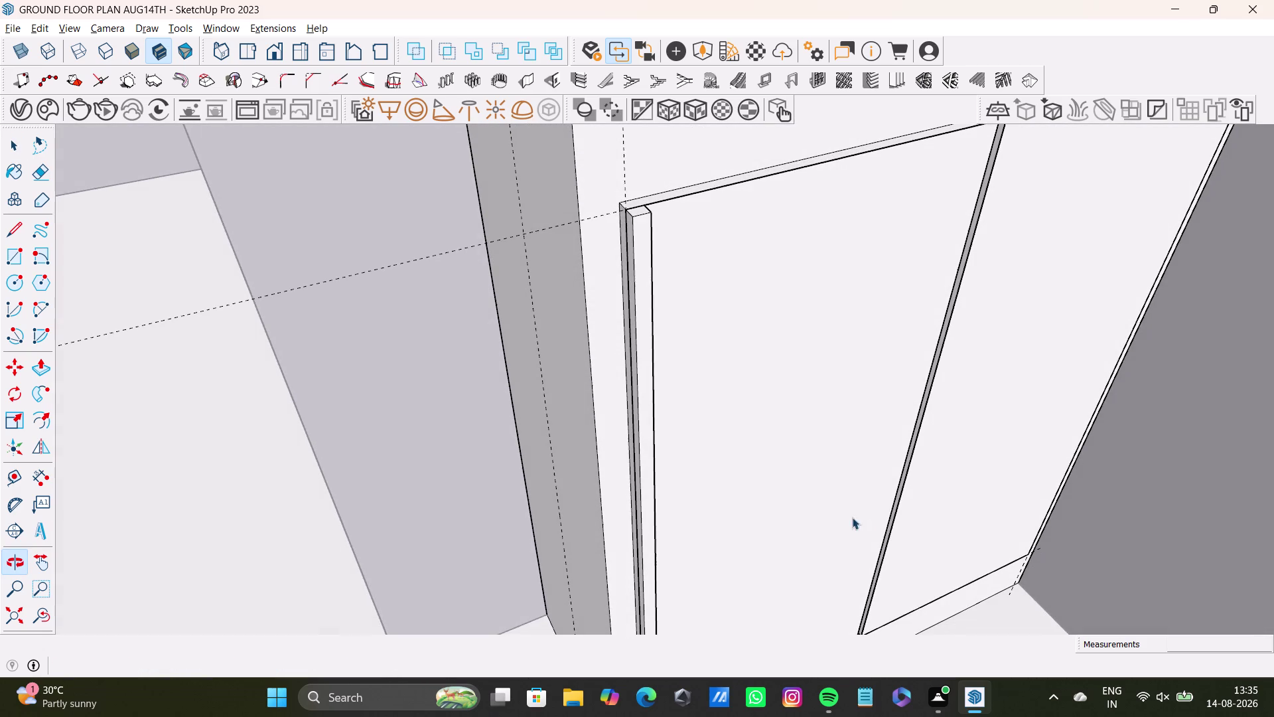
key(space)
double_click(645, 306)
middle_drag(660, 344, 779, 366)
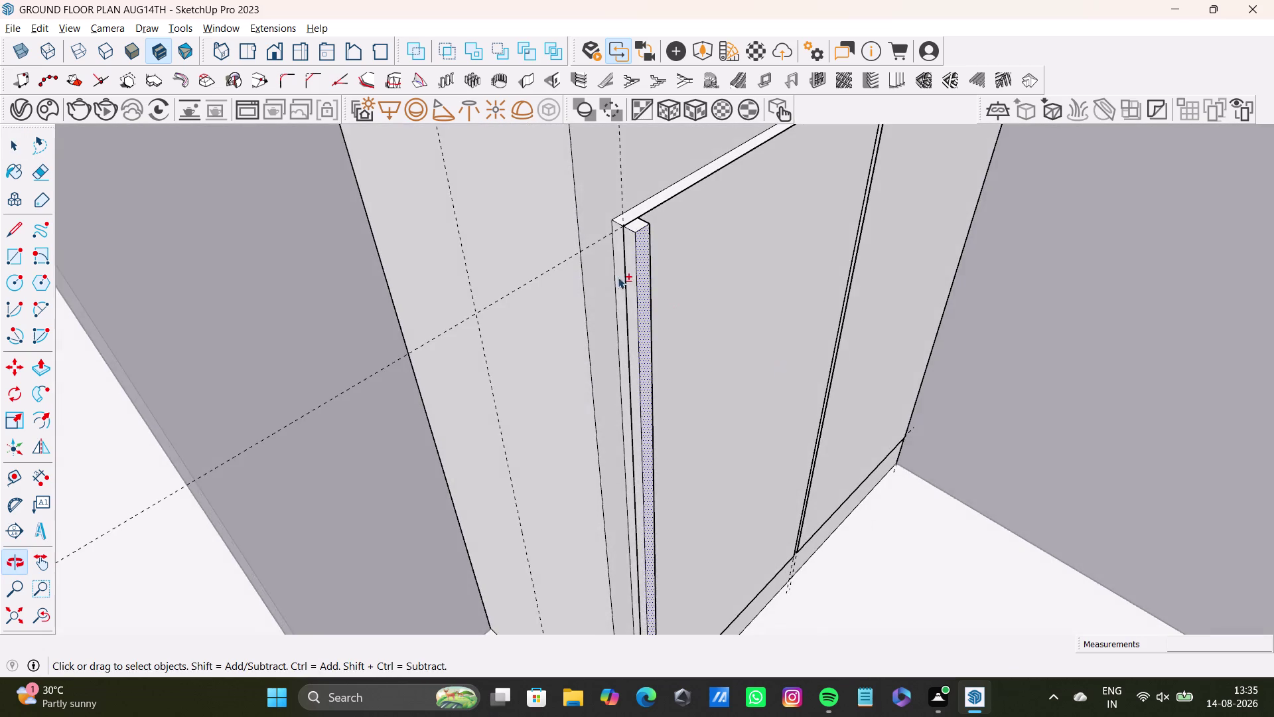
scroll(up, 3)
double_click(630, 247)
double_click(639, 232)
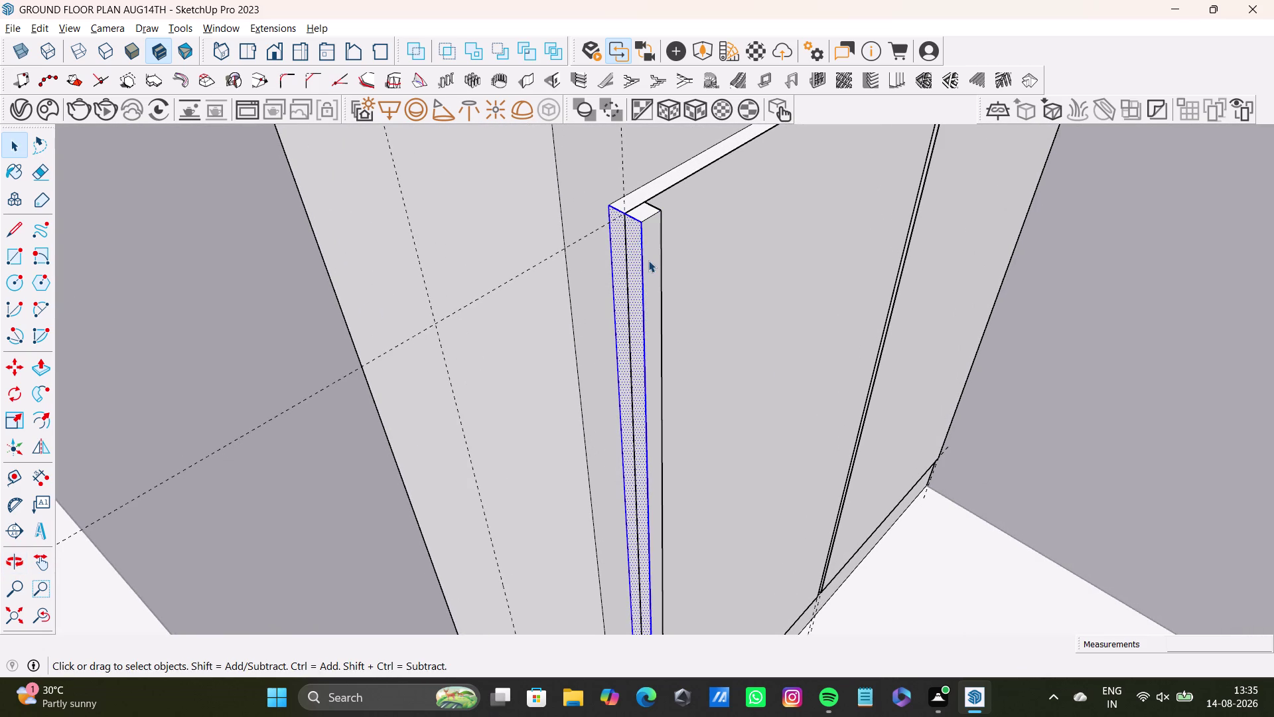
double_click(648, 261)
double_click(640, 255)
double_click(631, 258)
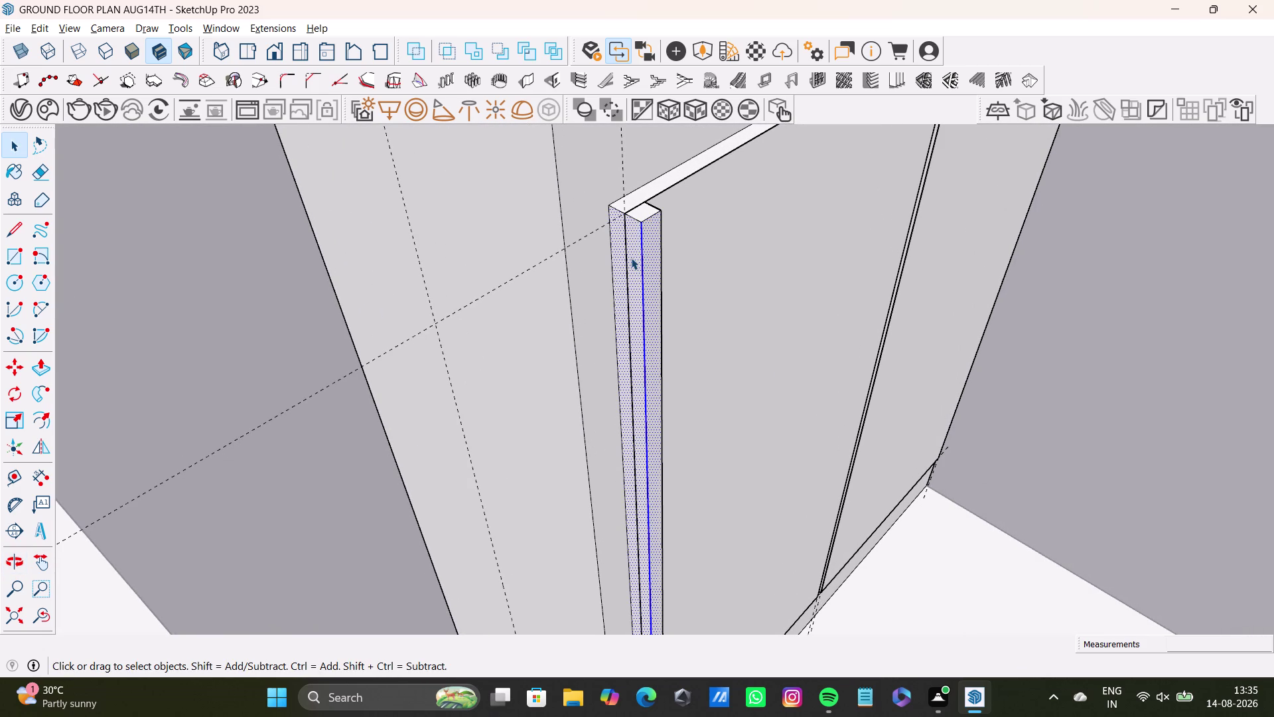
double_click(646, 265)
double_click(647, 210)
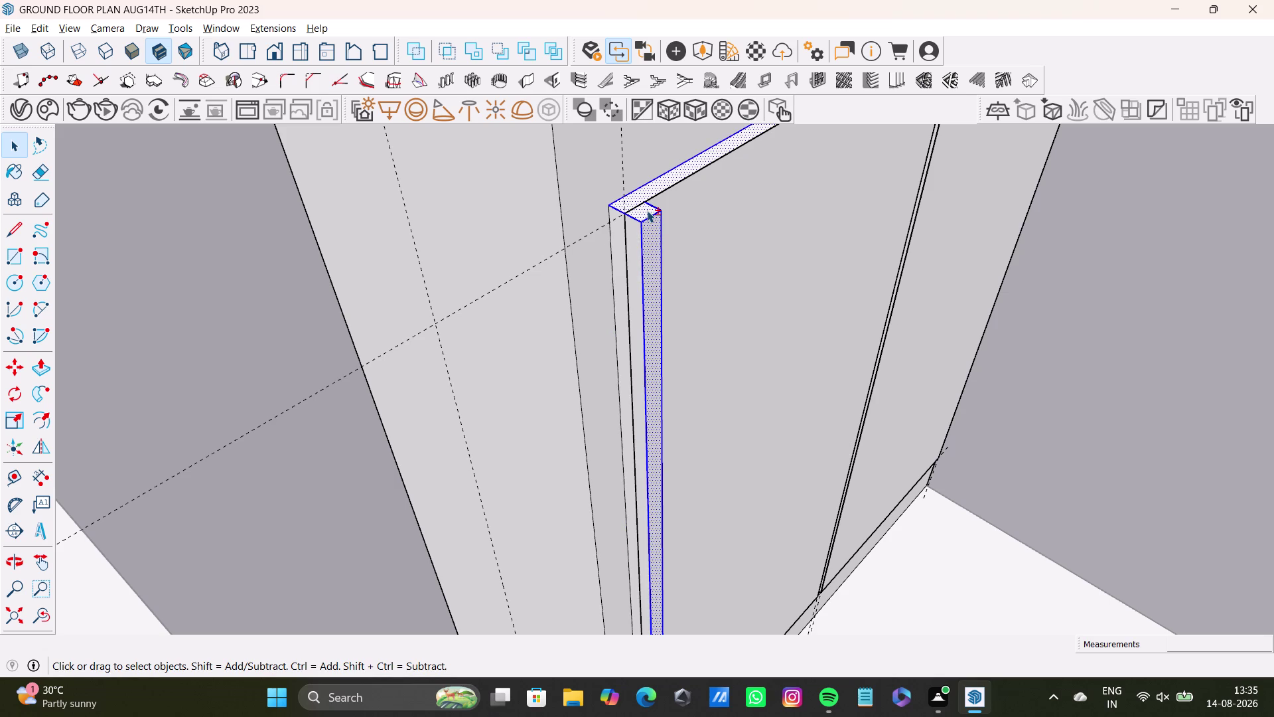
double_click(640, 243)
double_click(638, 236)
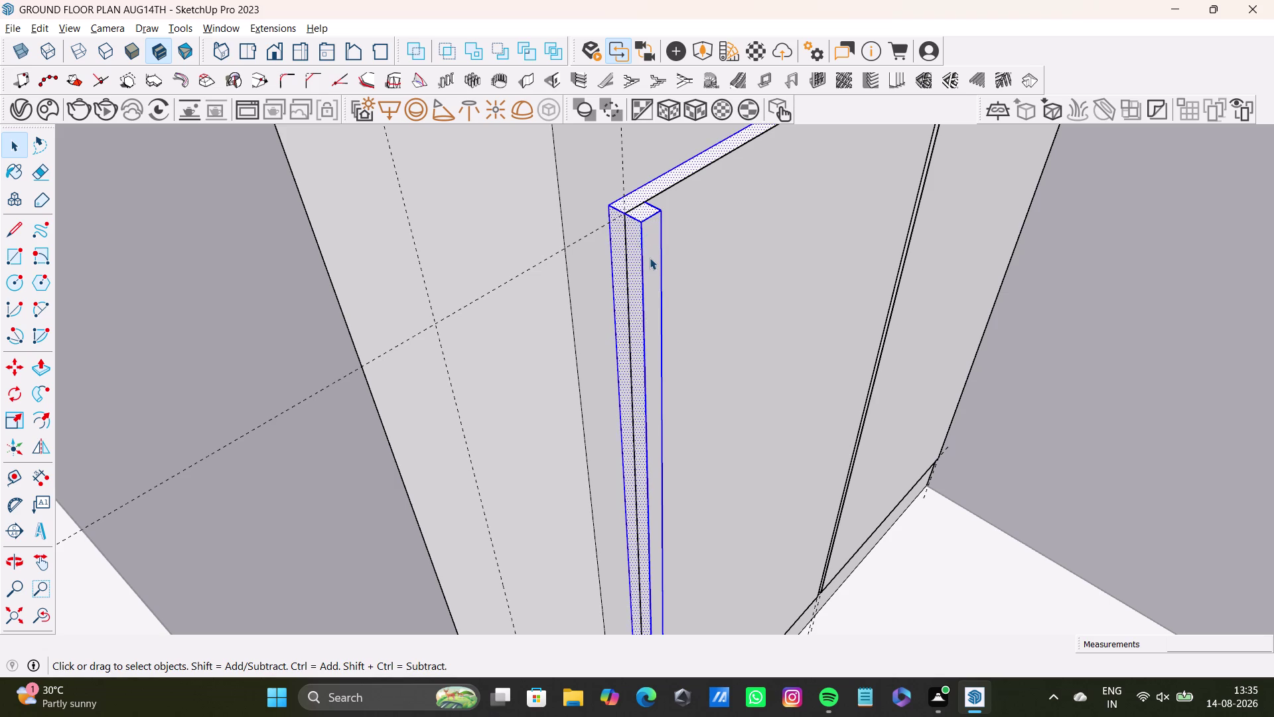
double_click(649, 258)
key(space)
scroll(up, 3)
key(ctrl+z)
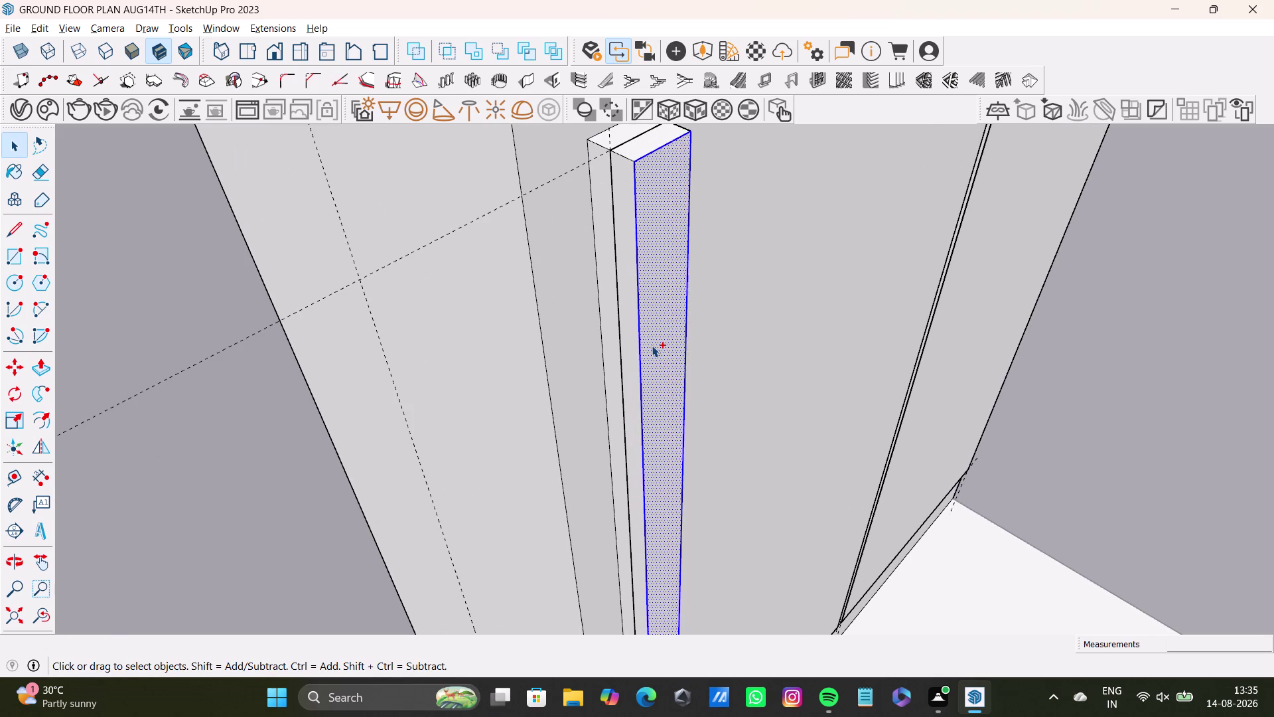
key(ctrl+z)
key(ctrl+z)
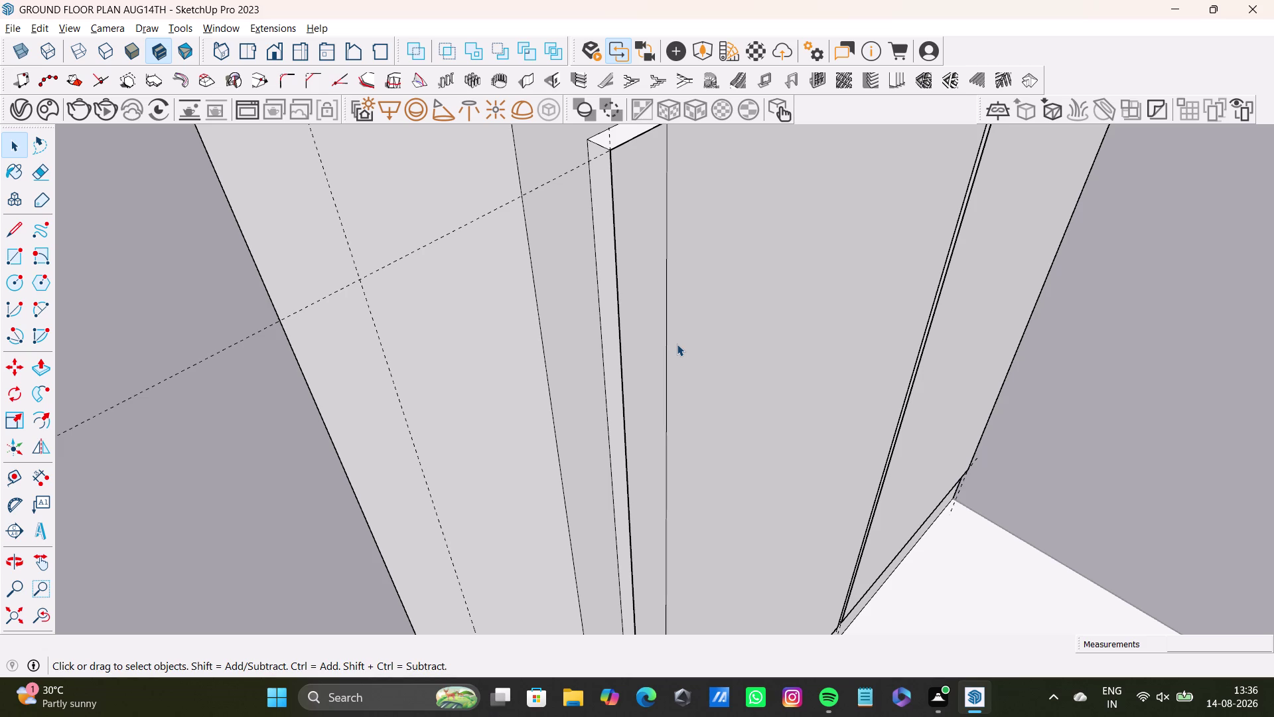
scroll(down, 3)
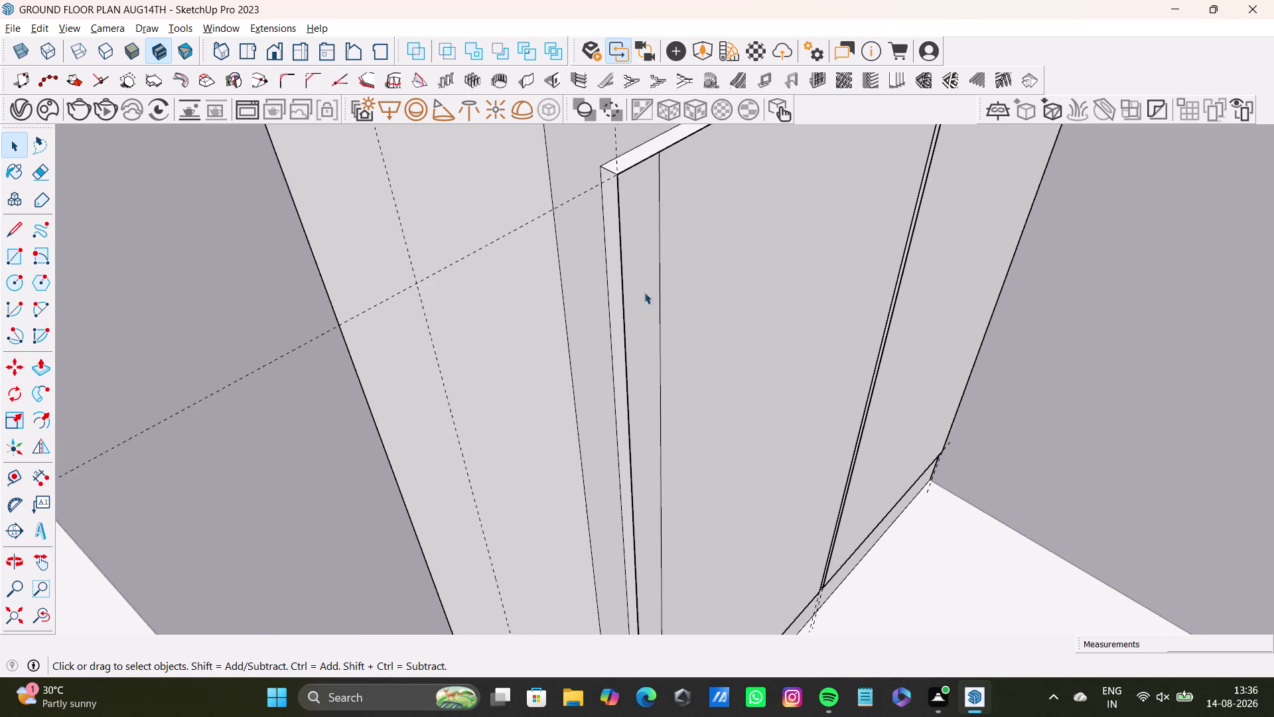
scroll(down, 3)
middle_drag(642, 323, 440, 376)
scroll(up, 3)
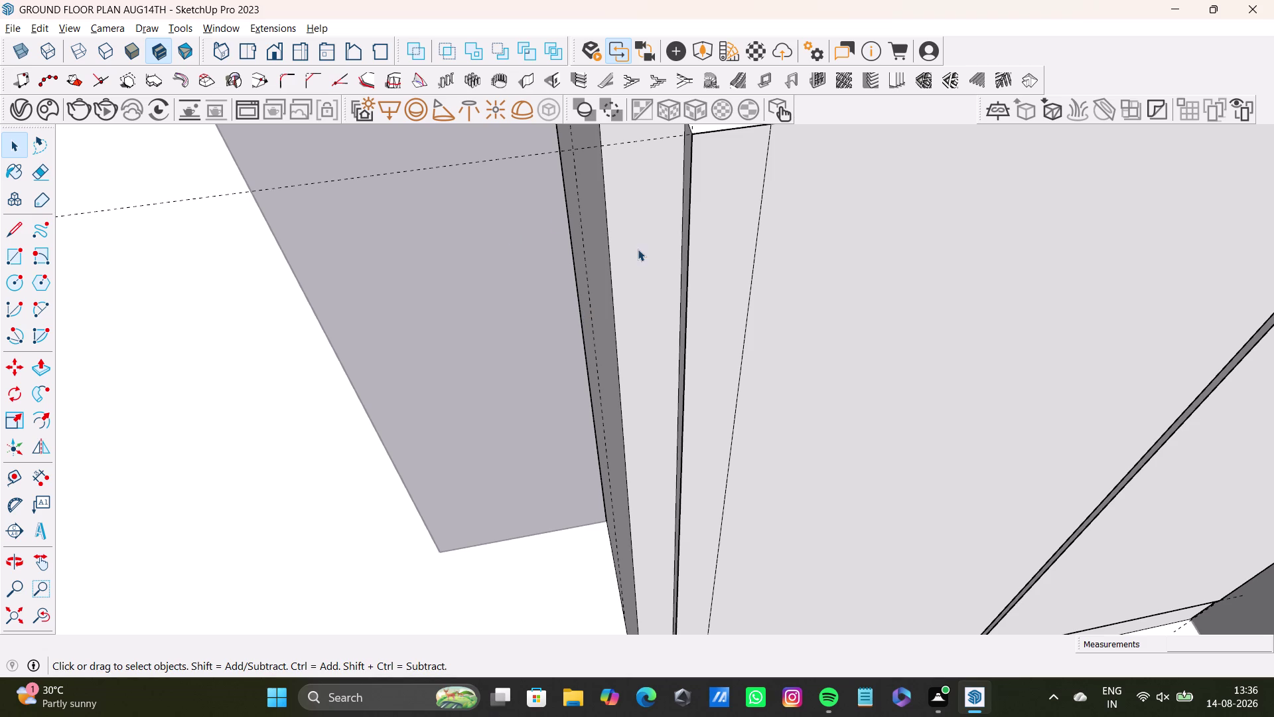
scroll(down, 3)
middle_drag(689, 309, 614, 354)
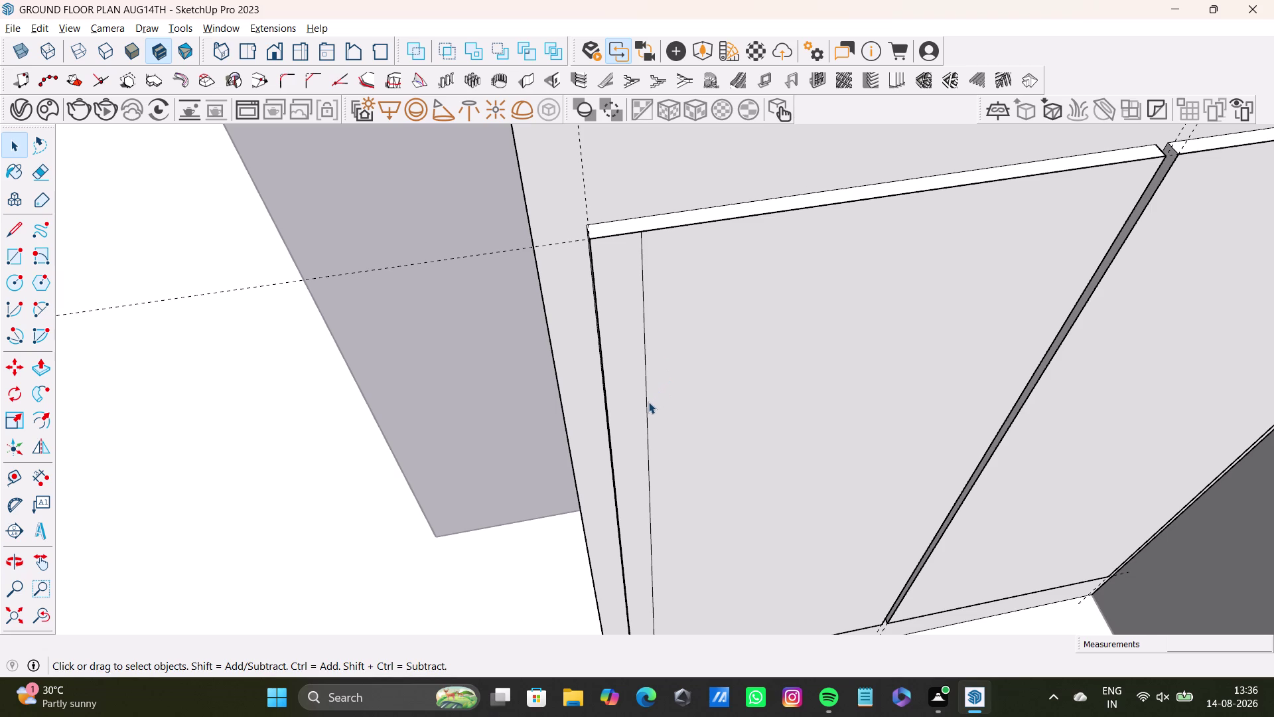
click(646, 403)
key(BackSpace)
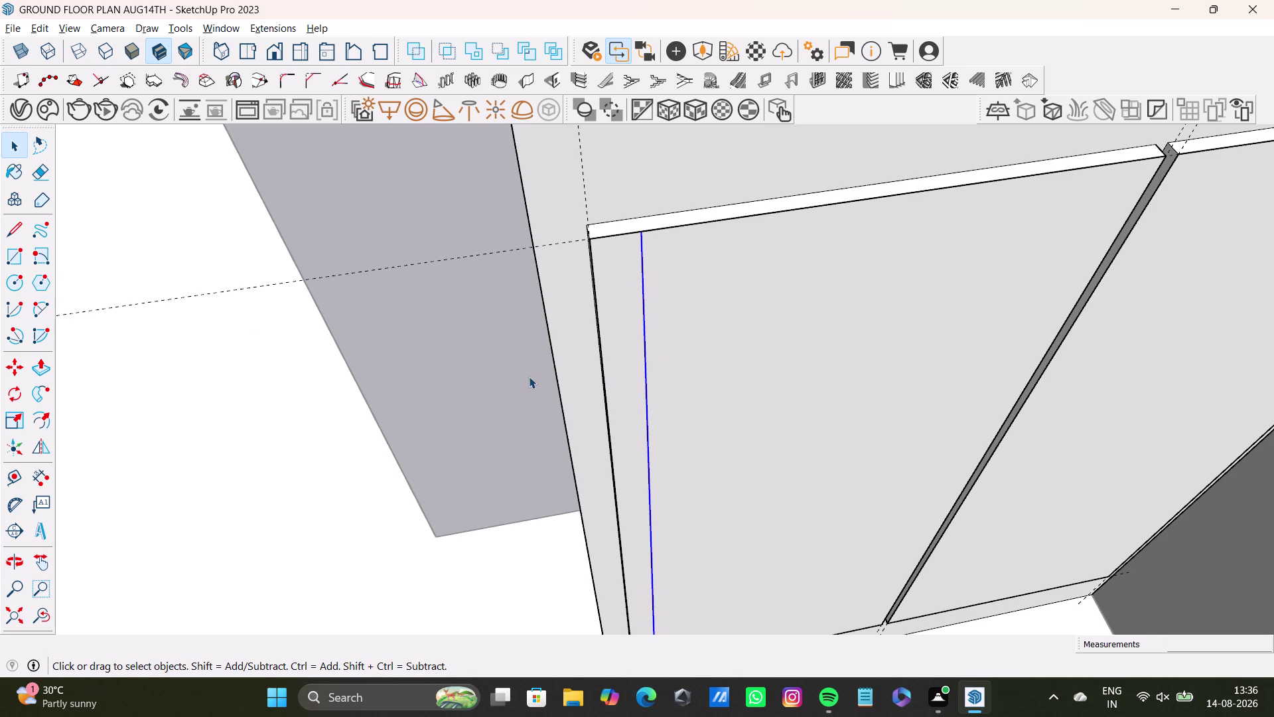
key(m)
click(642, 238)
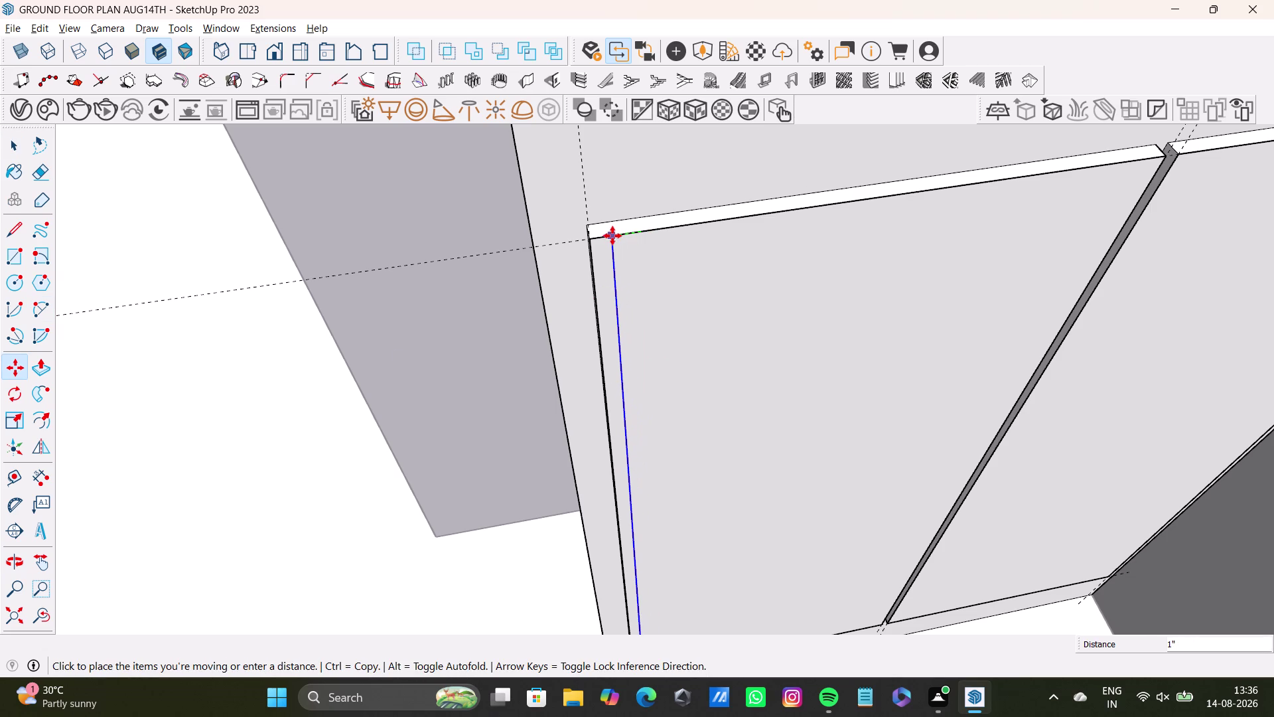
click(612, 235)
key(space)
middle_drag(638, 339, 590, 330)
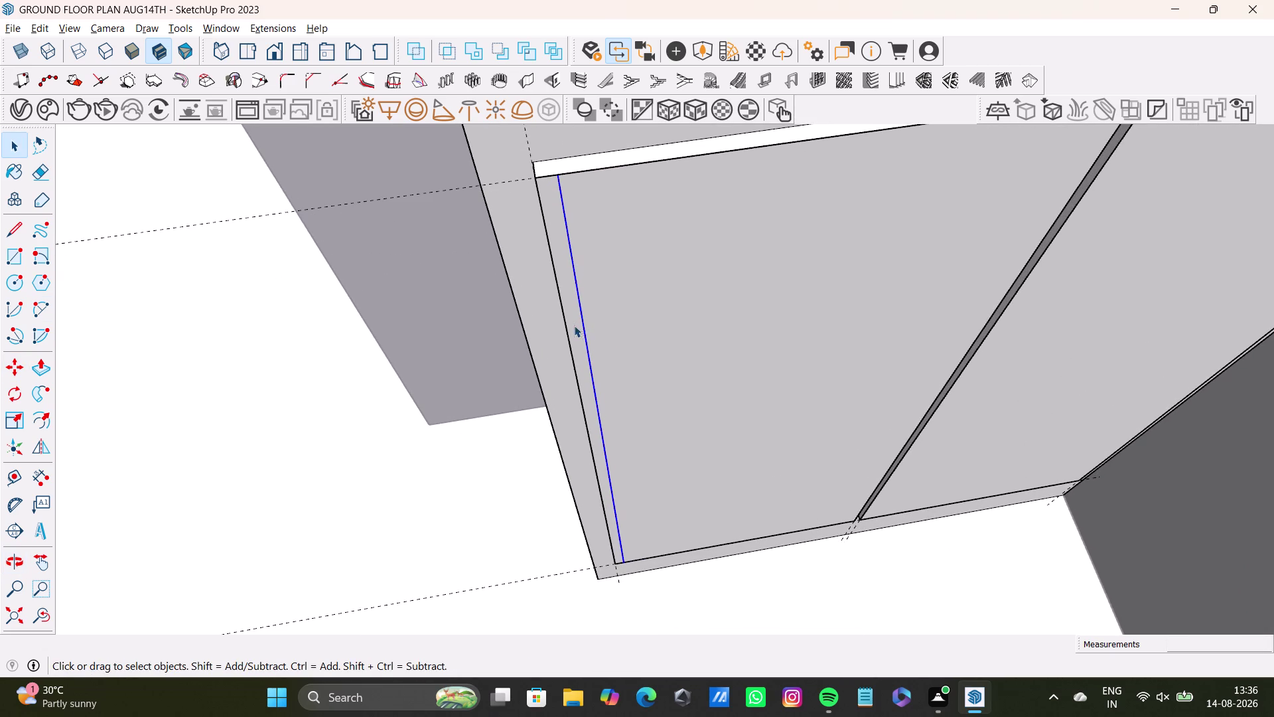
triple_click(577, 342)
click(578, 342)
double_click(582, 346)
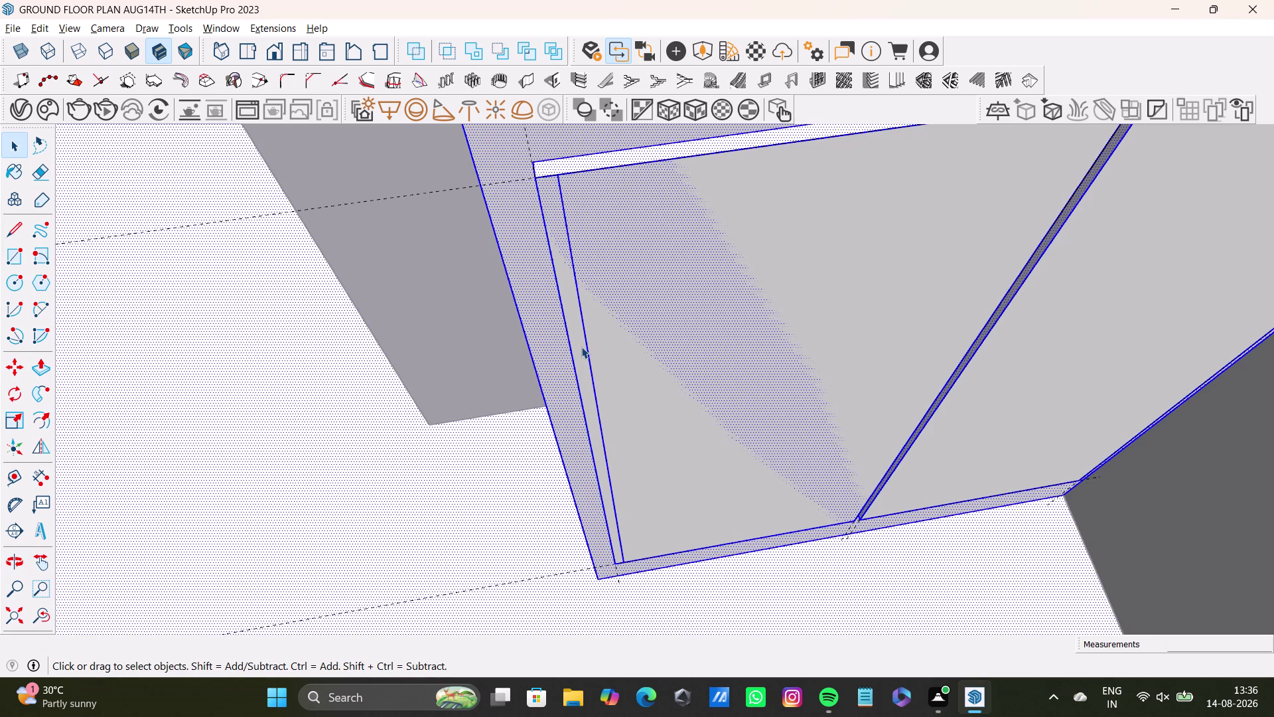
key(m)
click(582, 347)
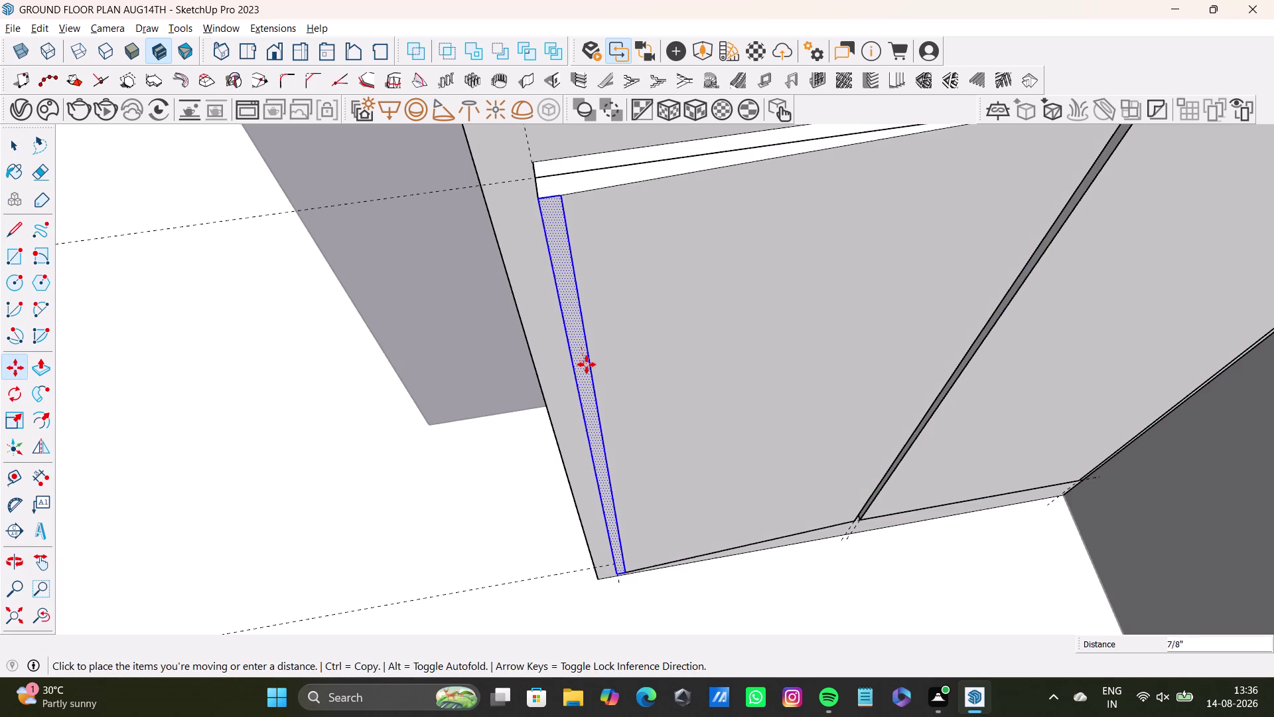
key(space)
key(p)
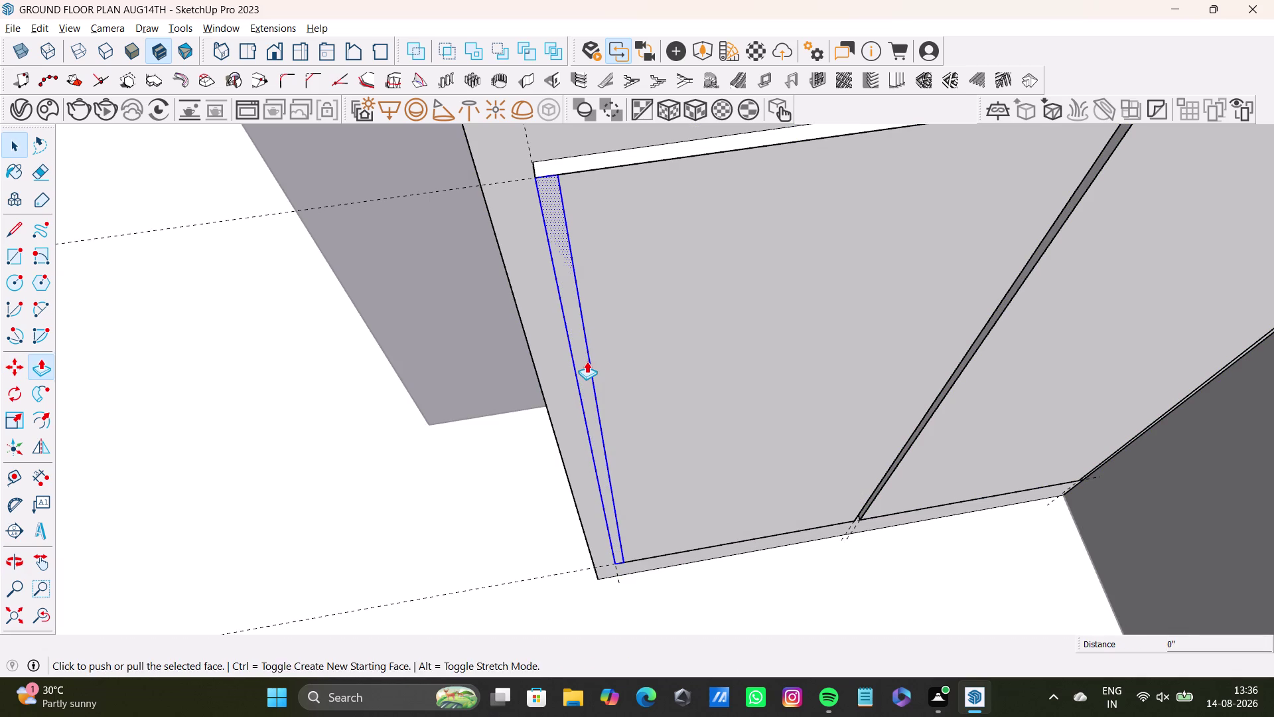
click(587, 361)
click(587, 371)
middle_drag(631, 393, 841, 329)
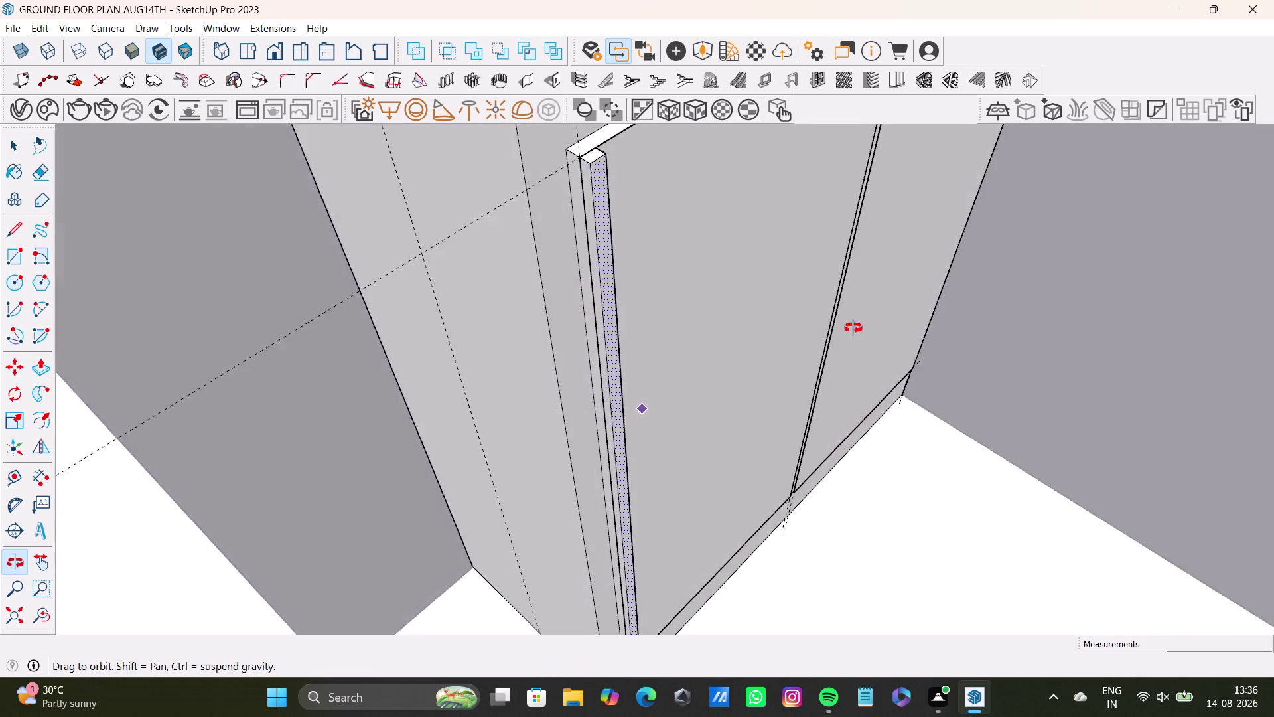
middle_drag(841, 329, 714, 387)
key(space)
middle_drag(526, 208, 653, 220)
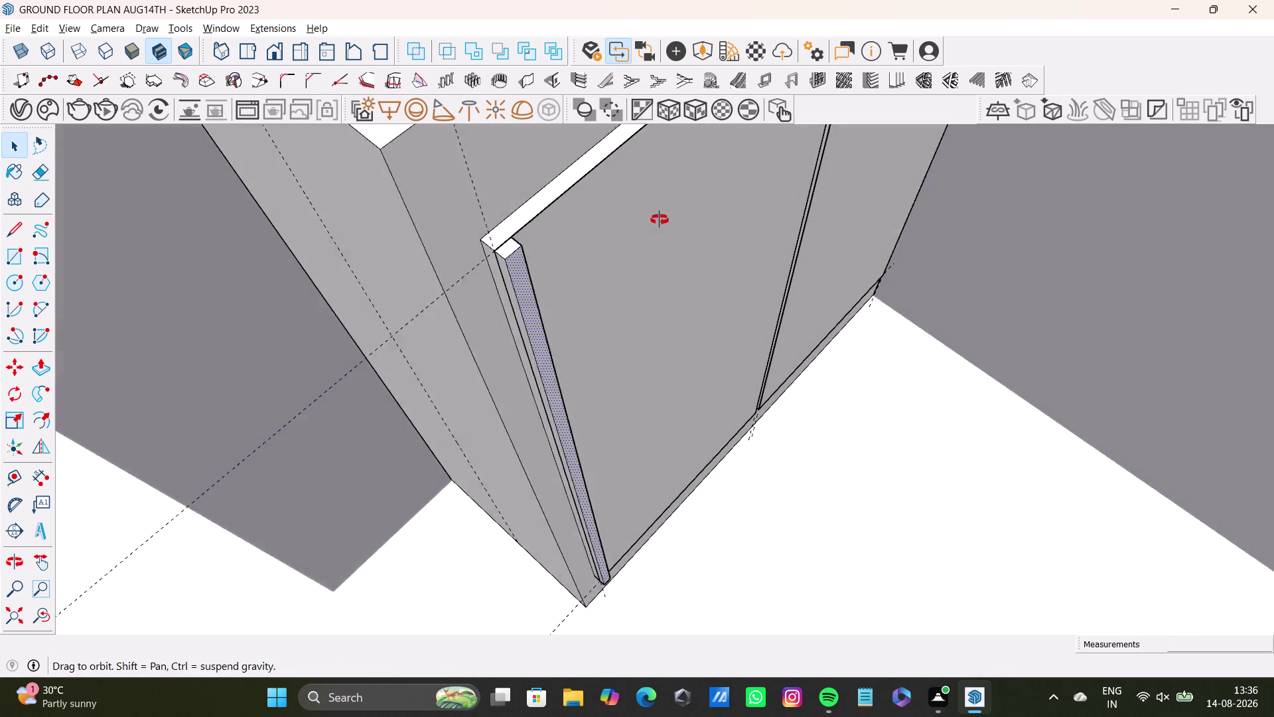
middle_drag(653, 219, 669, 217)
scroll(up, 3)
middle_drag(561, 279, 638, 206)
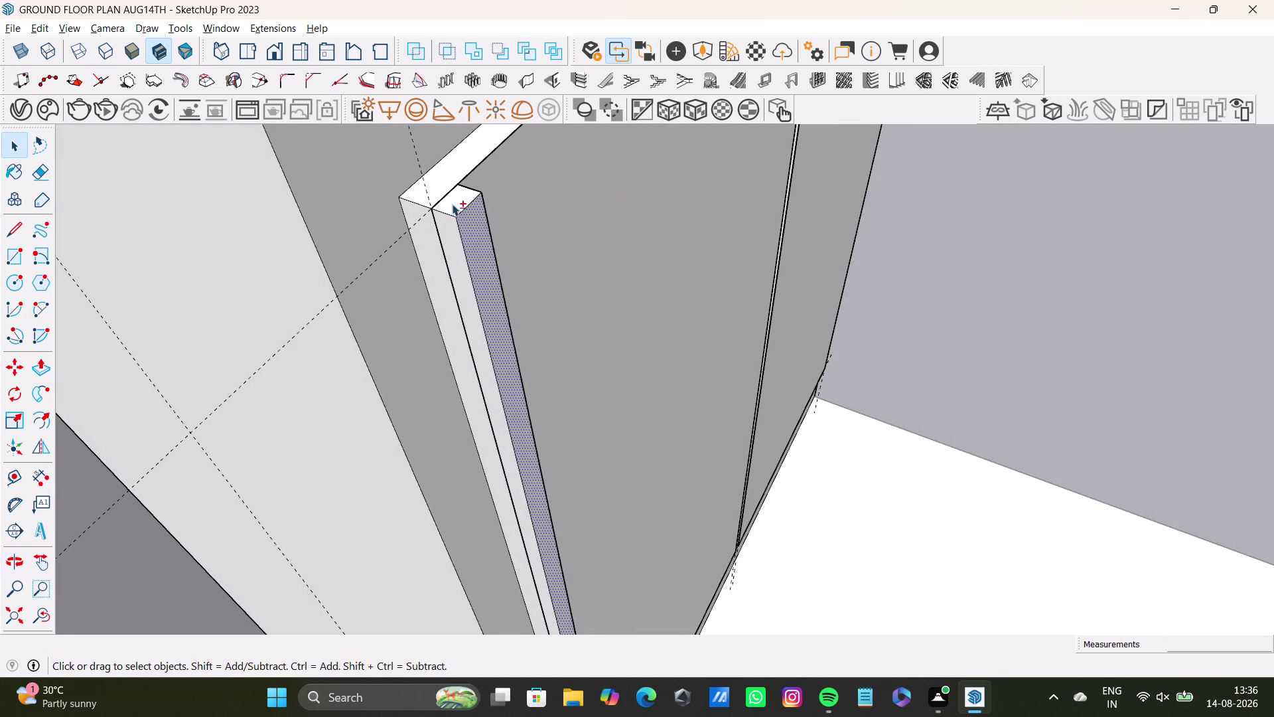
click(460, 211)
double_click(458, 203)
double_click(457, 235)
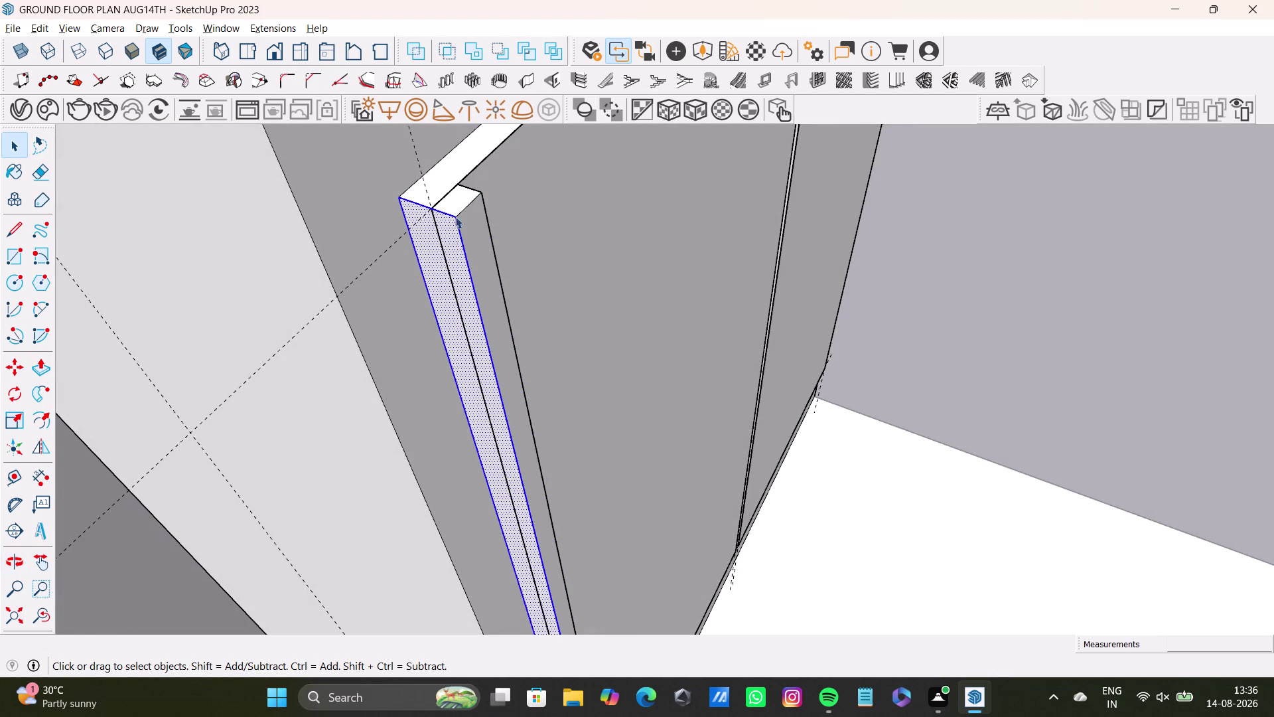
double_click(462, 228)
click(457, 245)
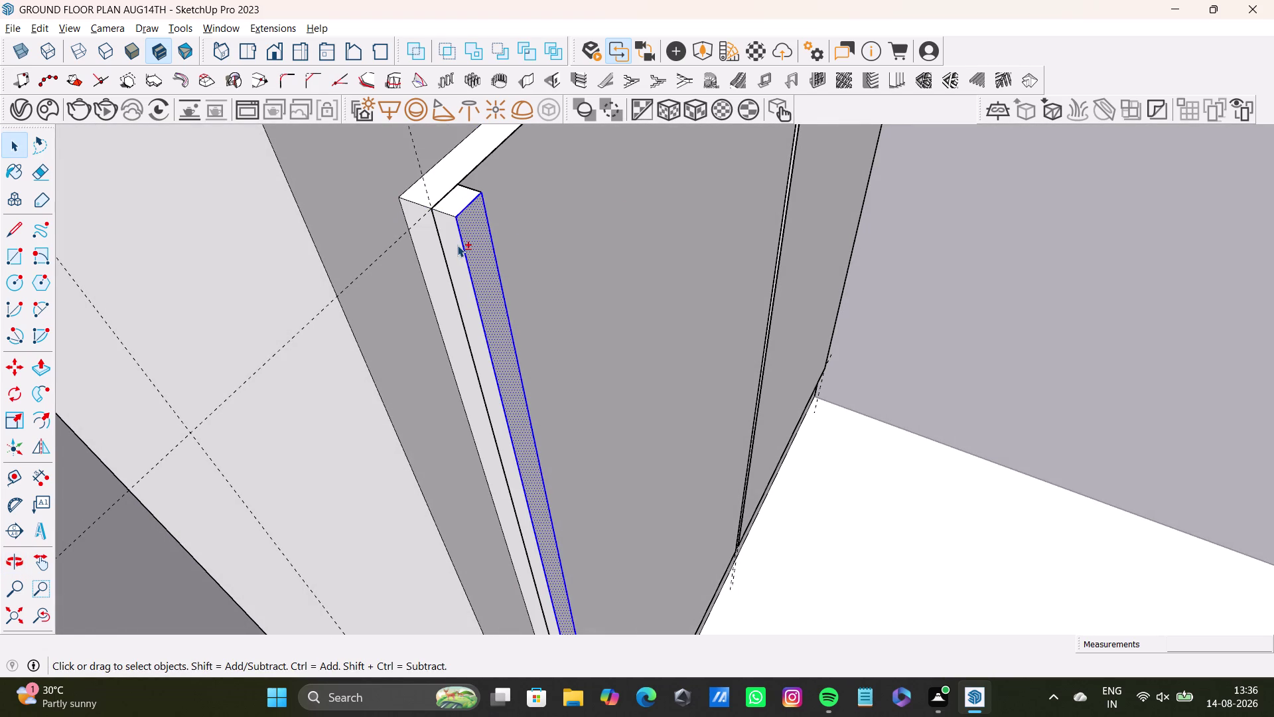
triple_click(457, 245)
double_click(459, 198)
double_click(462, 205)
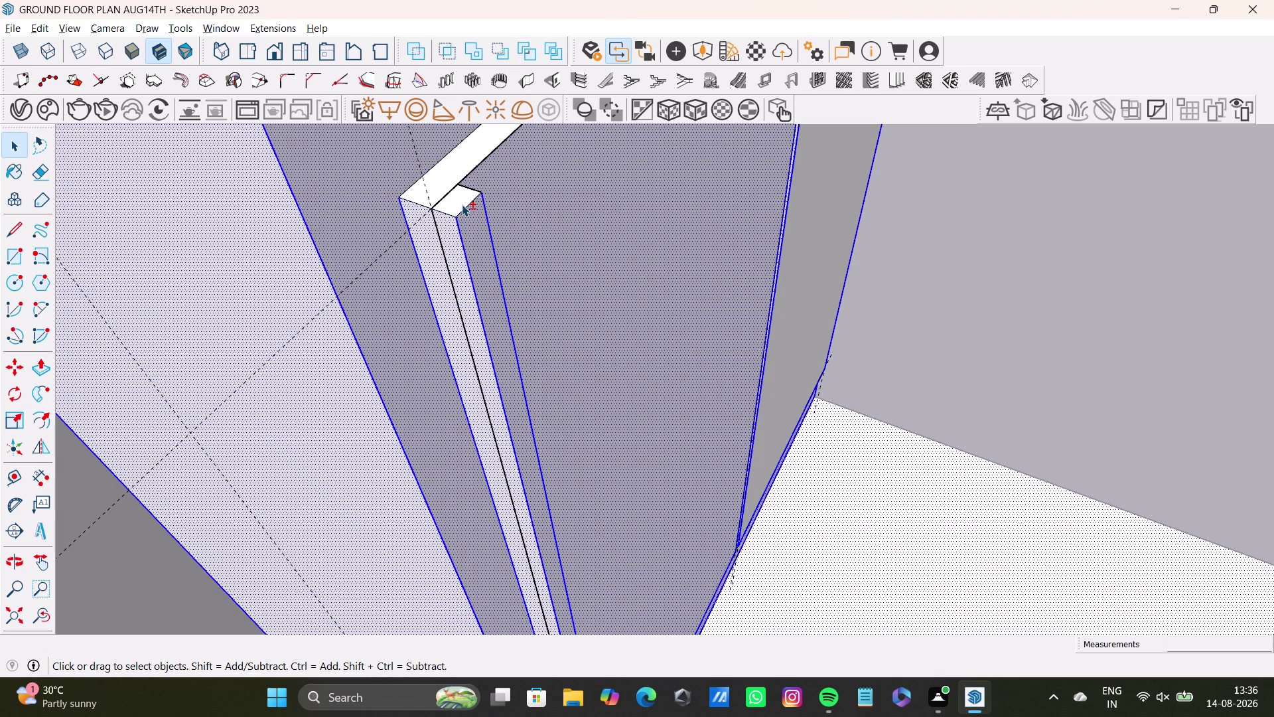
scroll(down, 3)
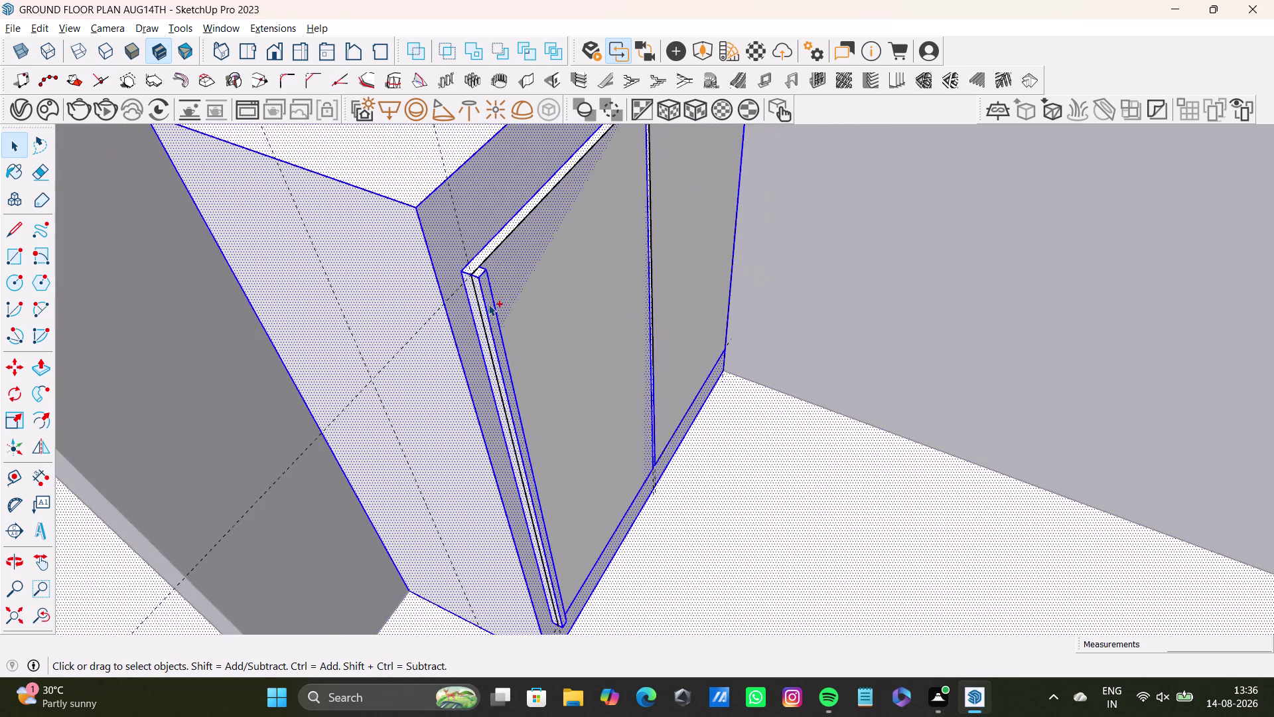
key(ctrl+z)
key(ctrl+z)
key(ctrl+z)
key(ctrl+z)
scroll(down, 3)
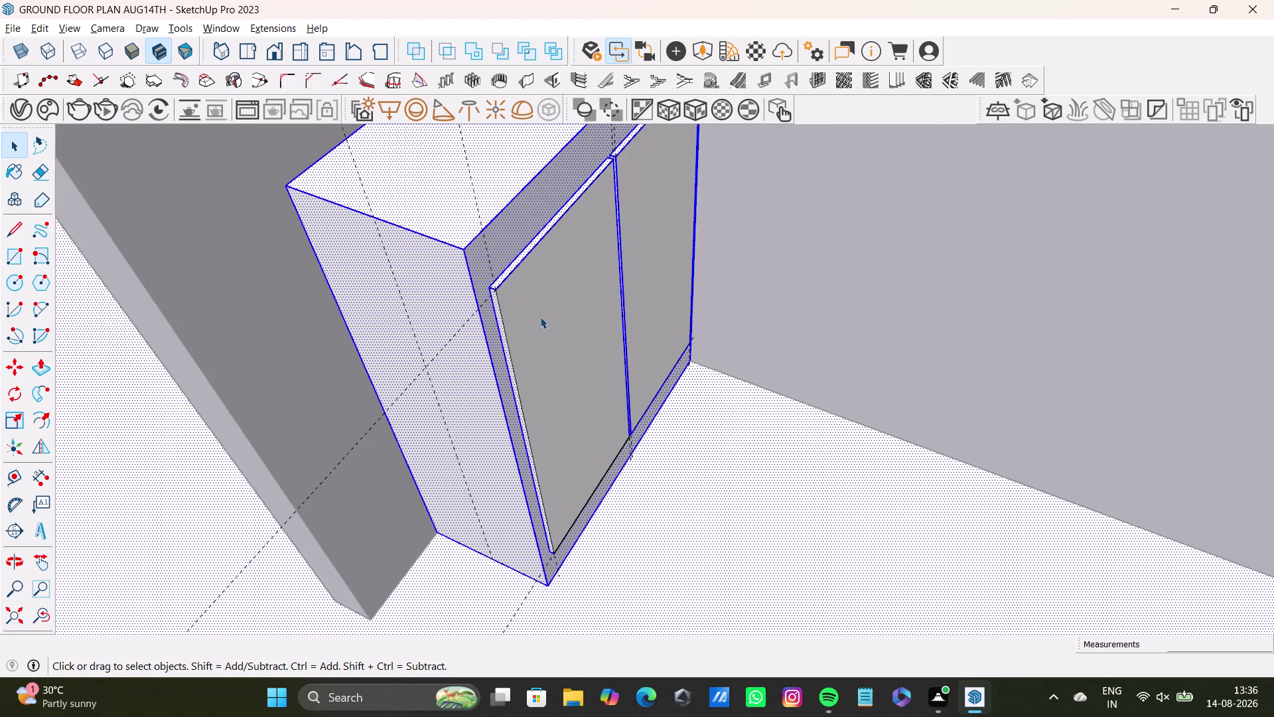
scroll(down, 3)
double_click(780, 192)
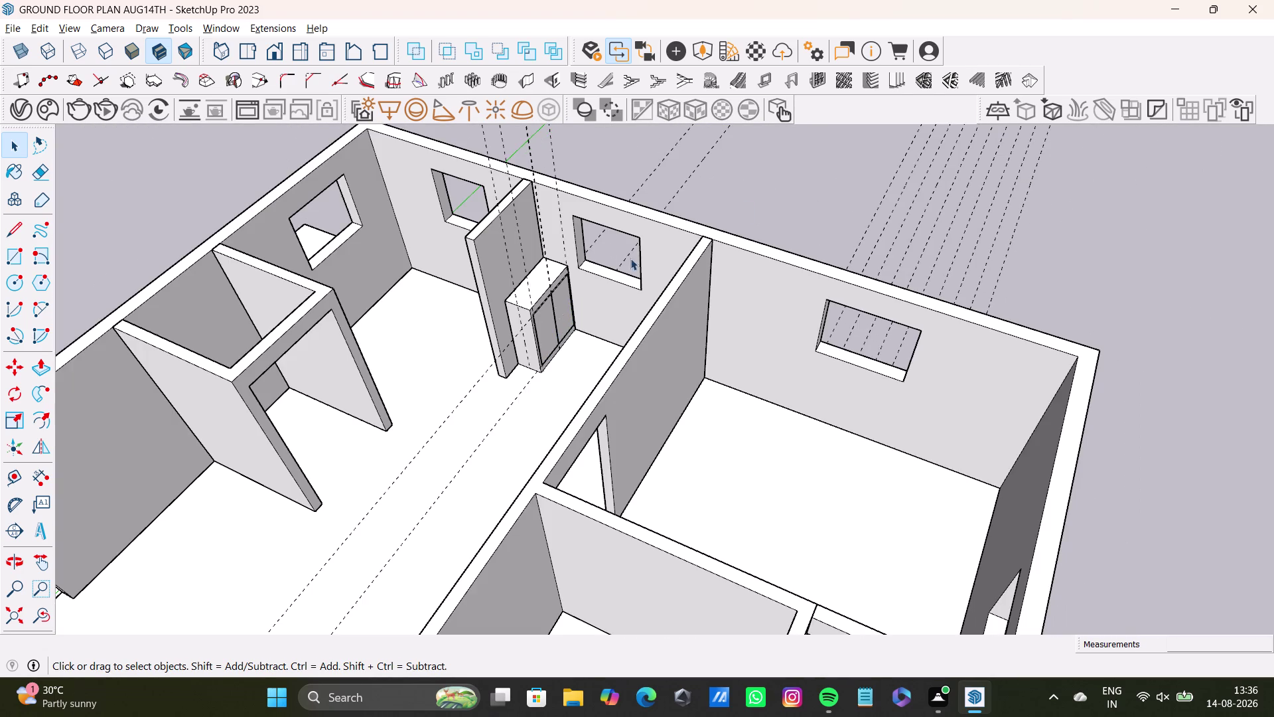
scroll(up, 3)
middle_drag(559, 309, 354, 312)
scroll(up, 3)
middle_drag(446, 235, 465, 330)
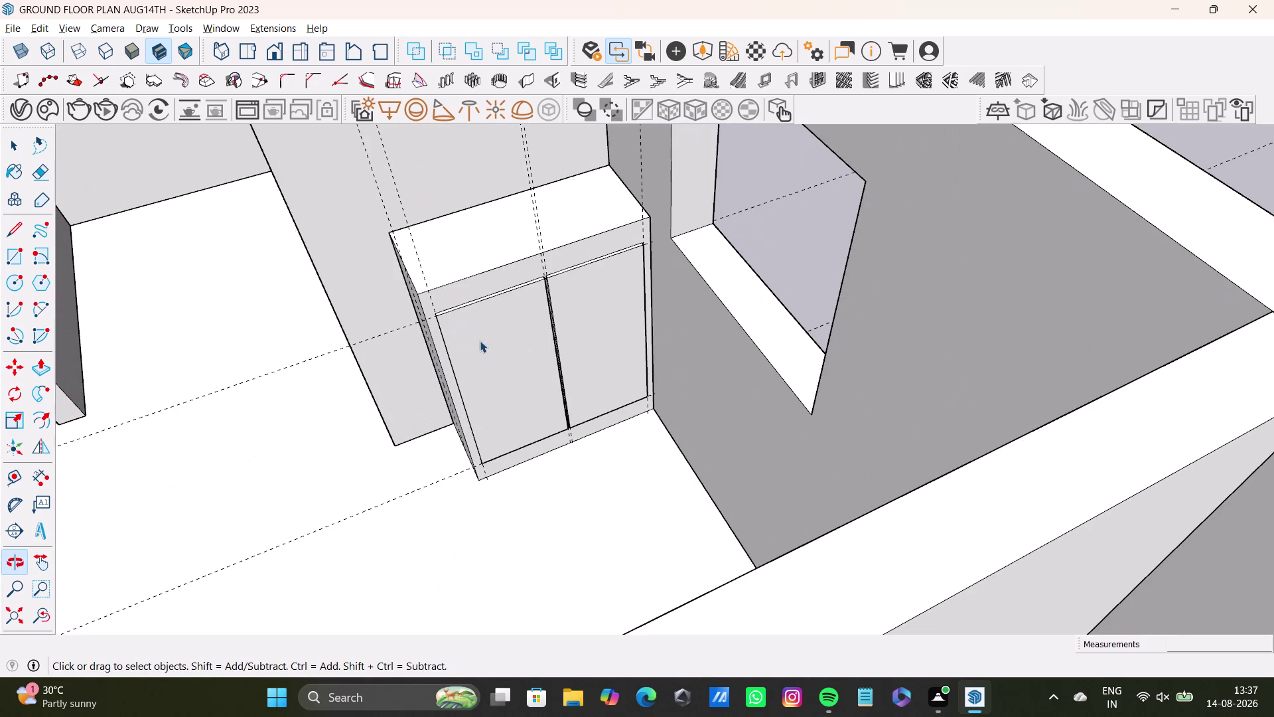
triple_click(485, 346)
triple_click(485, 346)
click(491, 354)
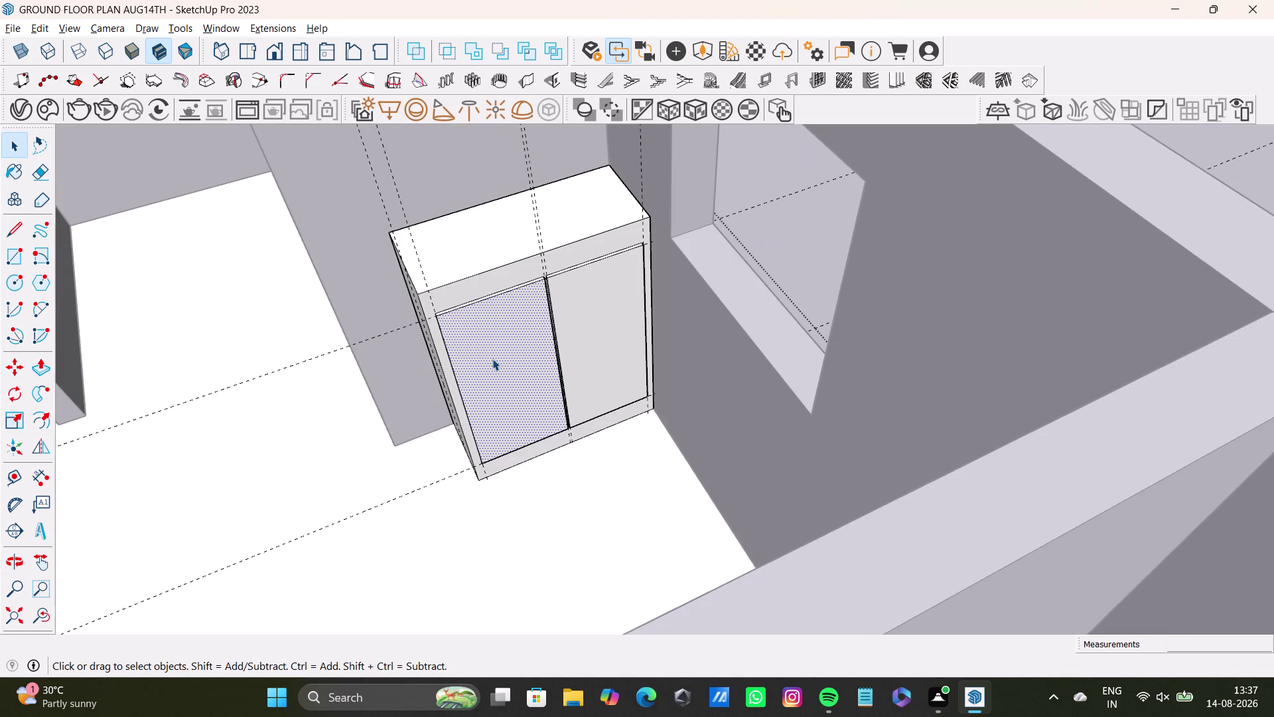
scroll(up, 3)
click(477, 358)
scroll(down, 3)
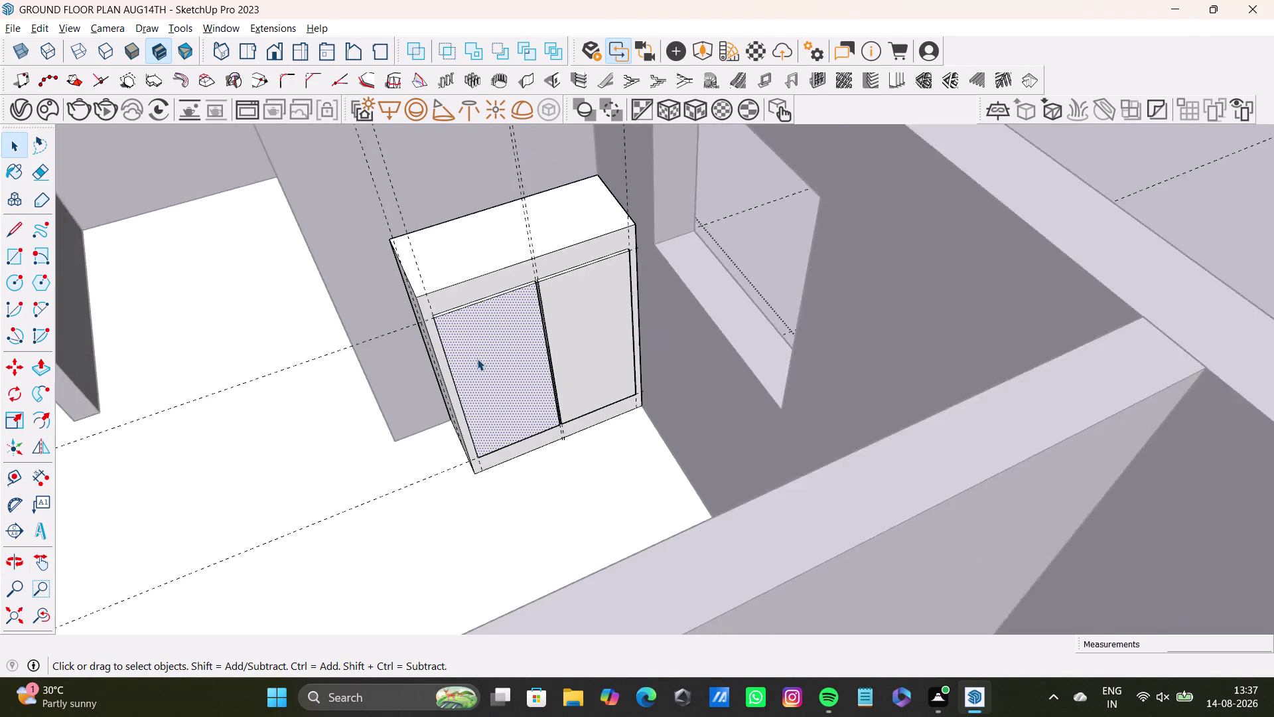
scroll(down, 3)
scroll(up, 3)
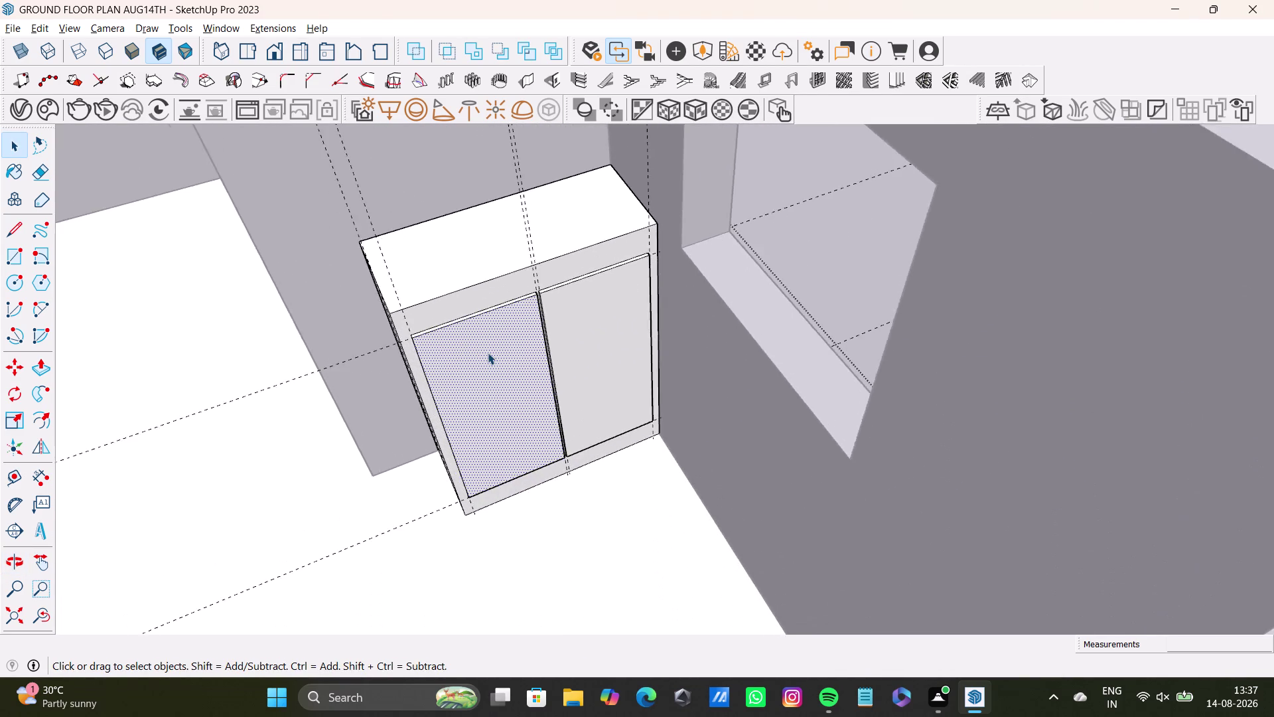
scroll(up, 3)
scroll(up, 3)
middle_drag(483, 361, 370, 282)
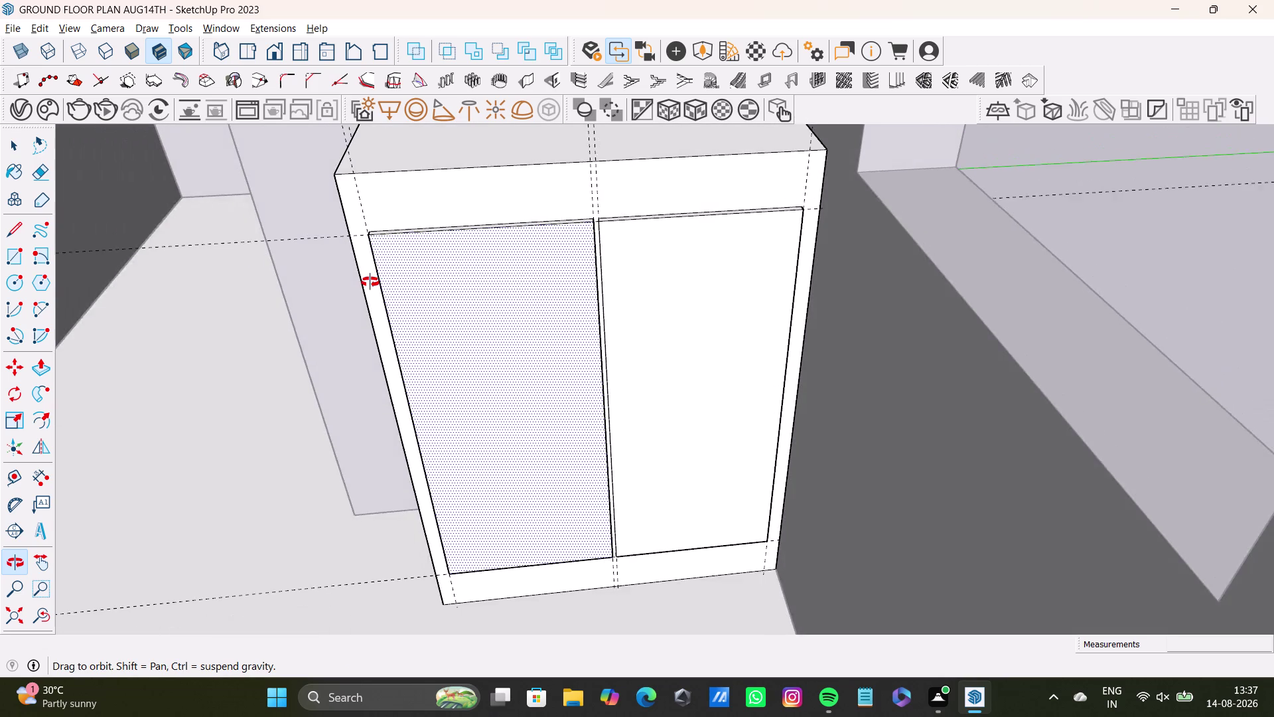
middle_drag(370, 282, 318, 261)
click(16, 260)
scroll(up, 3)
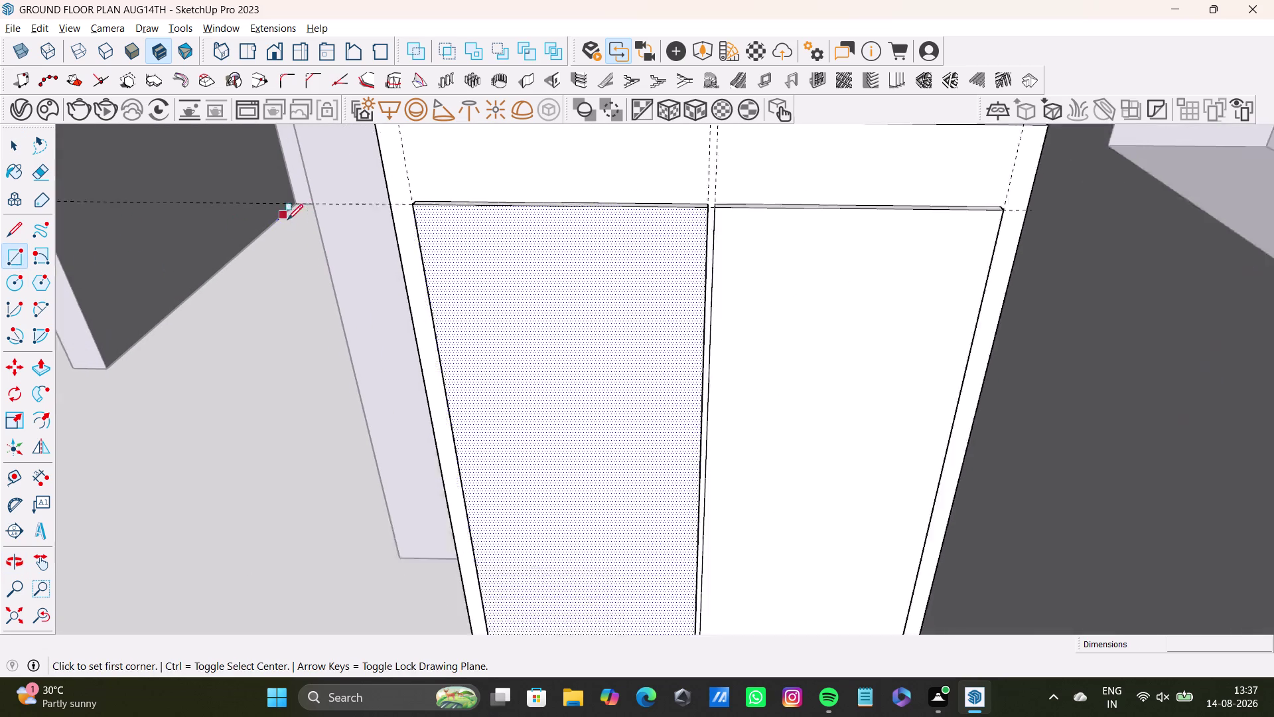
scroll(up, 3)
scroll(down, 3)
scroll(down, 3)
middle_drag(623, 333, 609, 257)
scroll(down, 3)
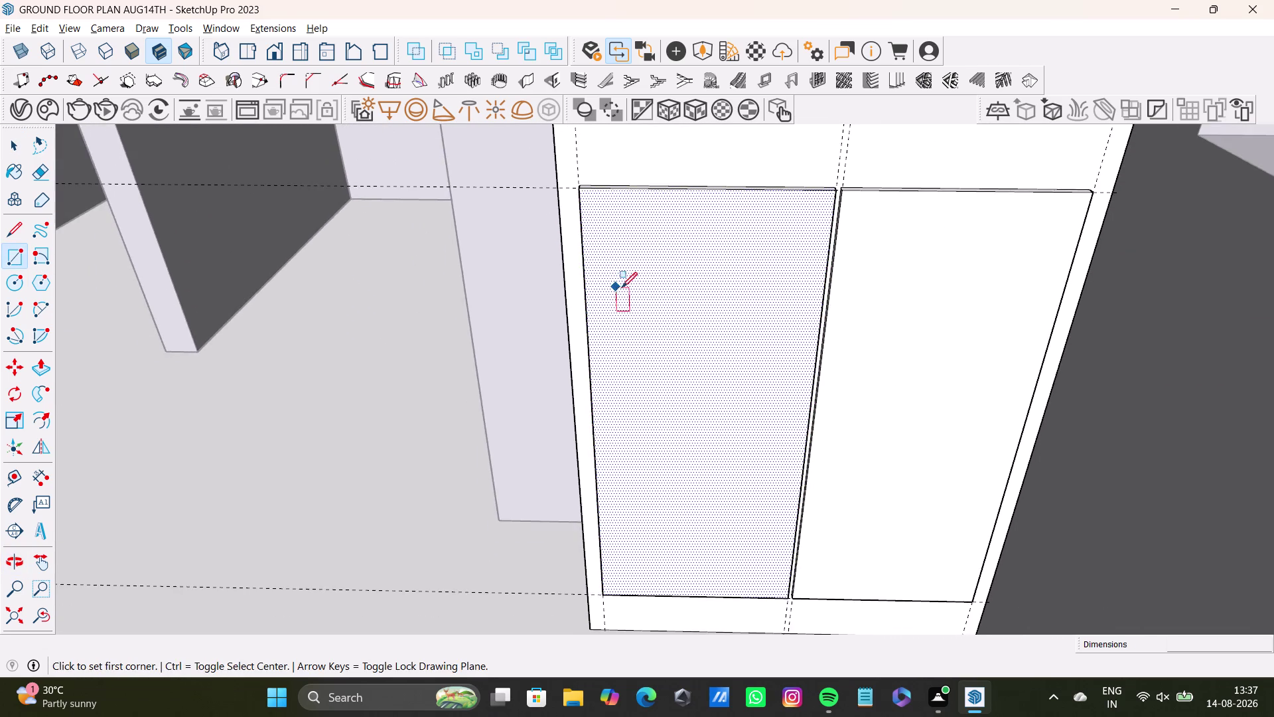
middle_drag(627, 287, 658, 286)
click(578, 194)
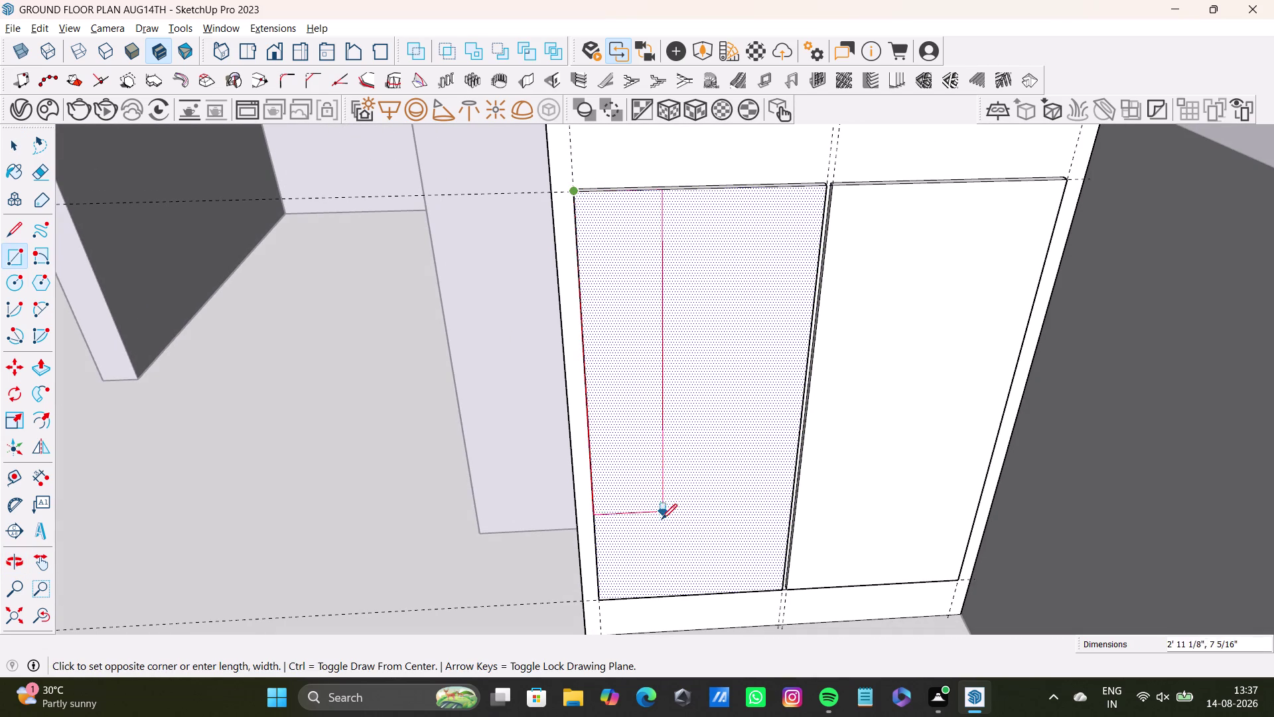
click(610, 597)
key(space)
click(606, 587)
key(p)
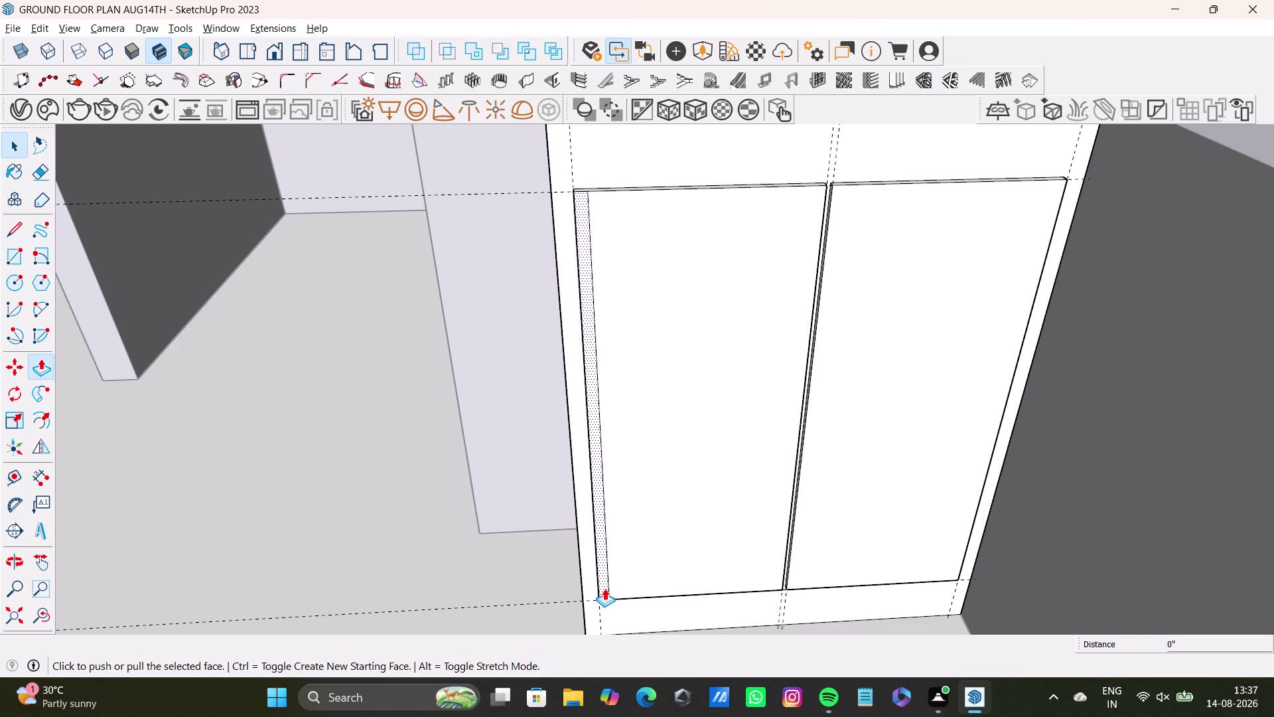
click(604, 588)
click(603, 593)
middle_drag(598, 604, 618, 603)
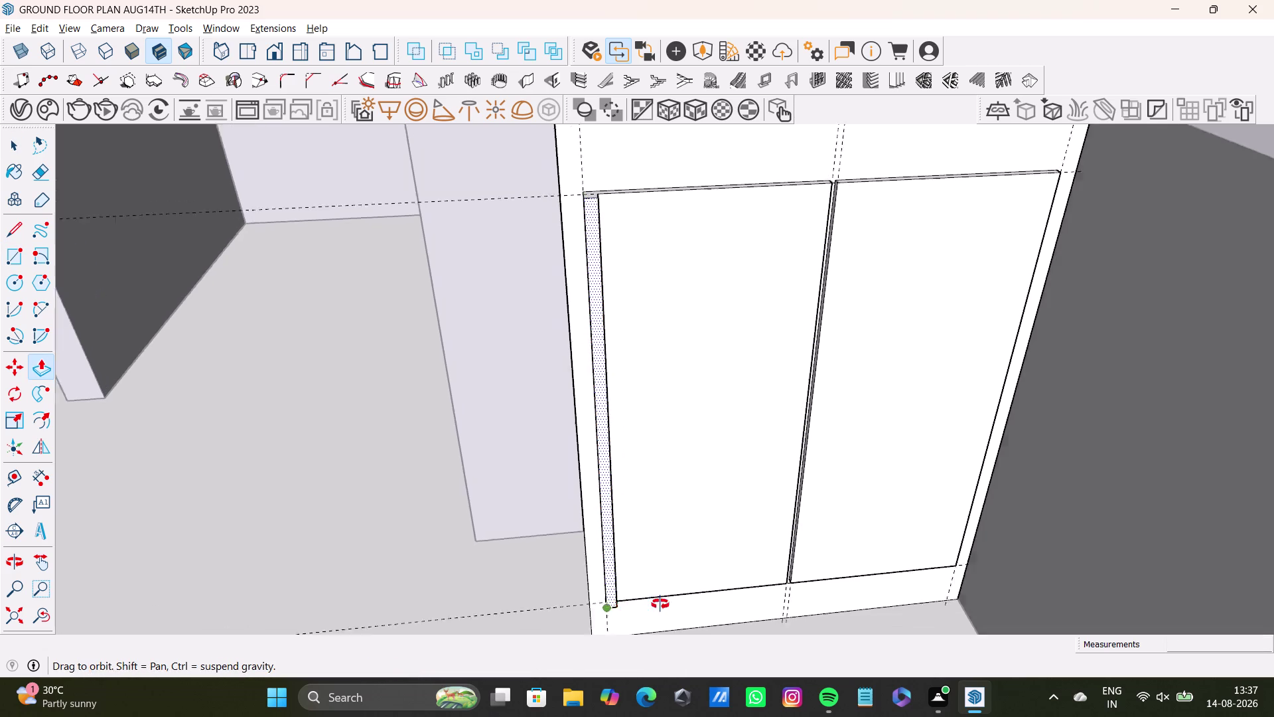
middle_drag(618, 603, 752, 626)
scroll(up, 3)
scroll(down, 3)
scroll(up, 3)
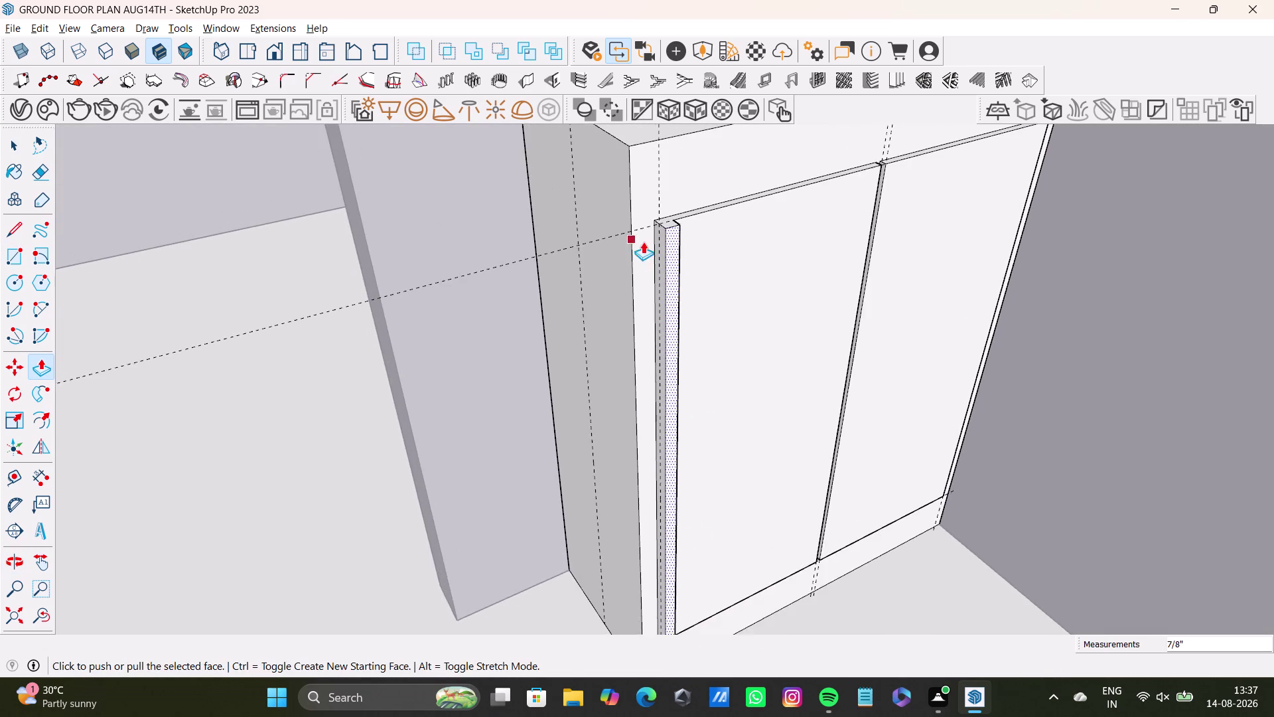
scroll(up, 3)
middle_drag(649, 245, 550, 327)
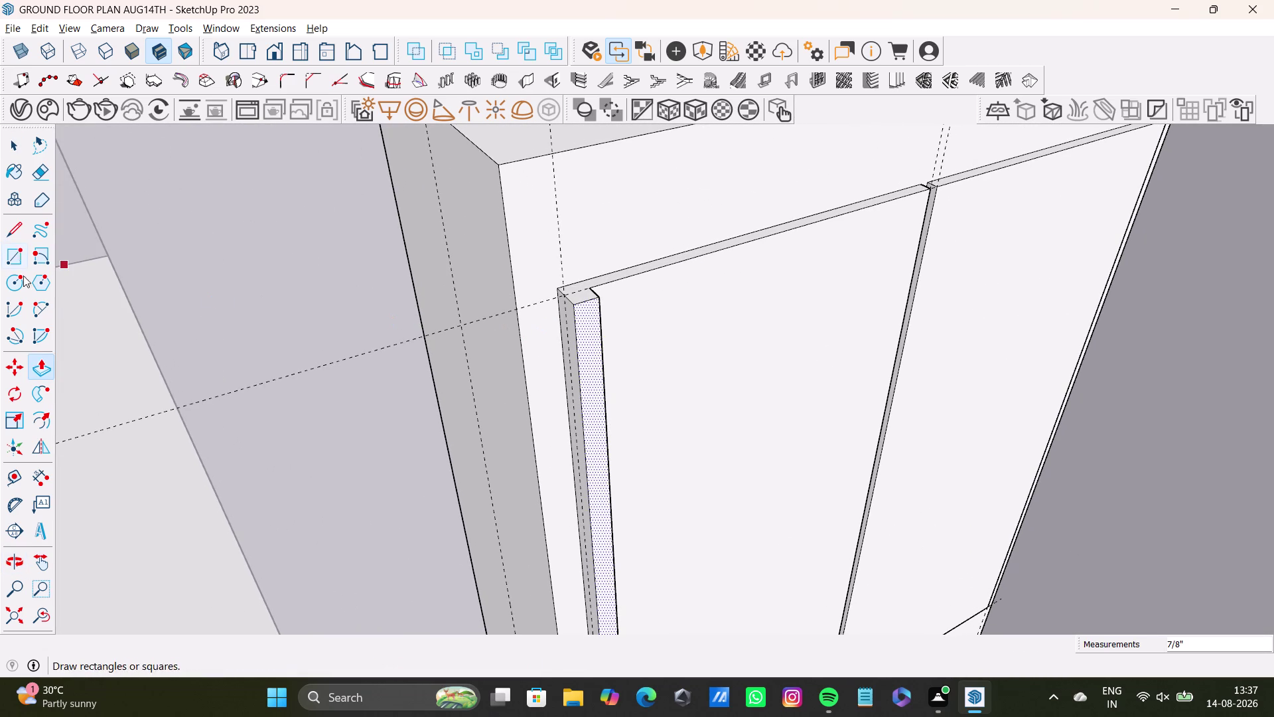
click(11, 464)
click(18, 478)
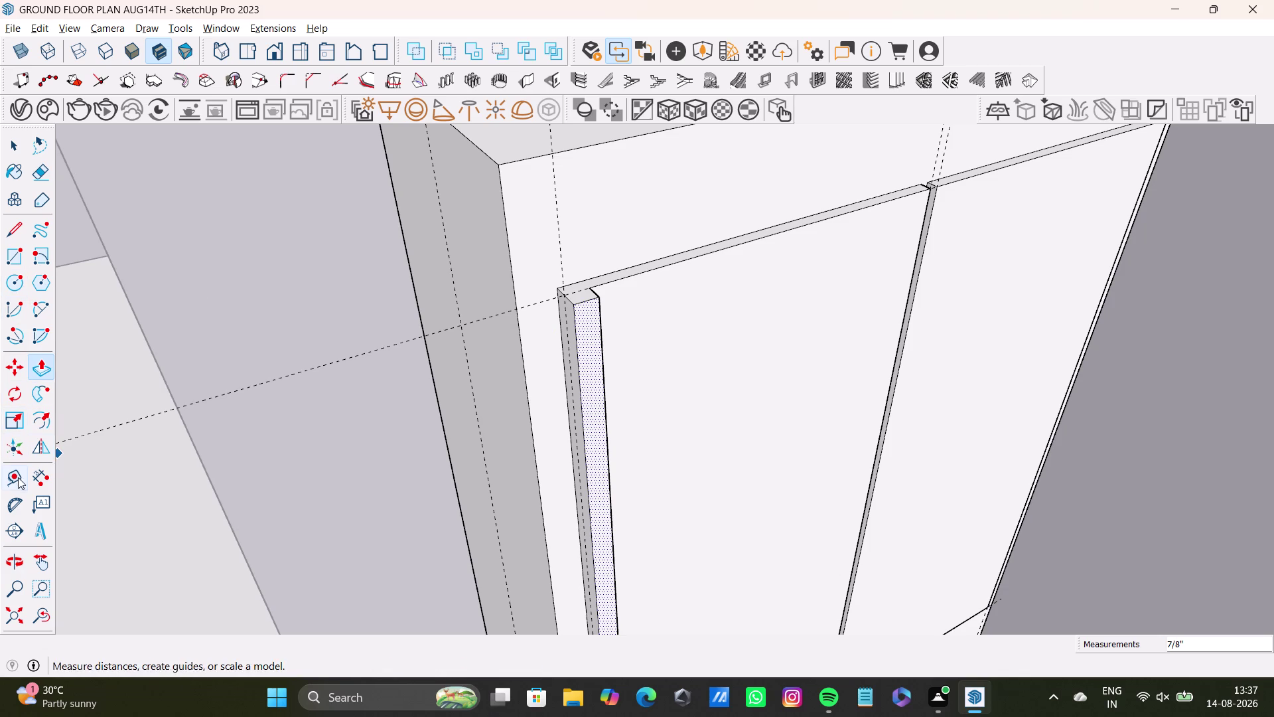
scroll(up, 3)
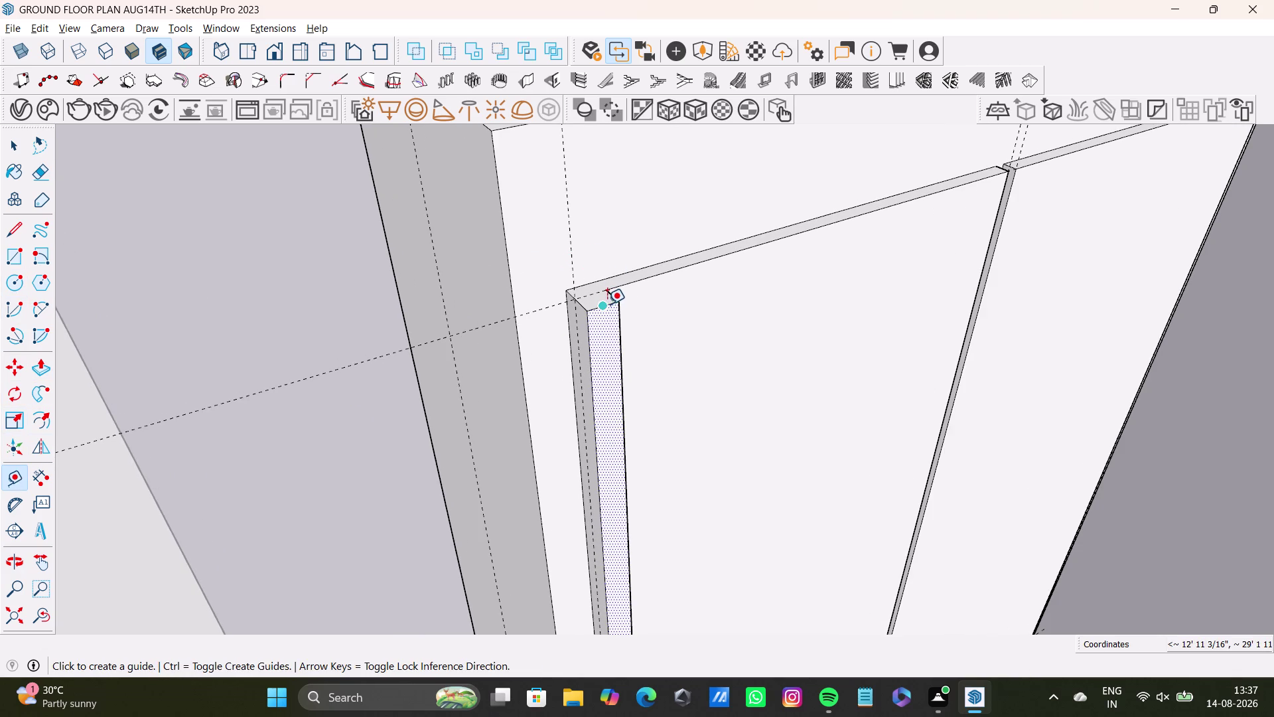
click(607, 303)
click(599, 290)
key(space)
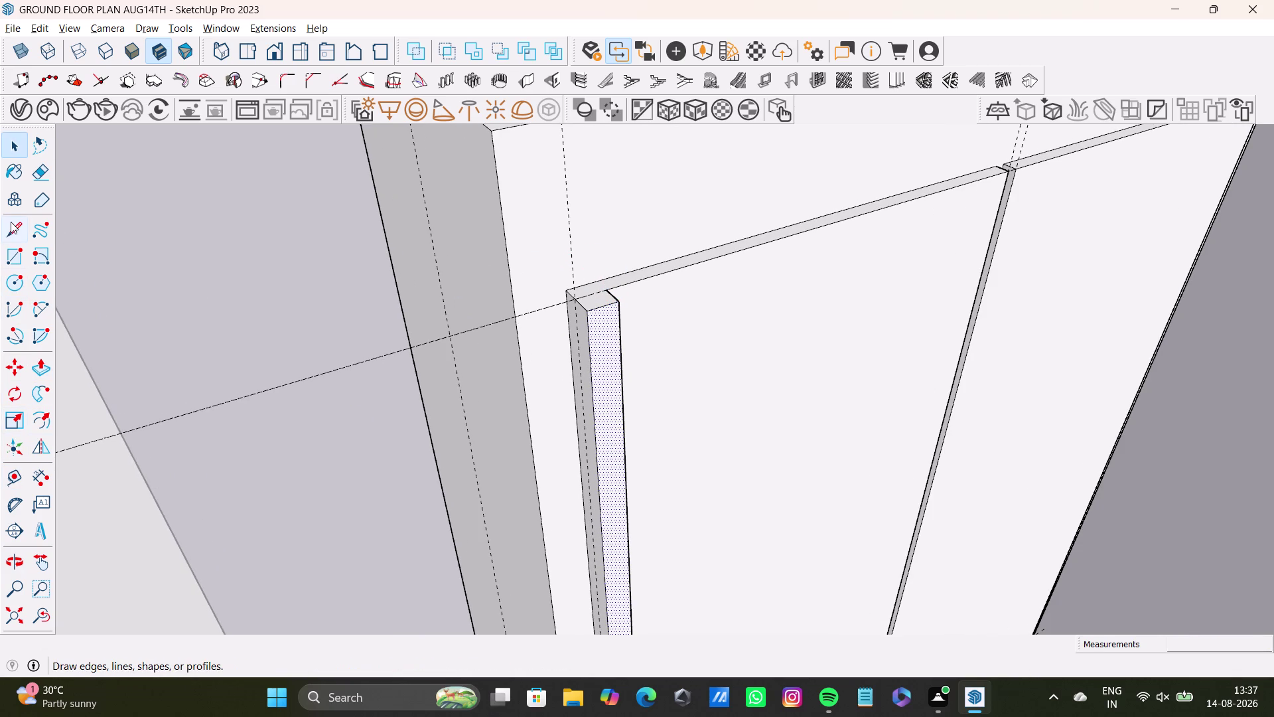
click(11, 227)
scroll(up, 3)
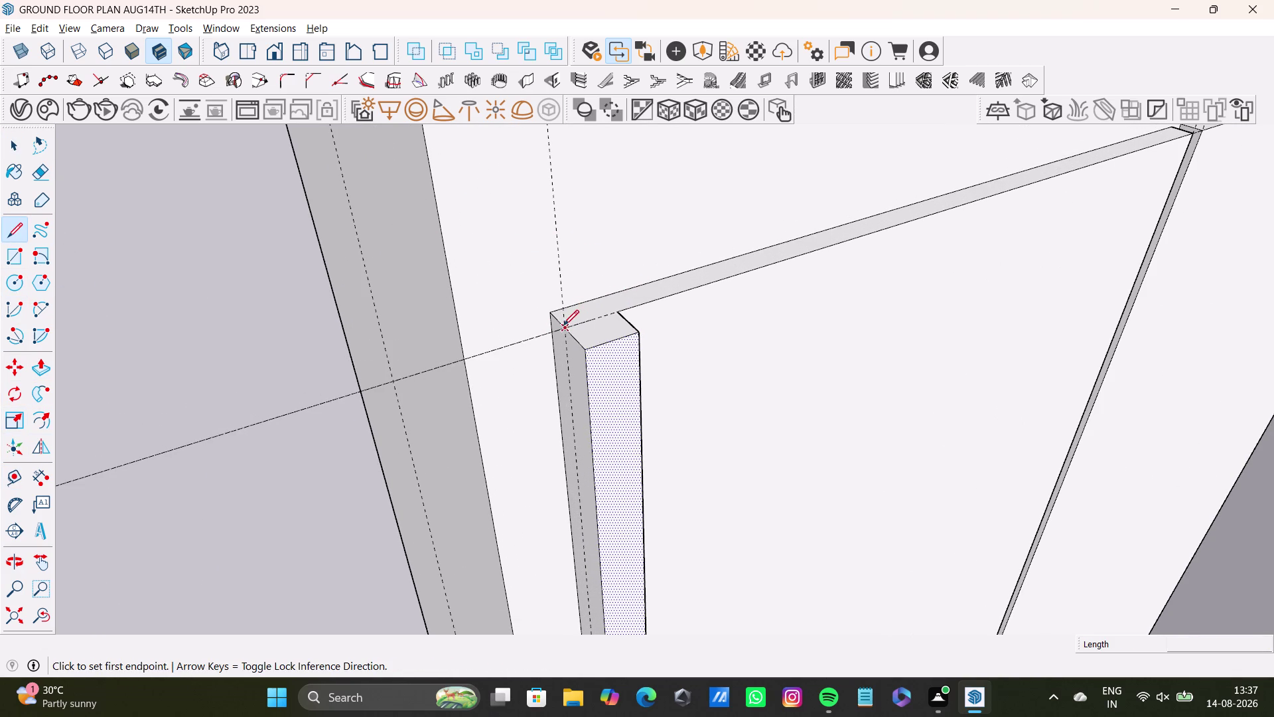
drag(564, 325, 573, 325)
click(619, 307)
key(space)
scroll(down, 3)
middle_drag(575, 358, 512, 306)
middle_drag(552, 341, 471, 452)
key(space)
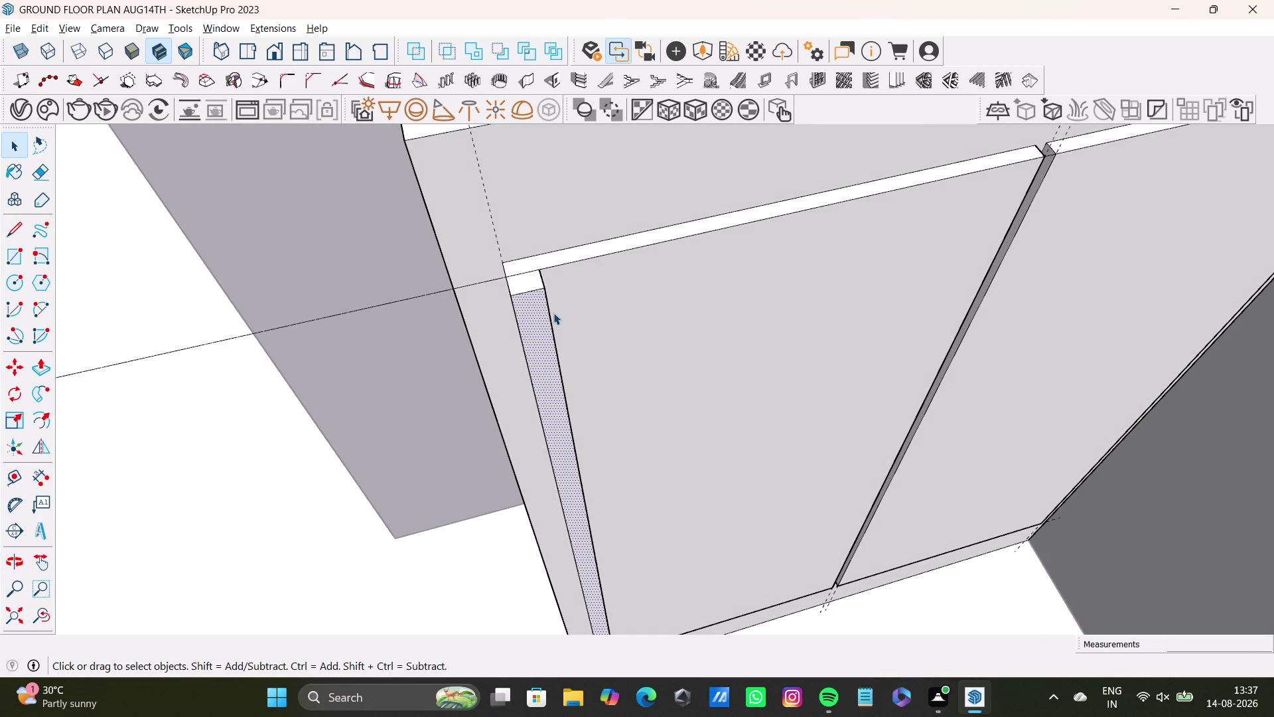
click(529, 286)
middle_drag(610, 394, 611, 316)
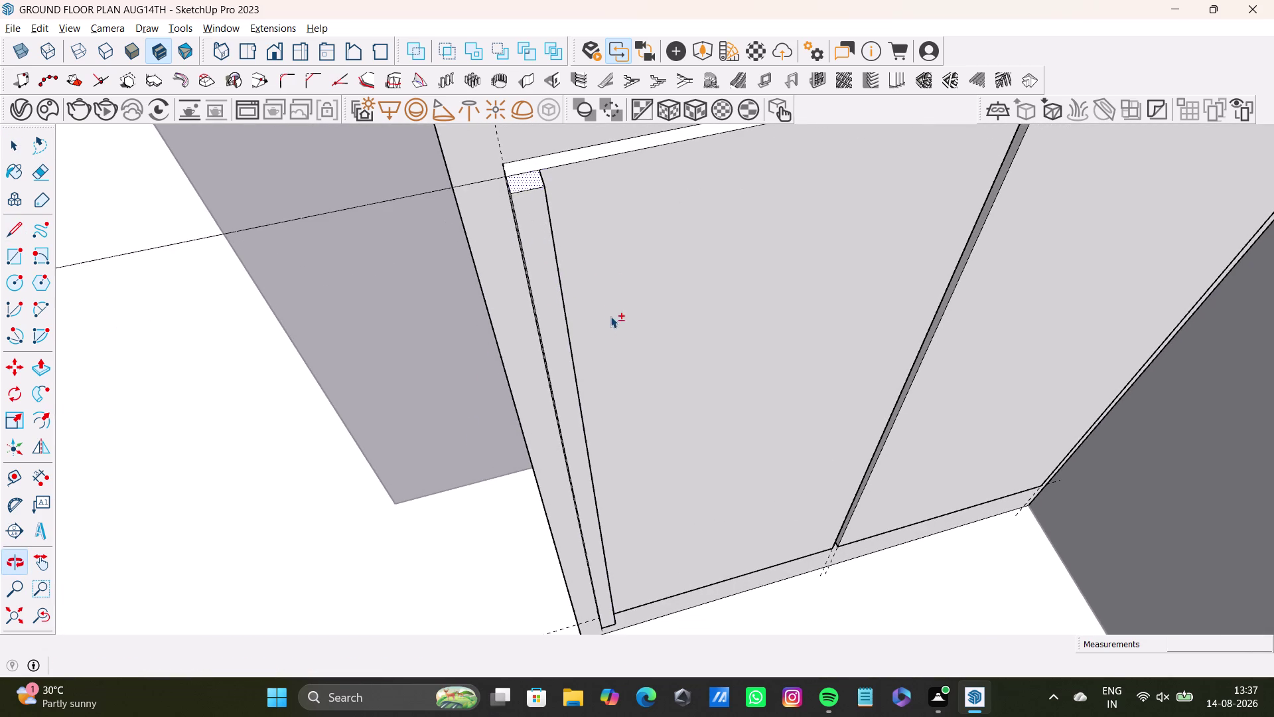
middle_drag(592, 370, 622, 371)
middle_drag(620, 372, 765, 295)
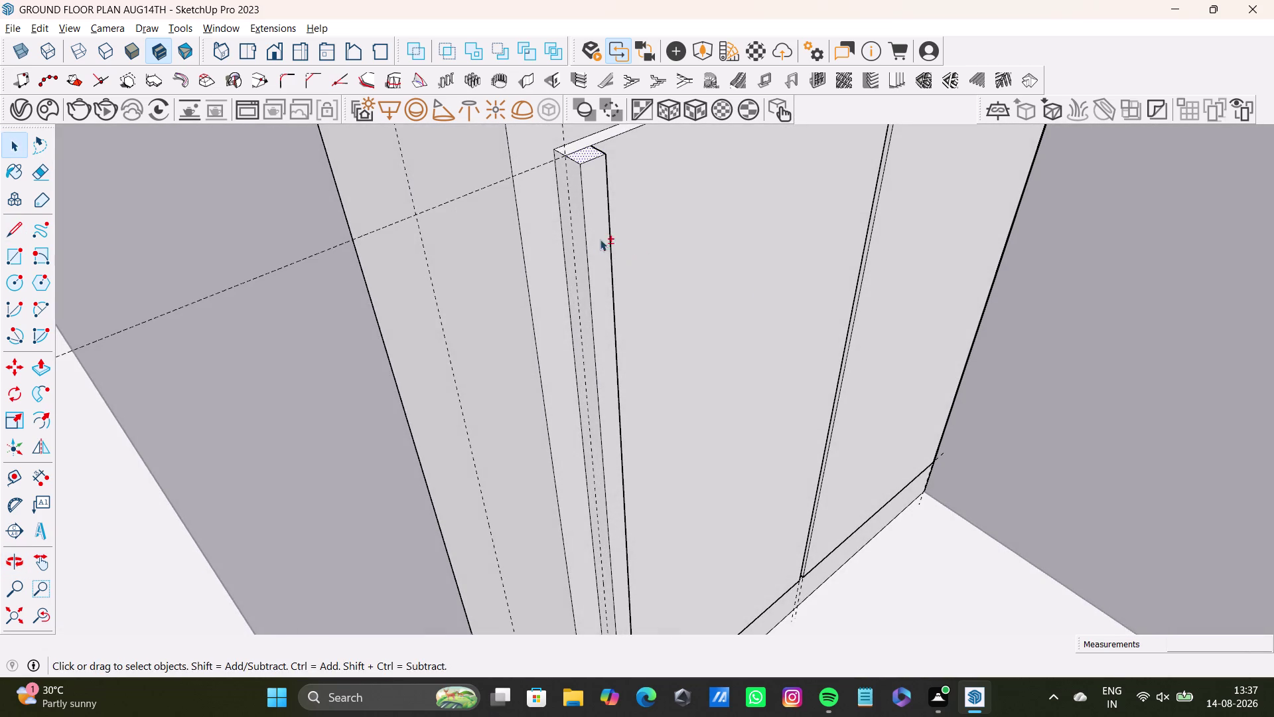
scroll(up, 3)
middle_drag(591, 269, 757, 215)
scroll(down, 3)
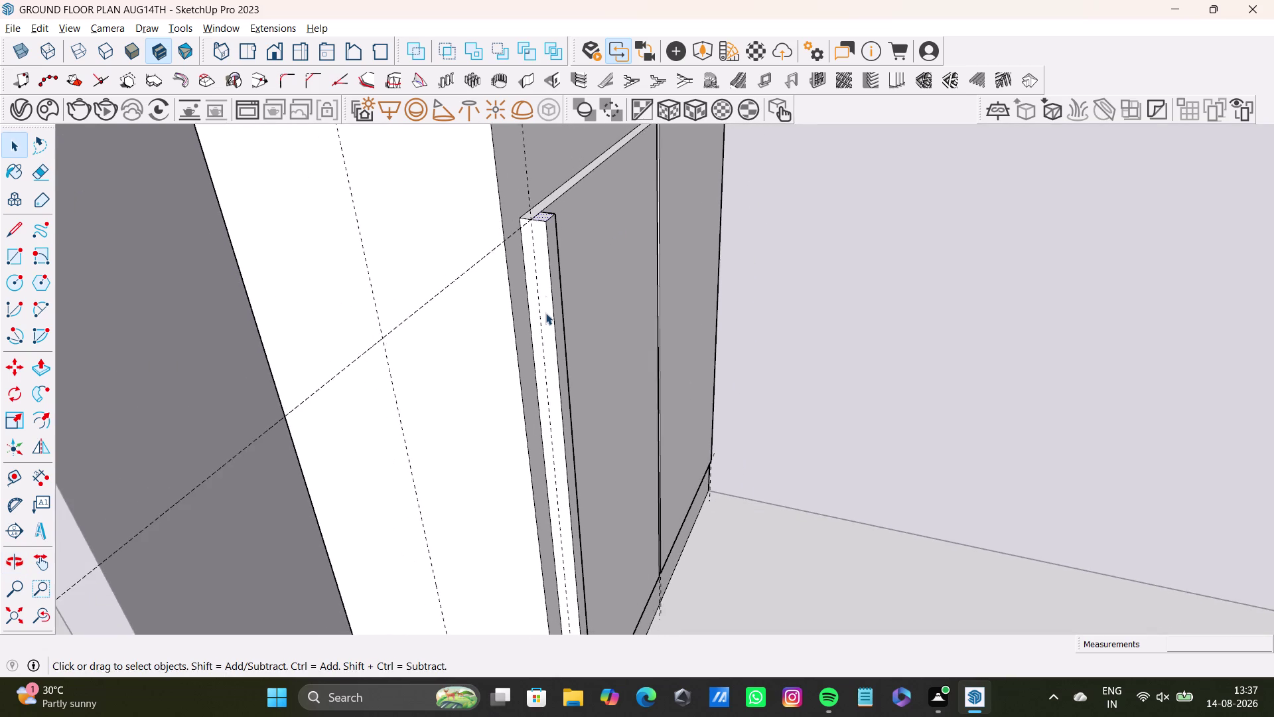
middle_drag(545, 315, 534, 198)
scroll(down, 3)
middle_drag(490, 358, 506, 333)
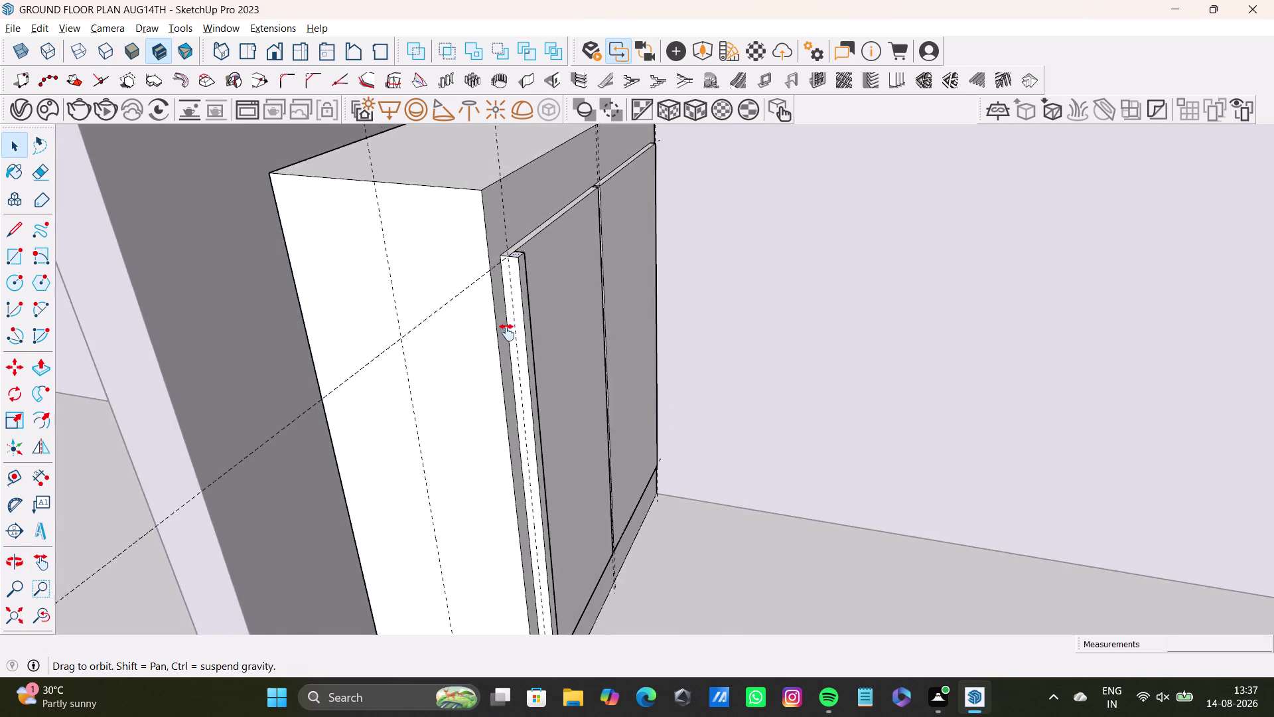
middle_drag(506, 333, 515, 287)
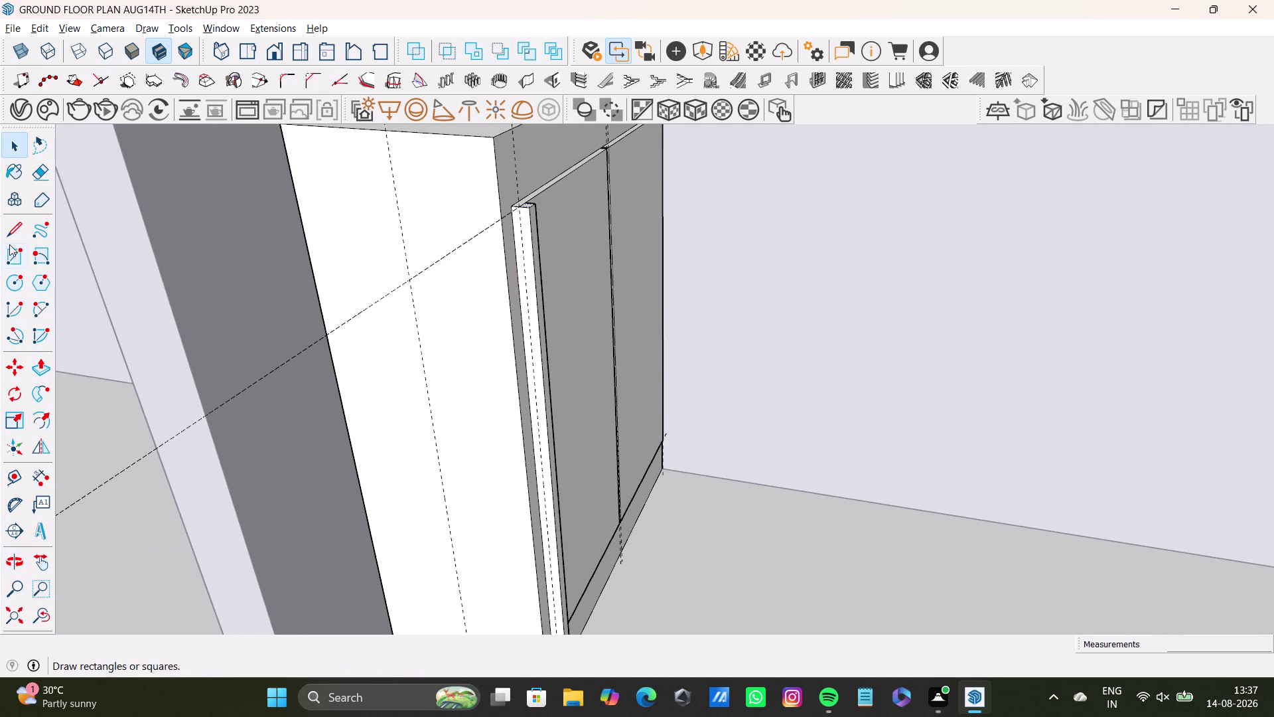
click(12, 232)
click(519, 209)
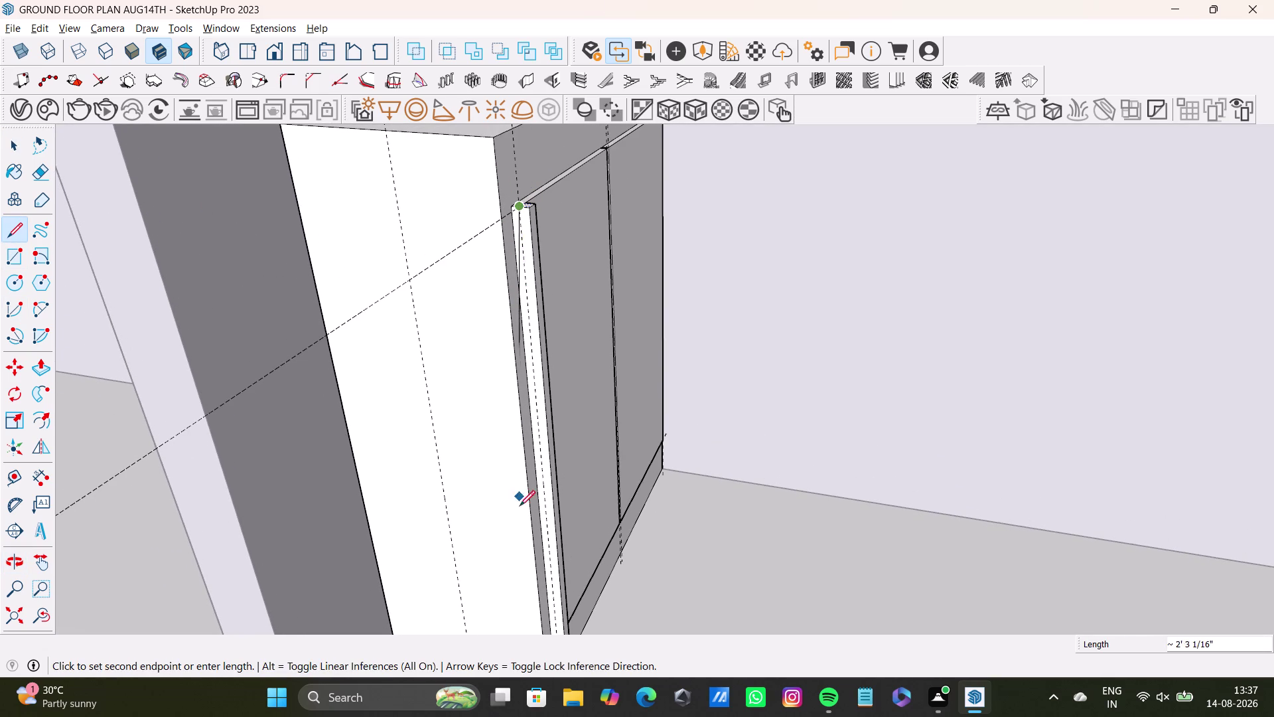
scroll(down, 3)
middle_drag(550, 526, 550, 452)
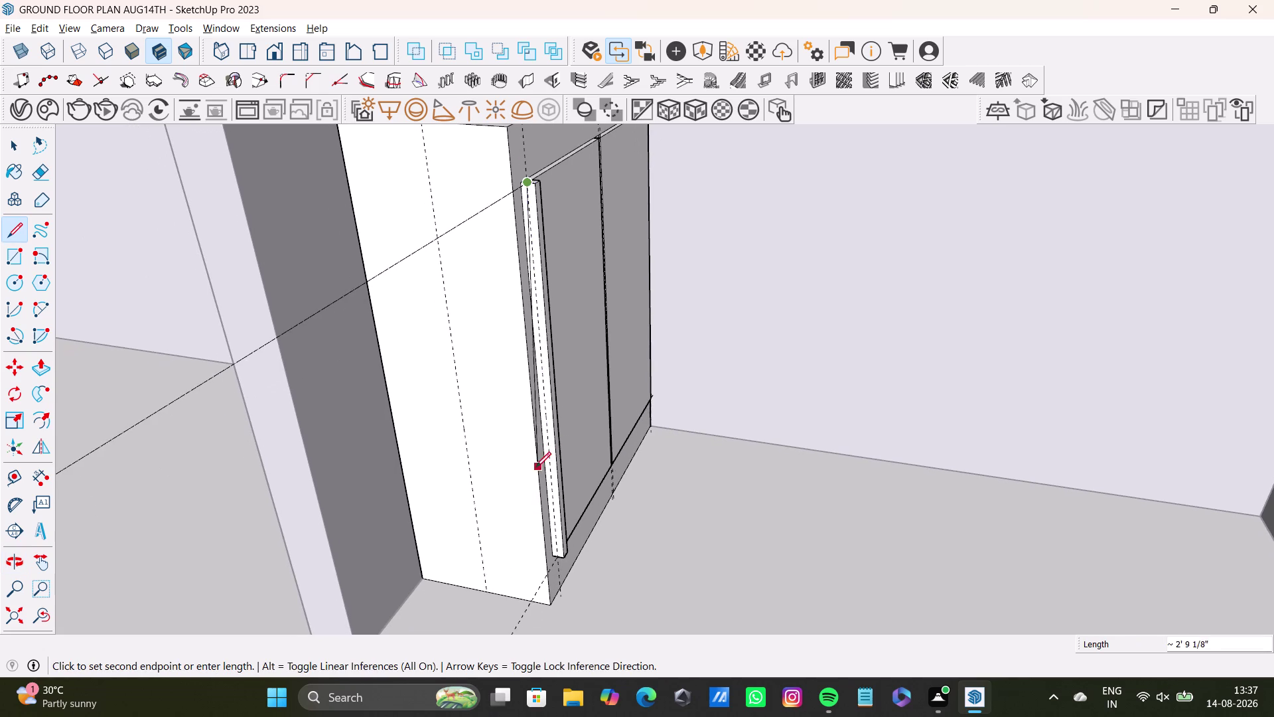
scroll(up, 3)
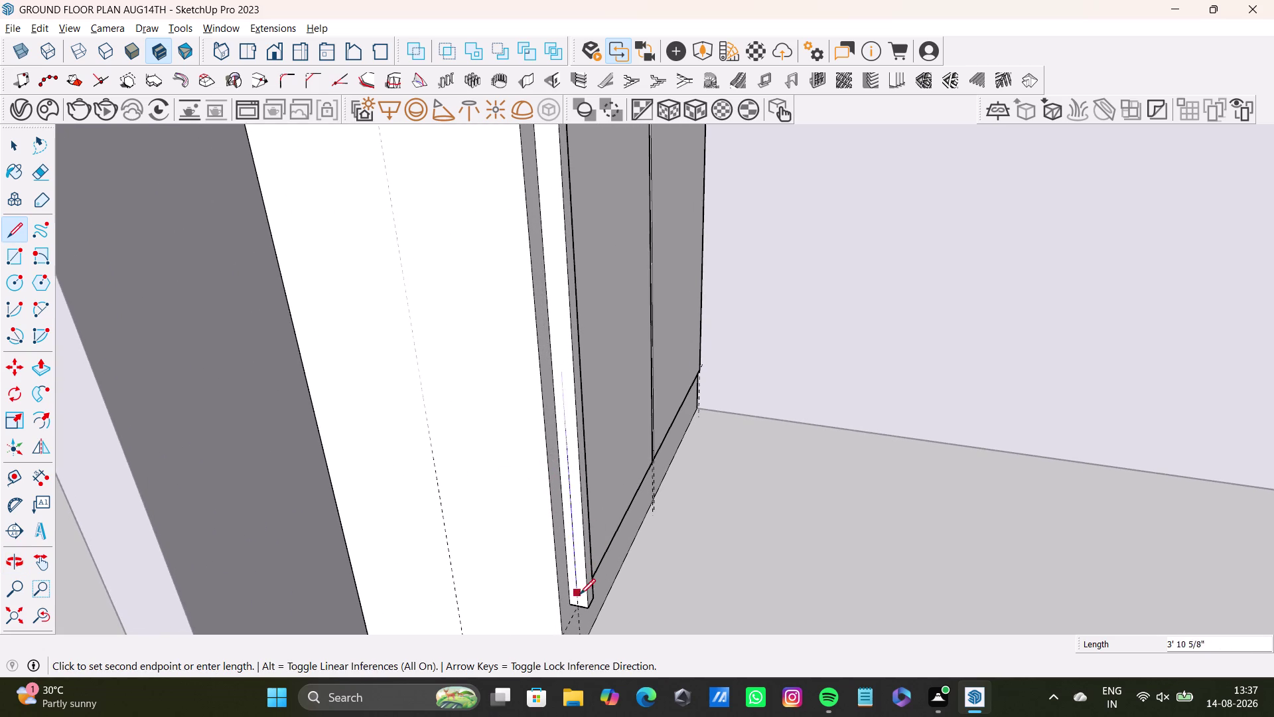
click(582, 604)
key(space)
middle_drag(614, 558, 617, 643)
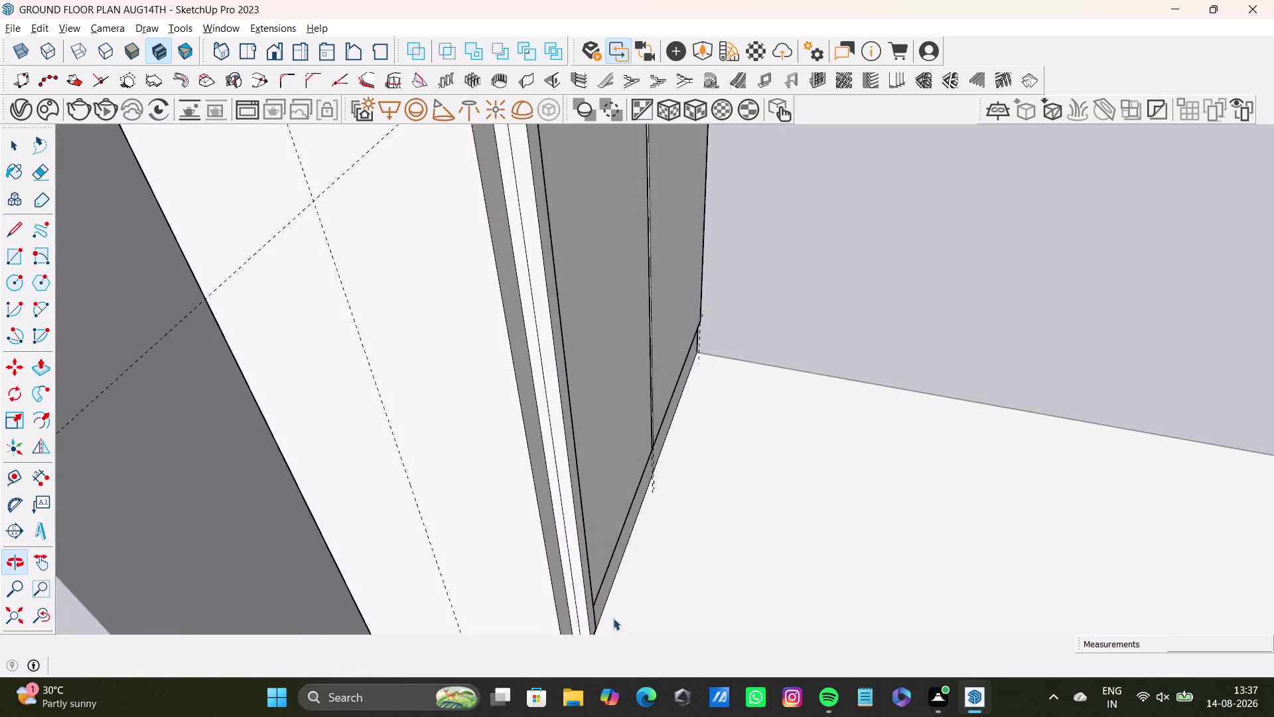
scroll(down, 3)
middle_drag(567, 440, 555, 501)
middle_drag(590, 470, 478, 483)
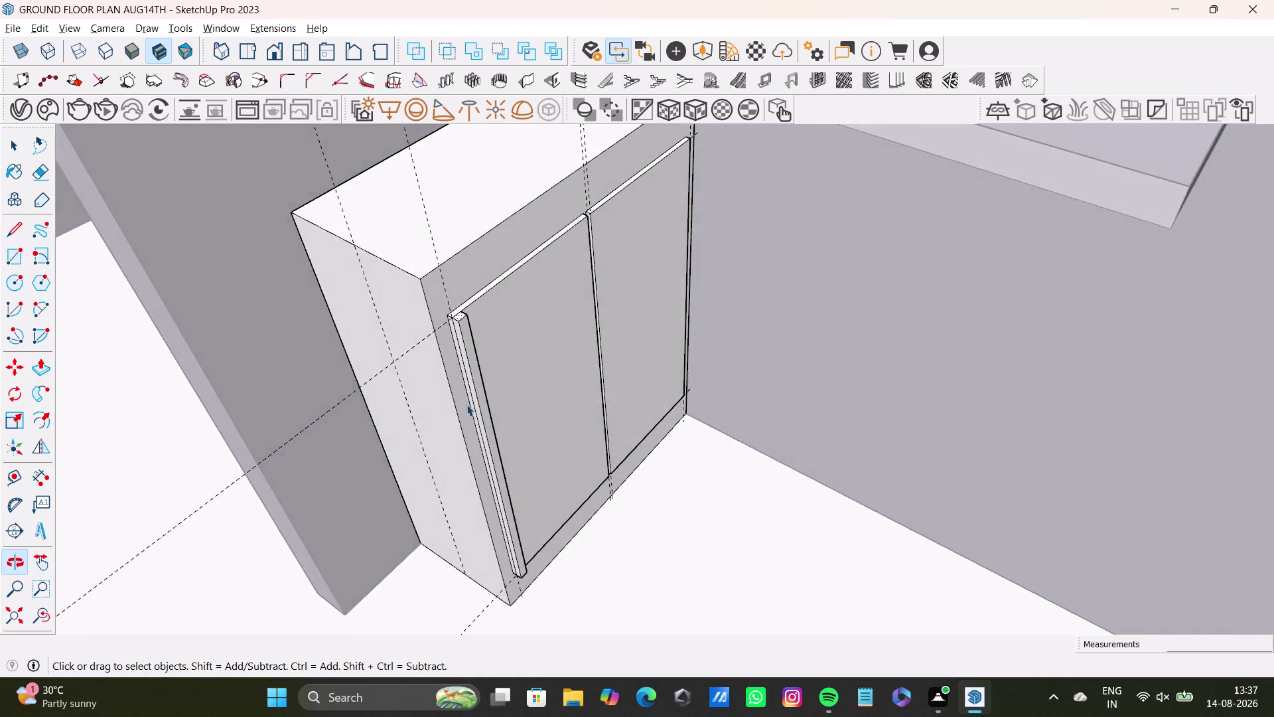
key(space)
scroll(up, 3)
click(472, 333)
double_click(479, 338)
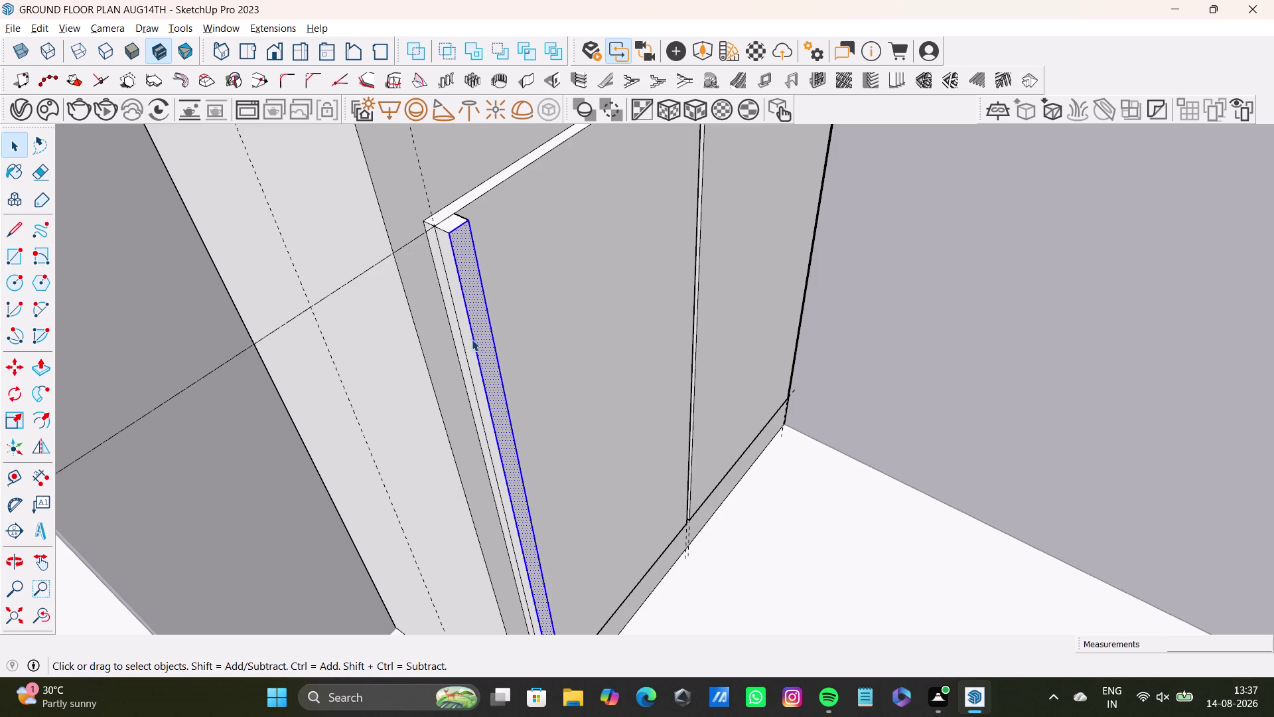
double_click(468, 338)
double_click(448, 226)
middle_drag(513, 307, 339, 343)
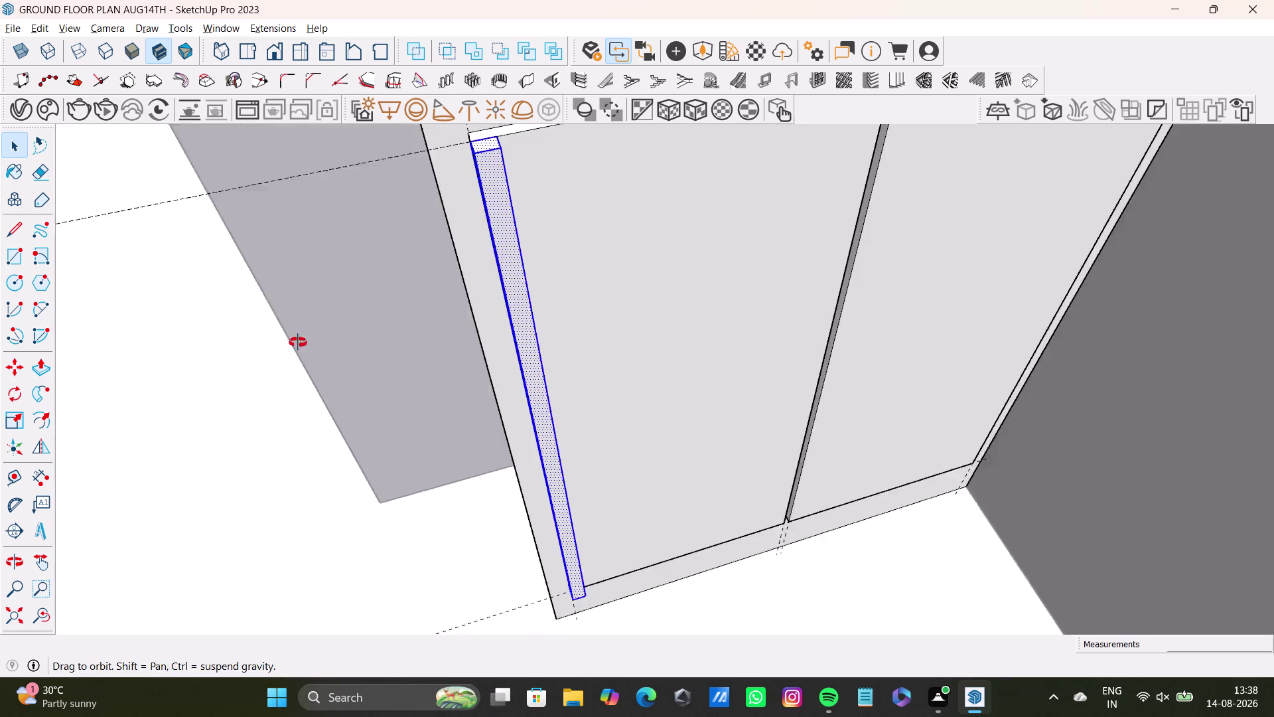
middle_drag(340, 342, 293, 341)
middle_drag(581, 319, 373, 289)
middle_drag(619, 295, 500, 297)
double_click(607, 270)
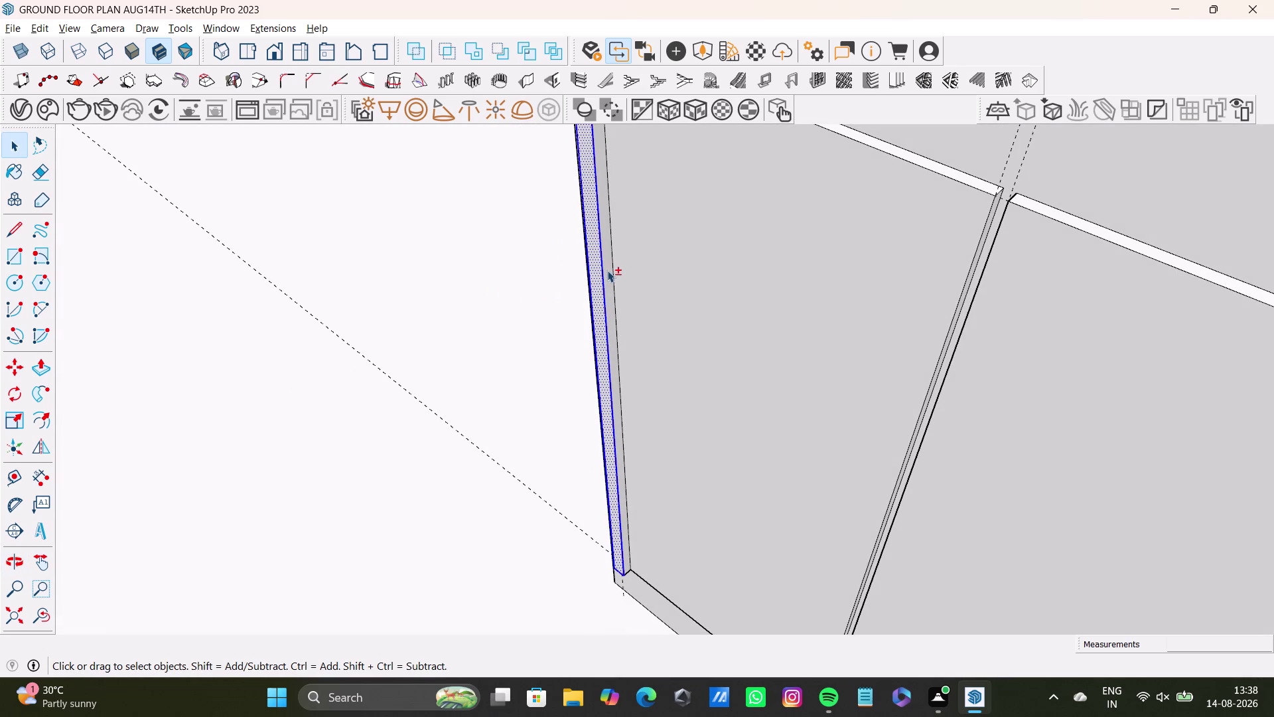
middle_drag(638, 508, 738, 405)
scroll(up, 3)
middle_drag(684, 514, 704, 329)
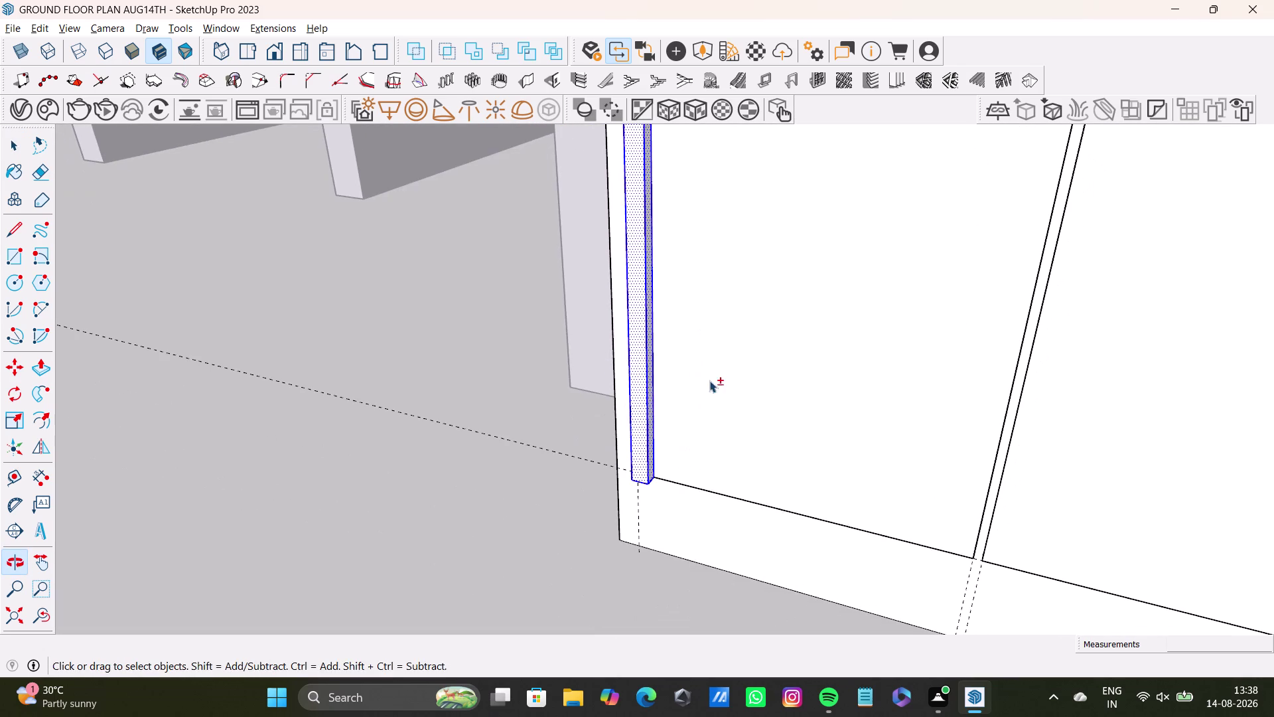
middle_drag(697, 495, 713, 424)
middle_drag(678, 467, 698, 351)
middle_drag(659, 464, 681, 347)
middle_drag(661, 418, 679, 508)
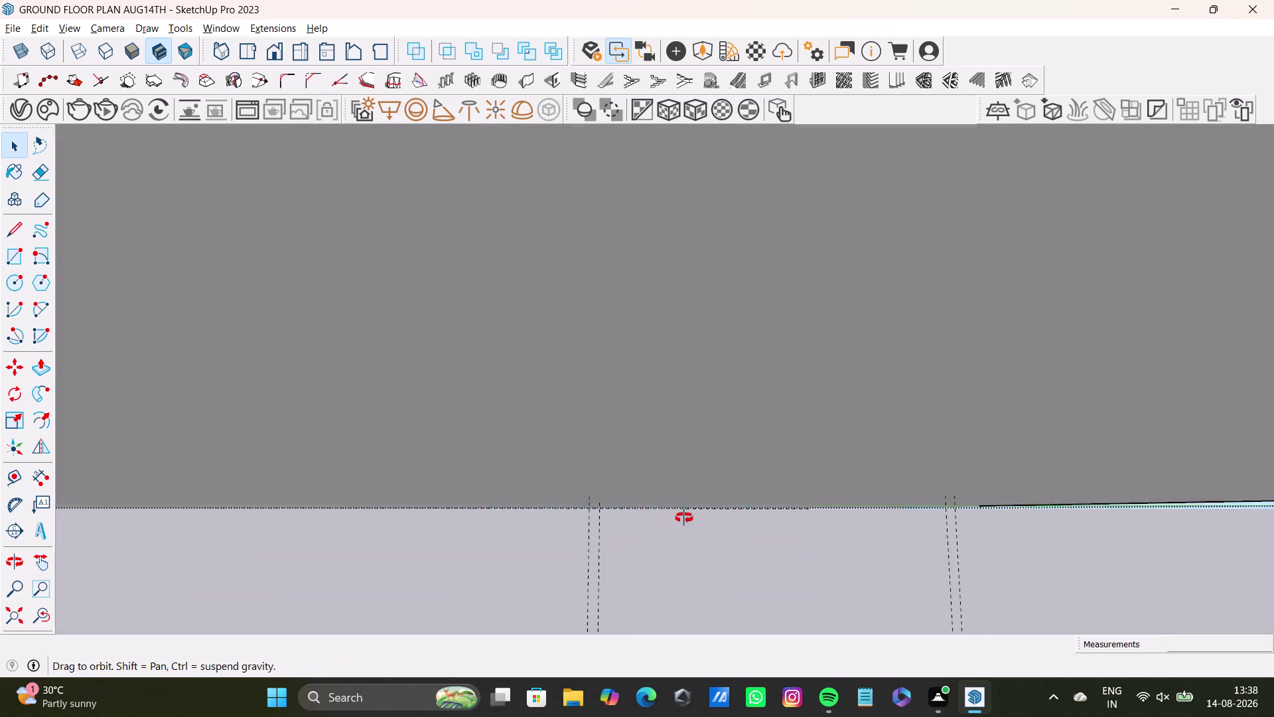
middle_drag(680, 509, 698, 593)
click(43, 615)
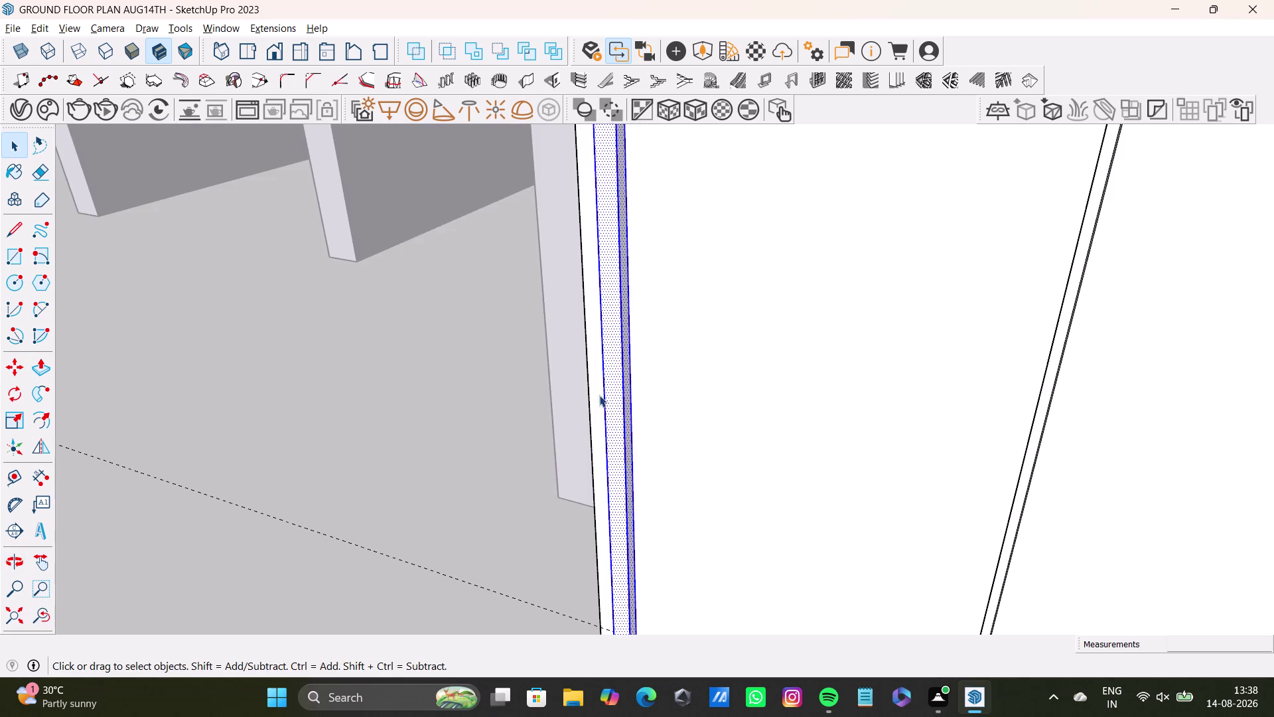
middle_drag(653, 484, 657, 260)
scroll(up, 3)
middle_drag(636, 463, 661, 400)
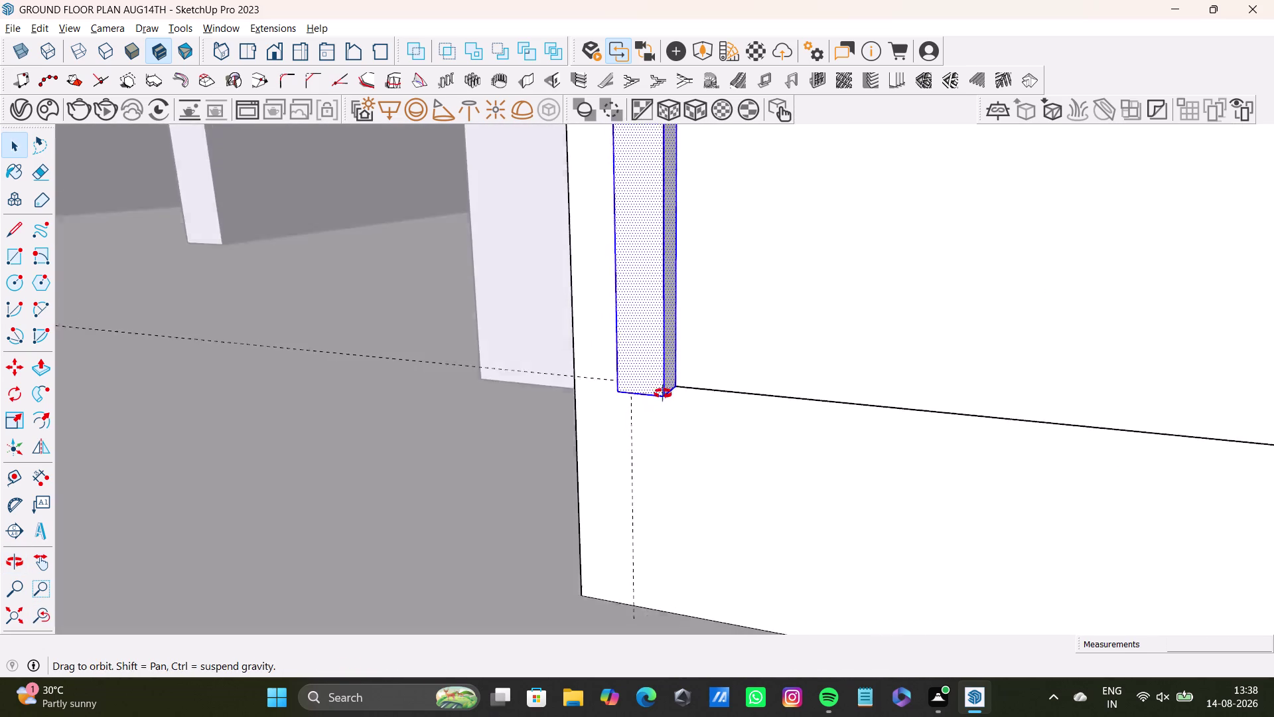
middle_drag(660, 400, 677, 271)
scroll(up, 3)
middle_drag(633, 414, 627, 466)
scroll(down, 3)
middle_drag(646, 449, 659, 368)
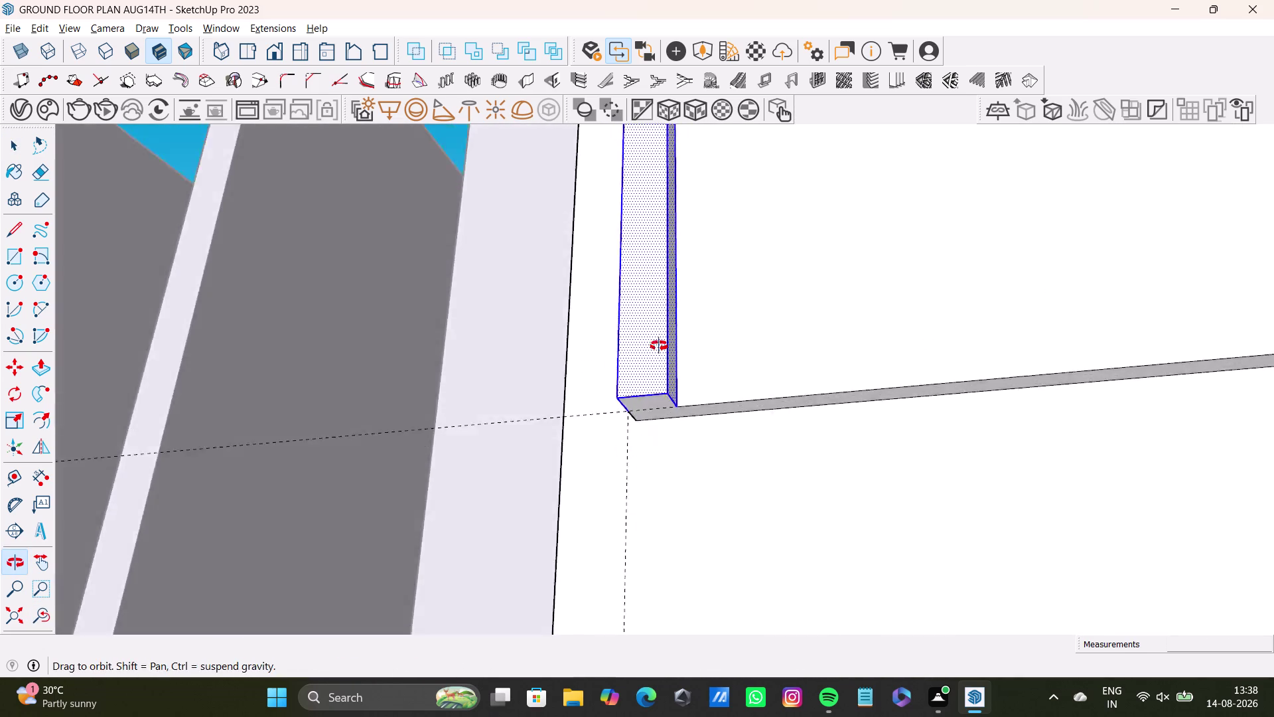
middle_drag(659, 368, 659, 327)
middle_drag(655, 347, 670, 532)
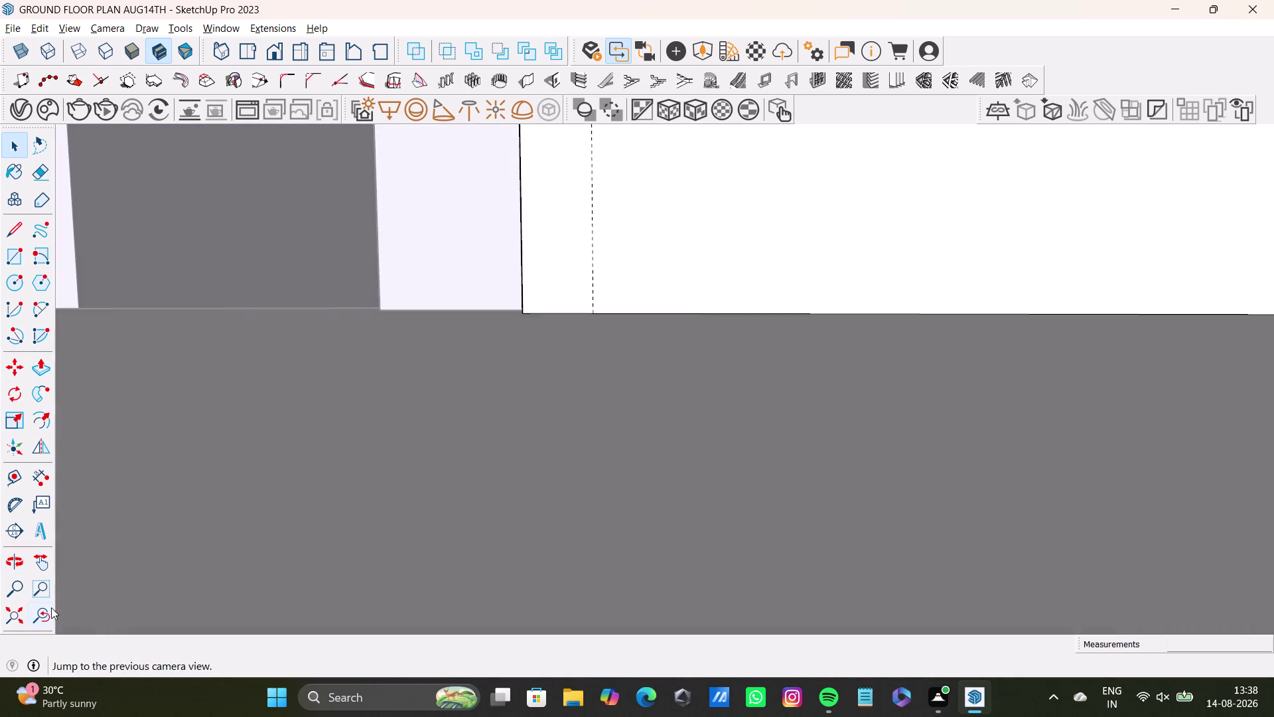
click(51, 608)
scroll(up, 3)
Select the whole slat strip, discarding a trial line drawn from its bottom corner.
middle_drag(641, 415, 672, 314)
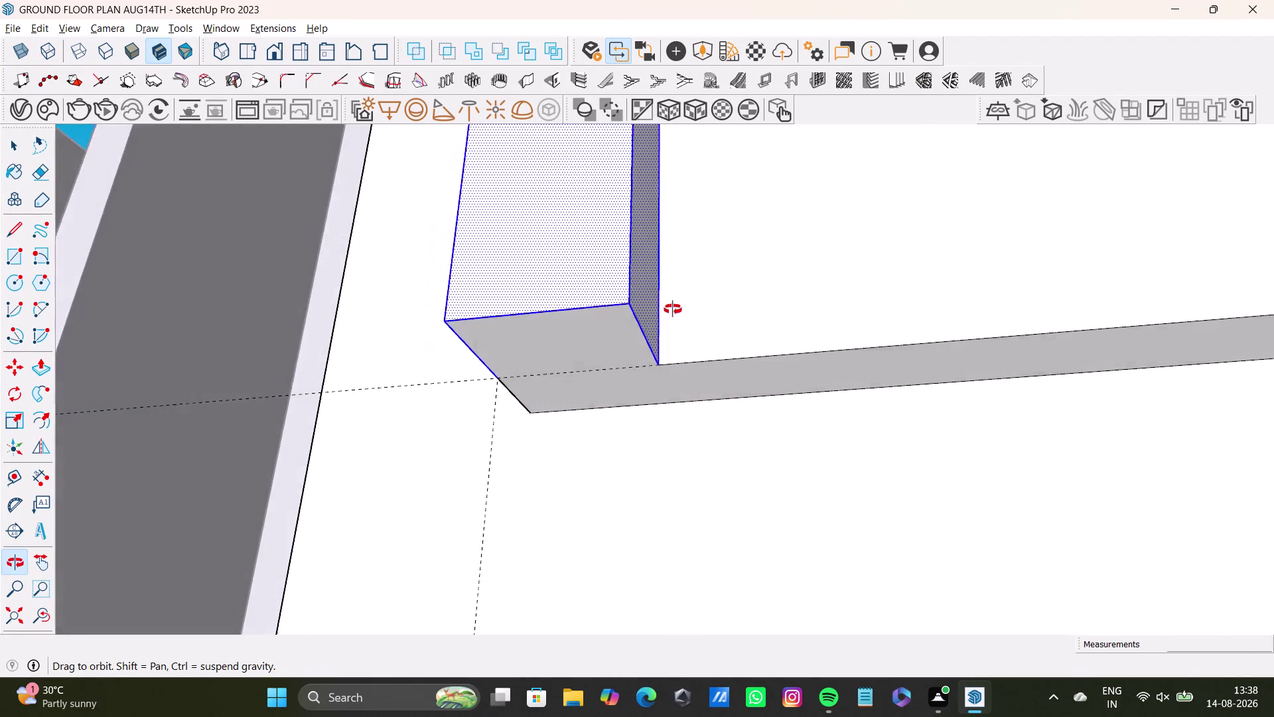
middle_drag(673, 314, 674, 289)
click(11, 226)
click(656, 358)
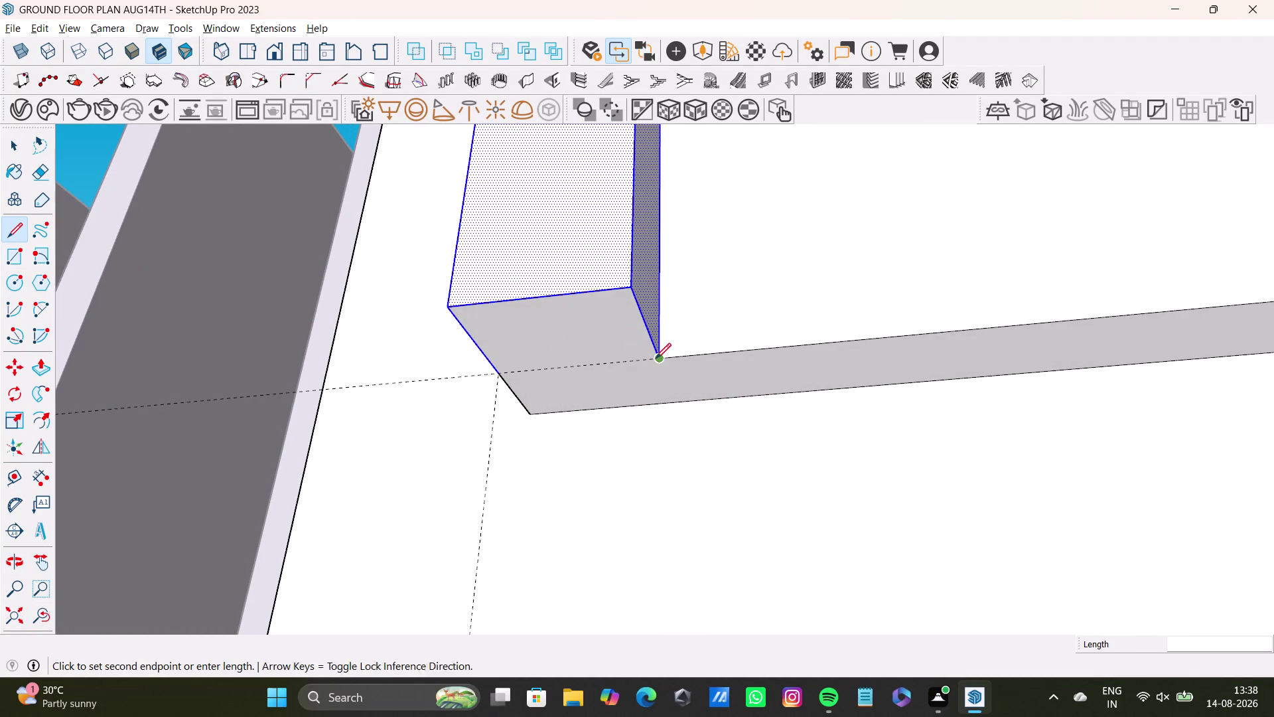
click(501, 373)
key(space)
double_click(576, 339)
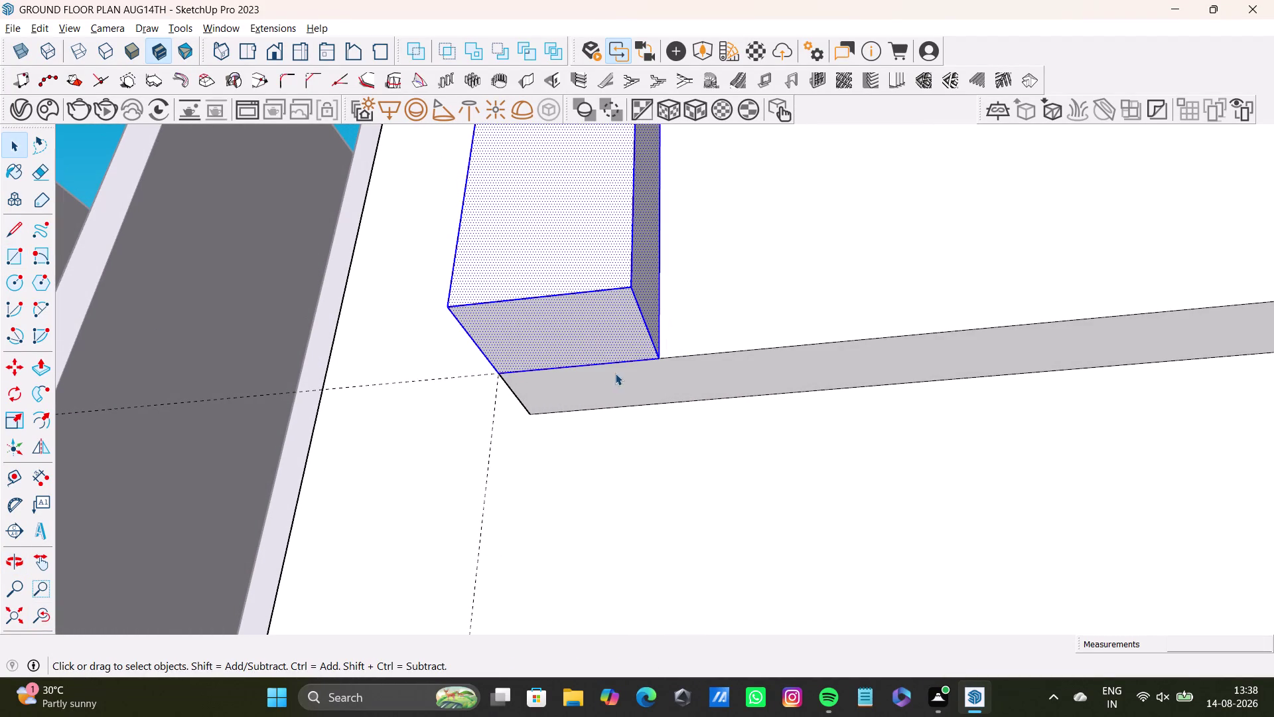
Start moving the strip from its bottom corner, viewing the full door front.
middle_drag(622, 371, 605, 426)
key(m)
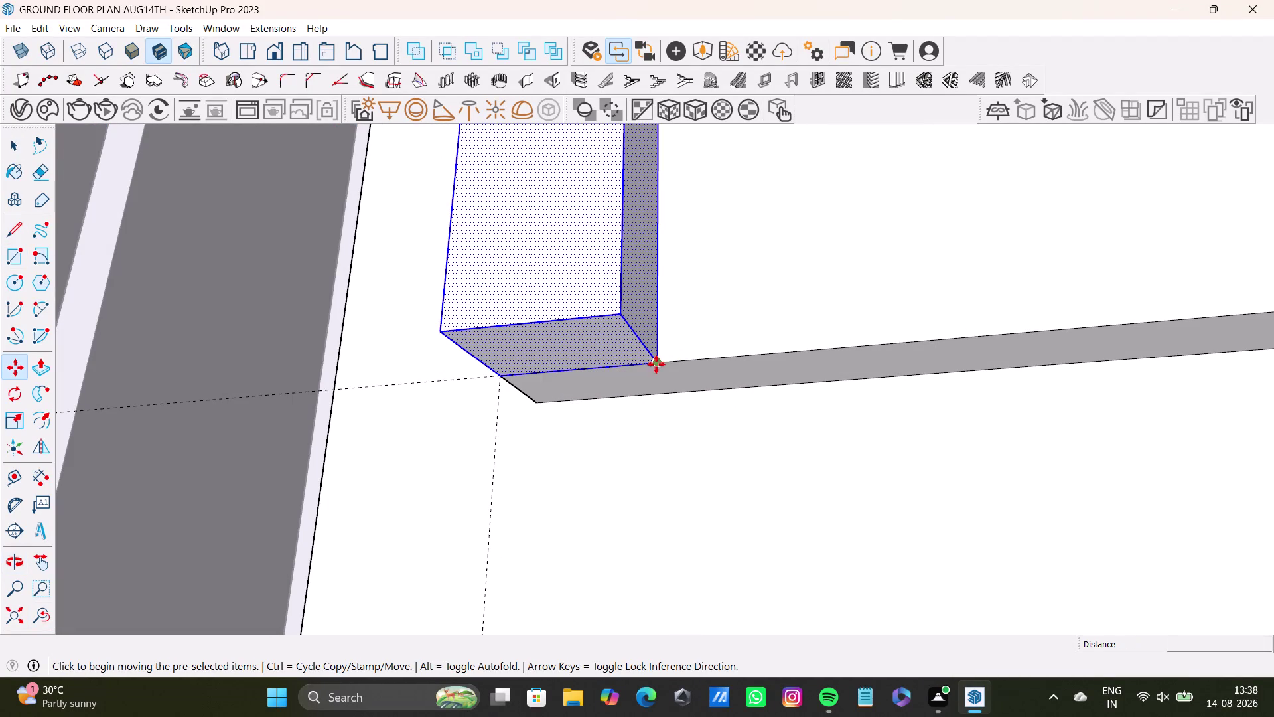
click(653, 362)
scroll(down, 3)
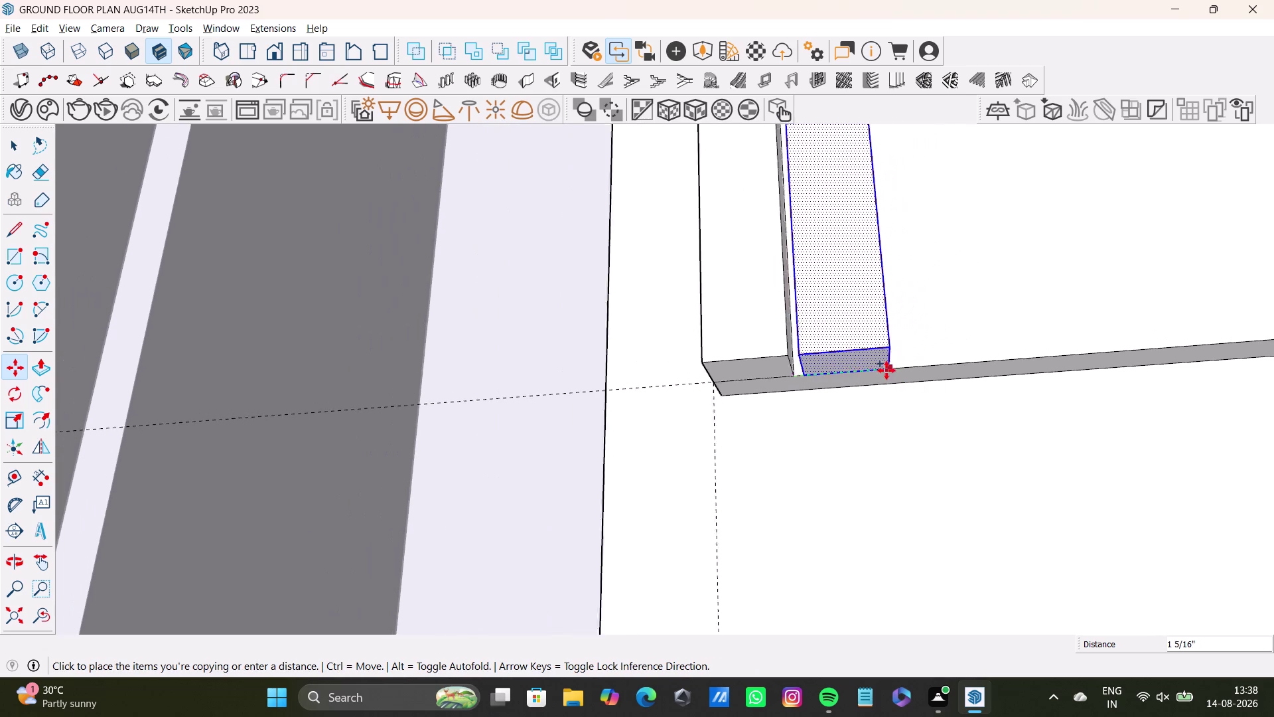
scroll(down, 3)
scroll(down, 3)
middle_drag(939, 375, 787, 606)
middle_drag(752, 552, 1087, 634)
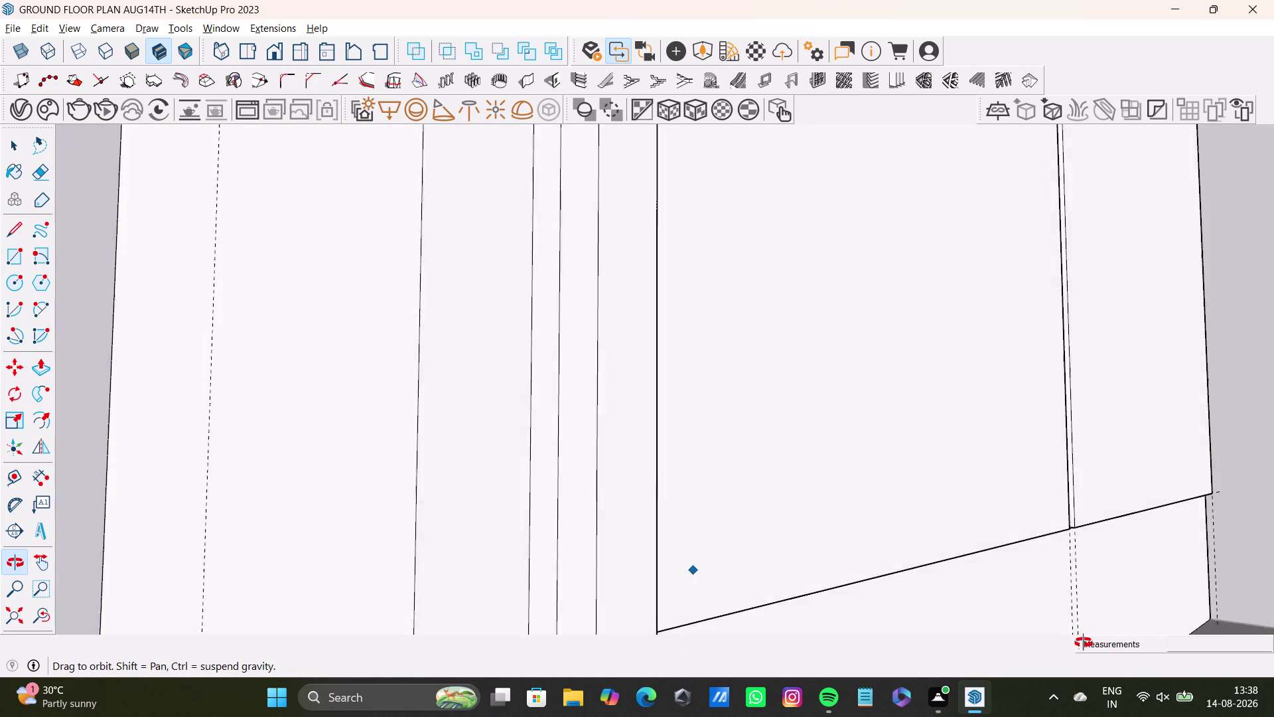
middle_drag(1087, 634, 1084, 644)
scroll(down, 3)
middle_drag(1024, 535, 738, 575)
middle_drag(740, 572, 660, 579)
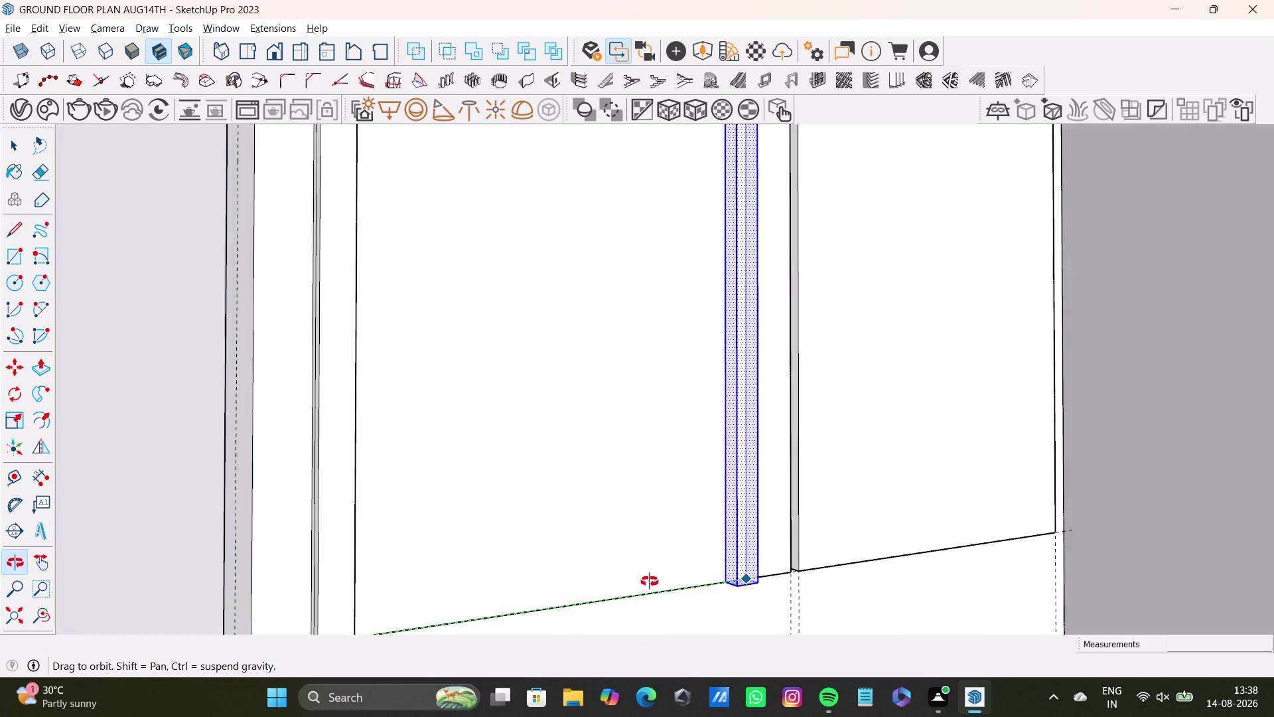
middle_drag(660, 580, 539, 622)
click(801, 574)
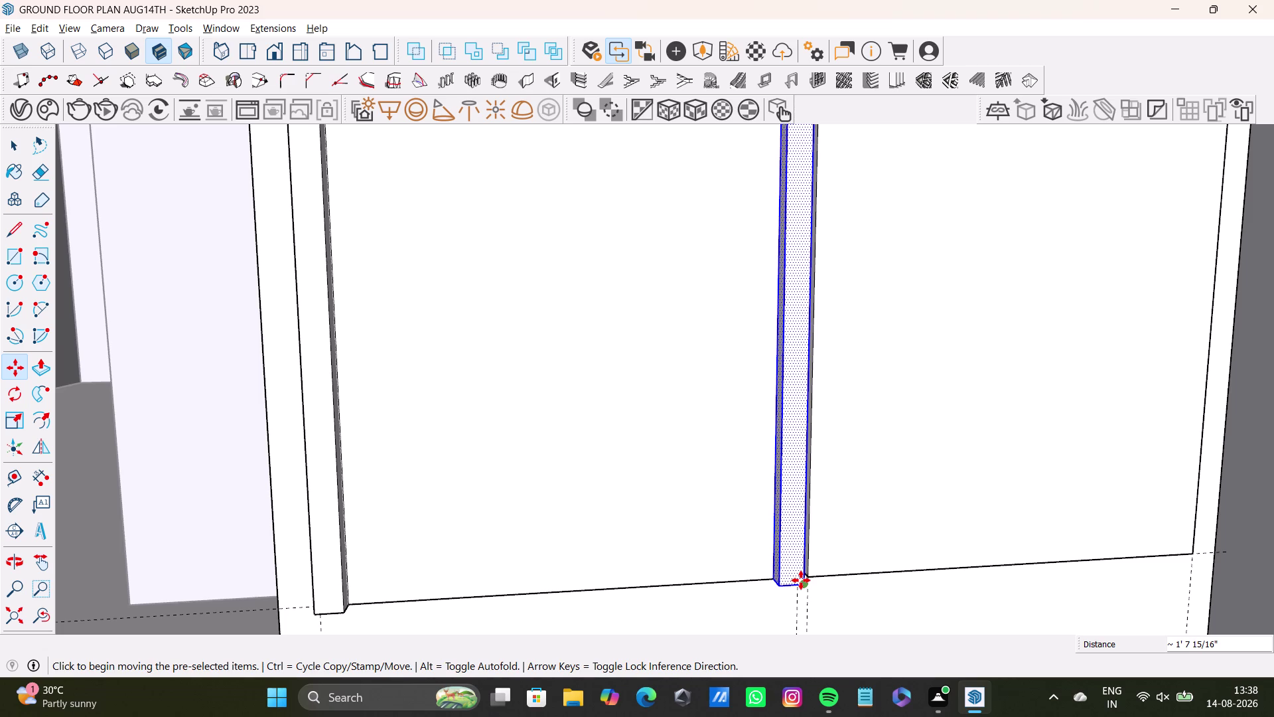
key(slash)
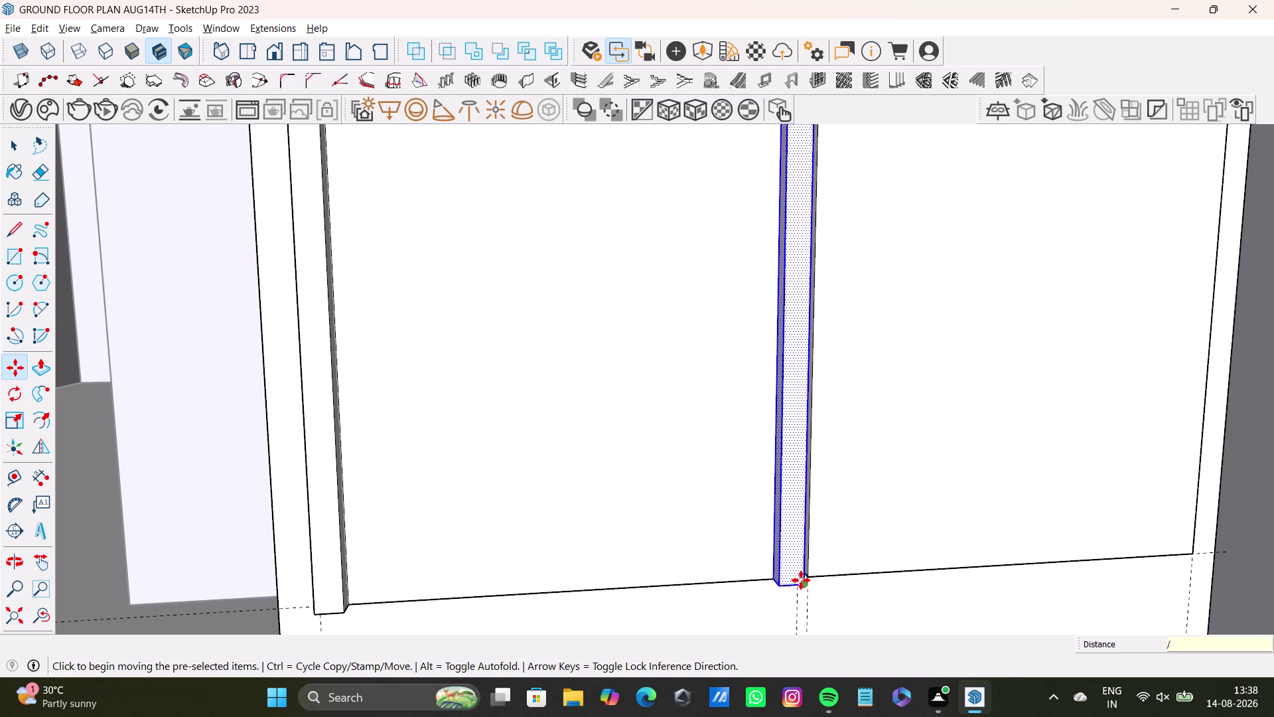
key(8)
key(Return)
key(space)
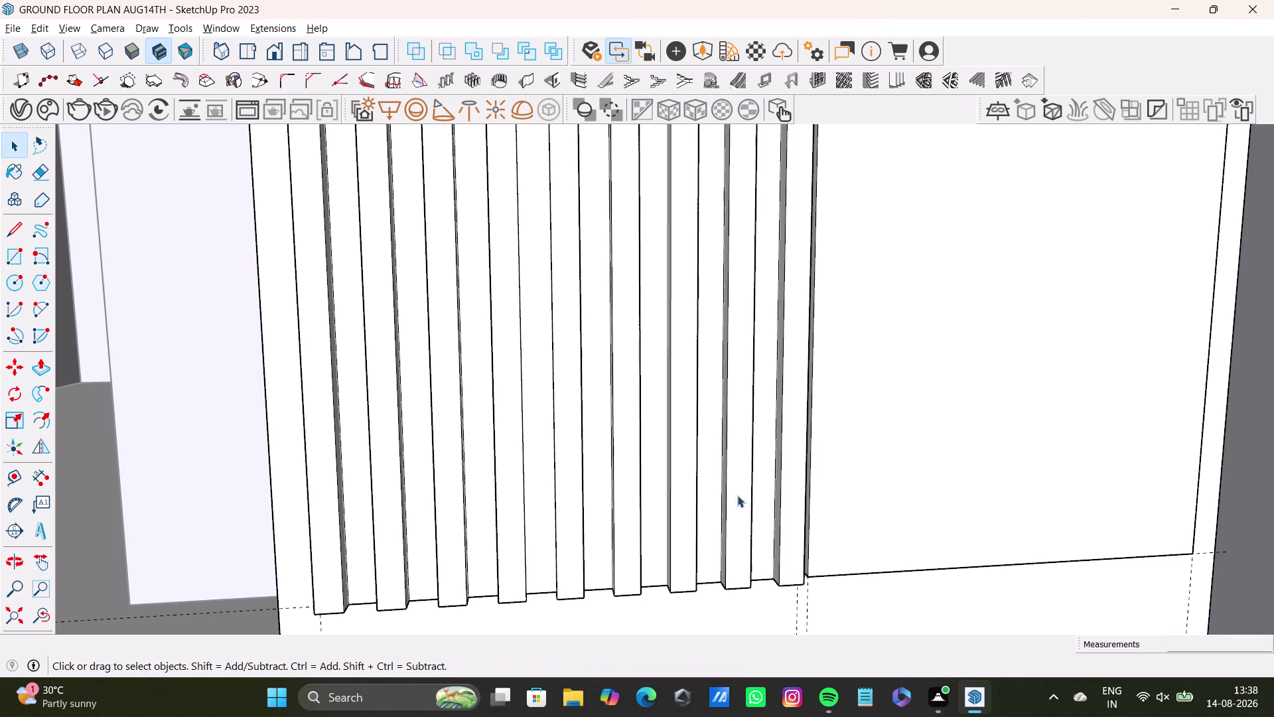
scroll(down, 3)
scroll(up, 3)
middle_drag(704, 475, 707, 511)
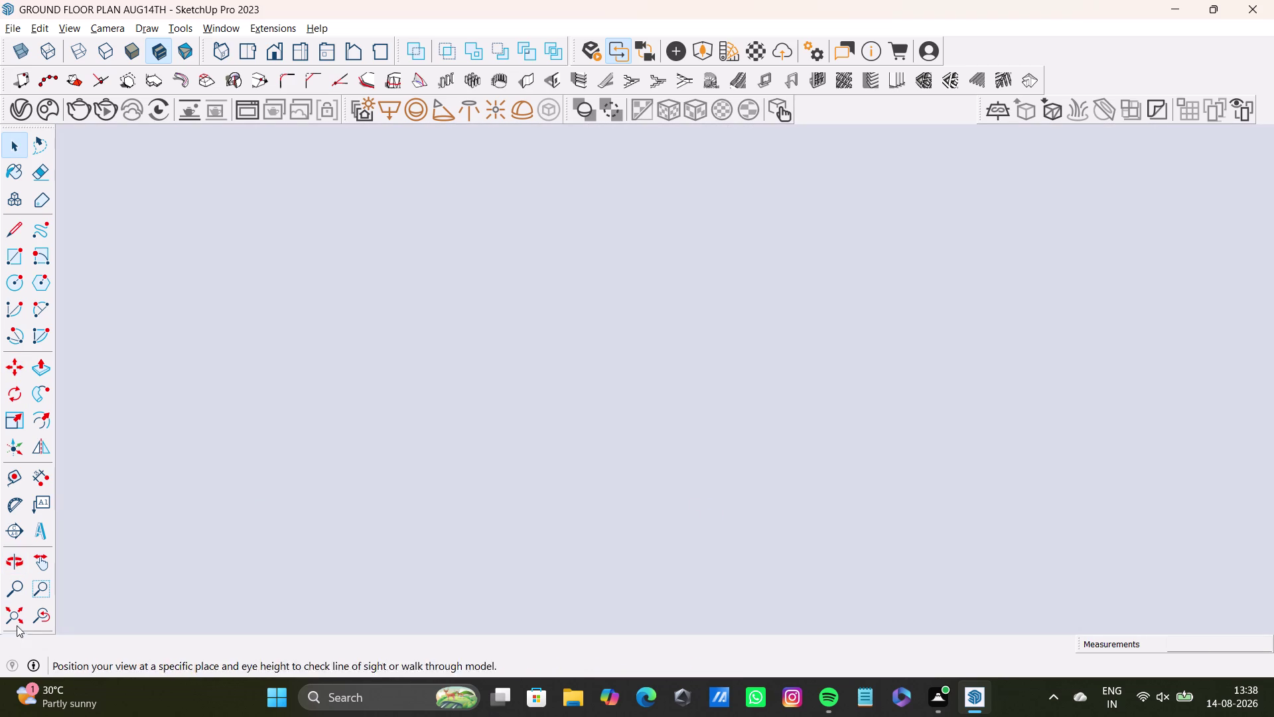
click(16, 619)
middle_drag(530, 372, 492, 585)
scroll(up, 3)
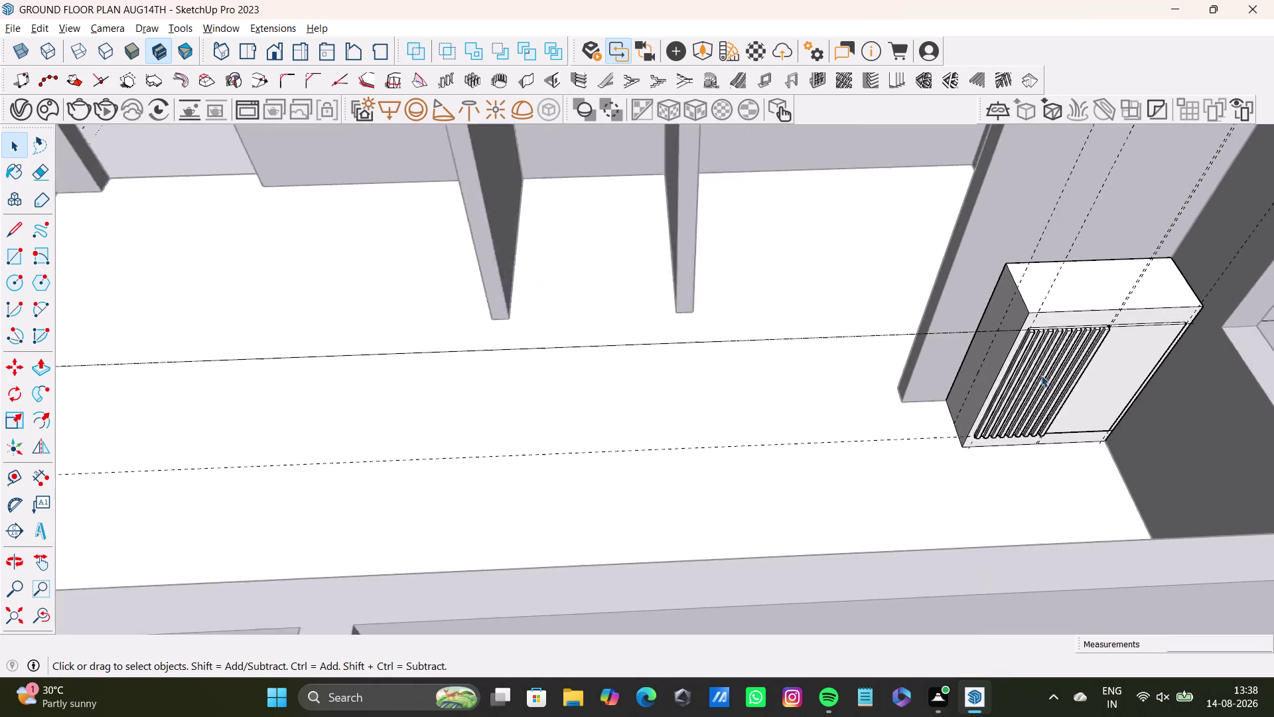
scroll(up, 3)
middle_drag(1040, 370, 677, 375)
scroll(up, 3)
middle_drag(751, 347, 549, 356)
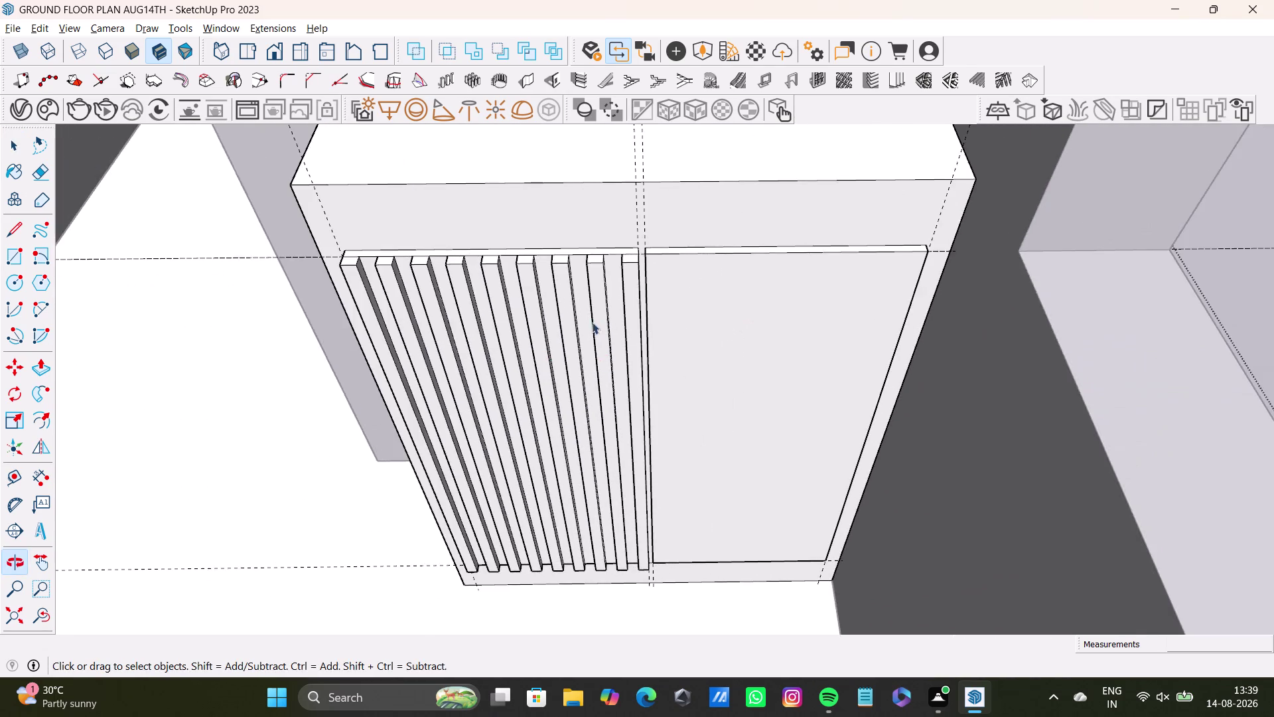
scroll(up, 3)
middle_drag(634, 299, 631, 335)
double_click(634, 294)
middle_drag(631, 332, 785, 377)
scroll(up, 3)
middle_drag(633, 322, 725, 274)
double_click(578, 302)
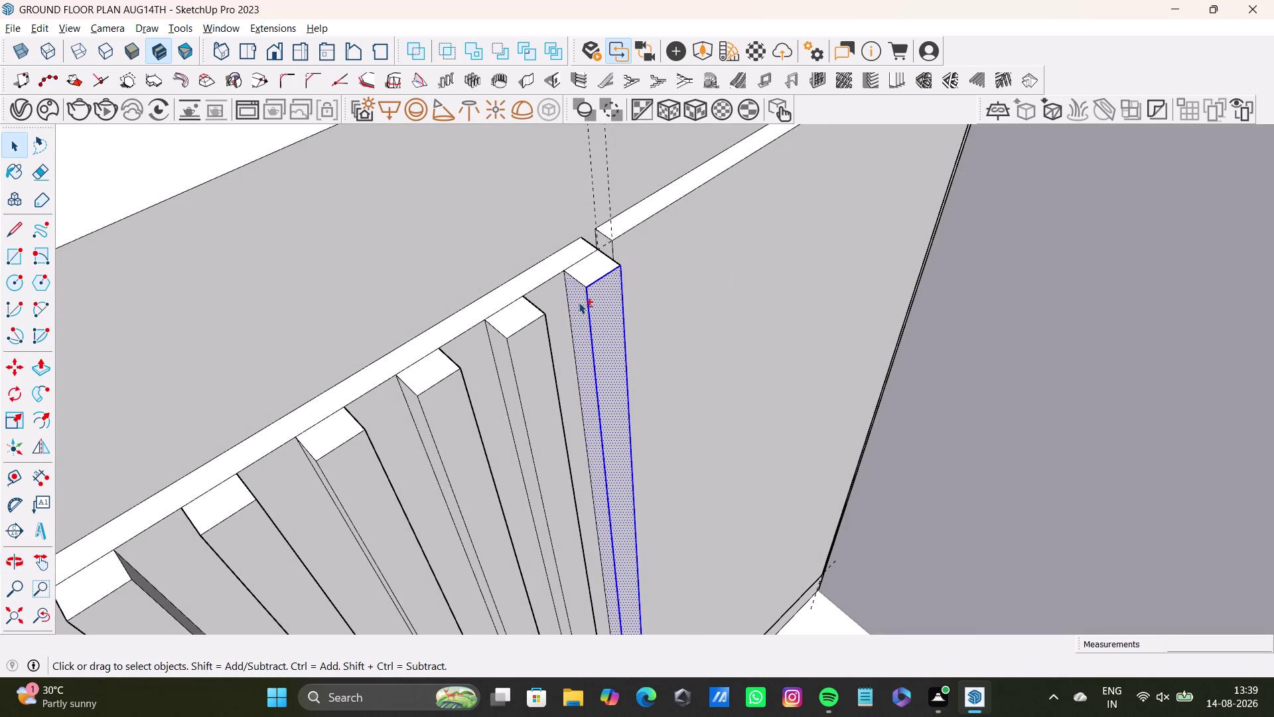
double_click(589, 274)
middle_drag(651, 345, 269, 397)
middle_drag(486, 367, 411, 367)
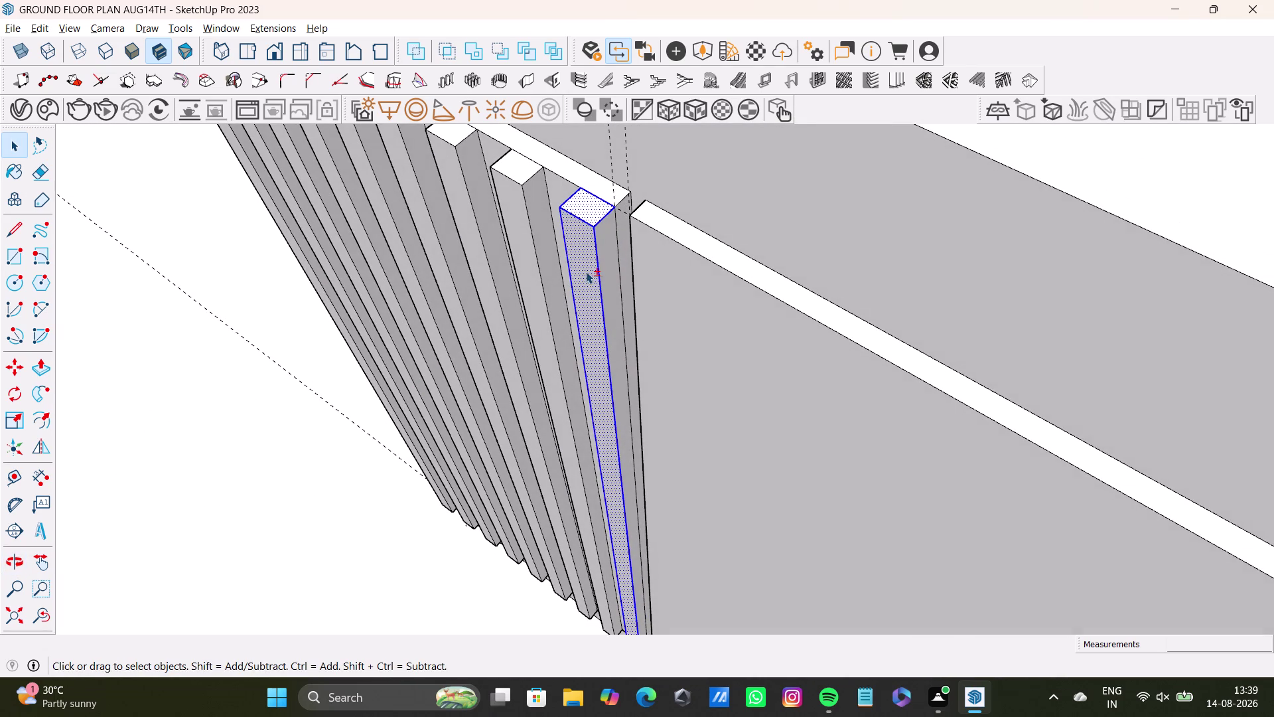
click(604, 276)
double_click(609, 278)
double_click(612, 280)
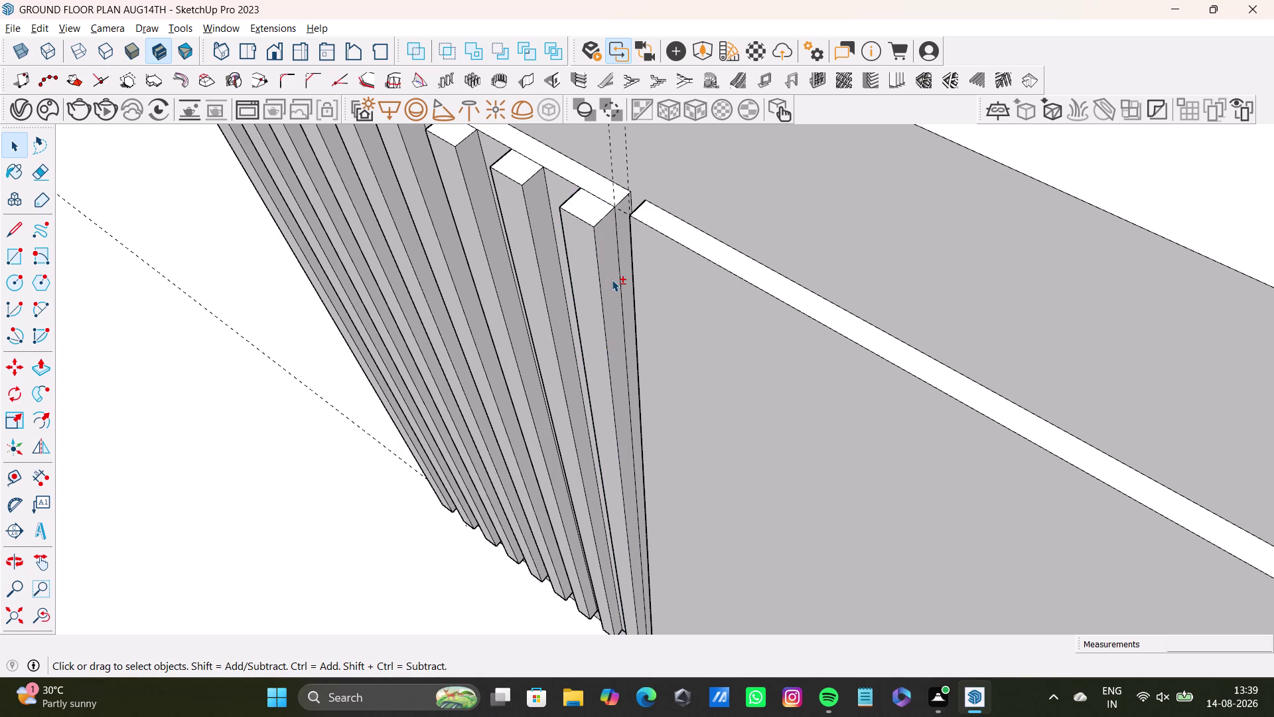
triple_click(612, 278)
double_click(611, 332)
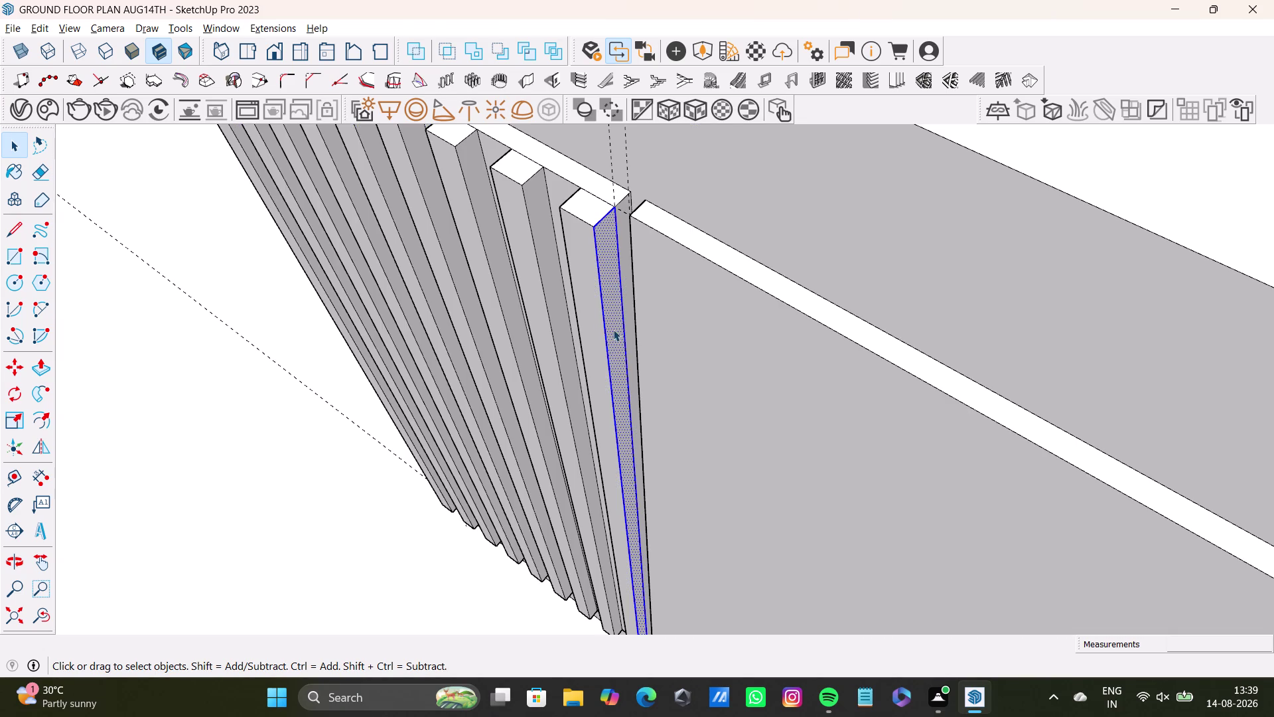
middle_drag(609, 384, 758, 382)
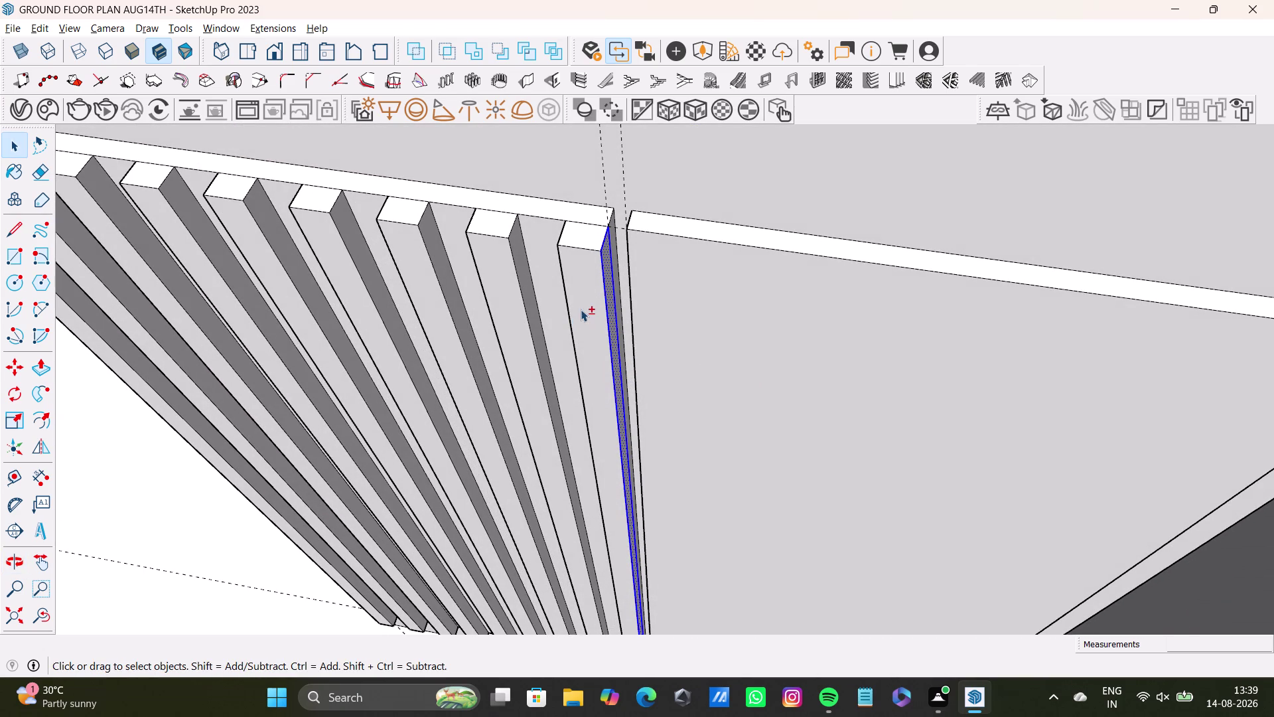
double_click(580, 309)
double_click(586, 239)
middle_drag(636, 404, 917, 406)
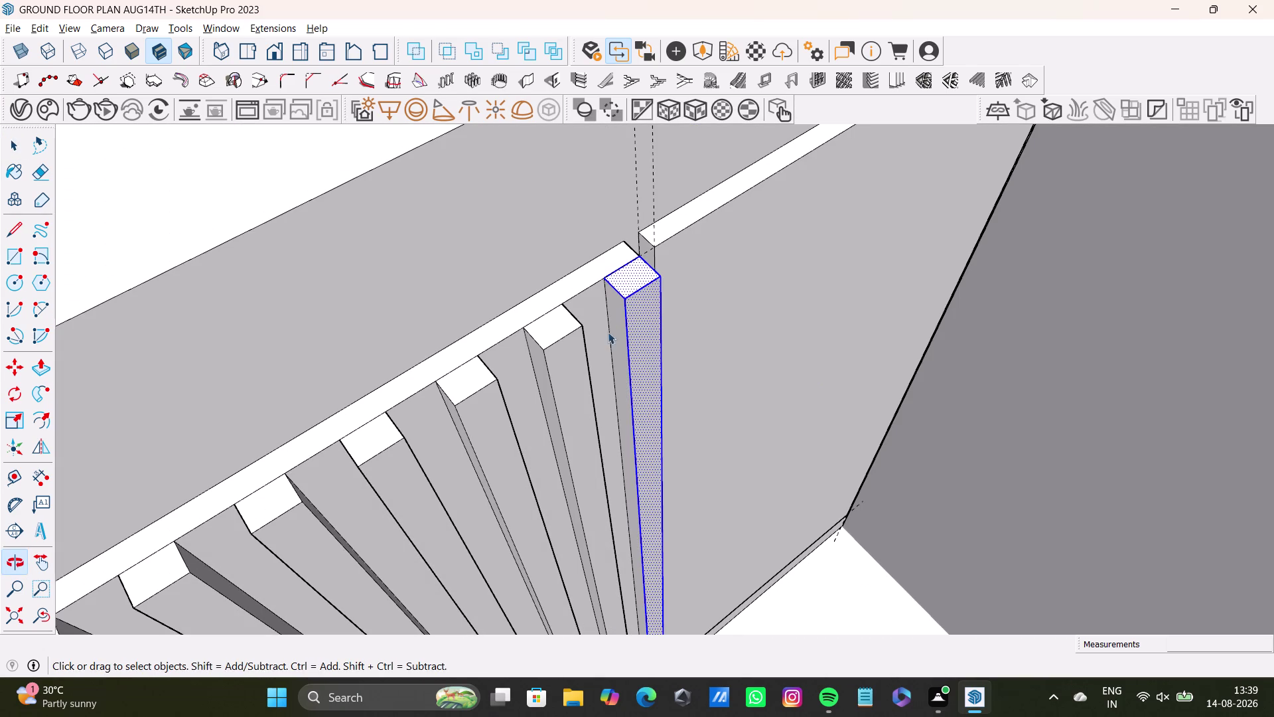
double_click(621, 314)
middle_drag(660, 377, 529, 458)
scroll(down, 3)
middle_drag(618, 488, 617, 472)
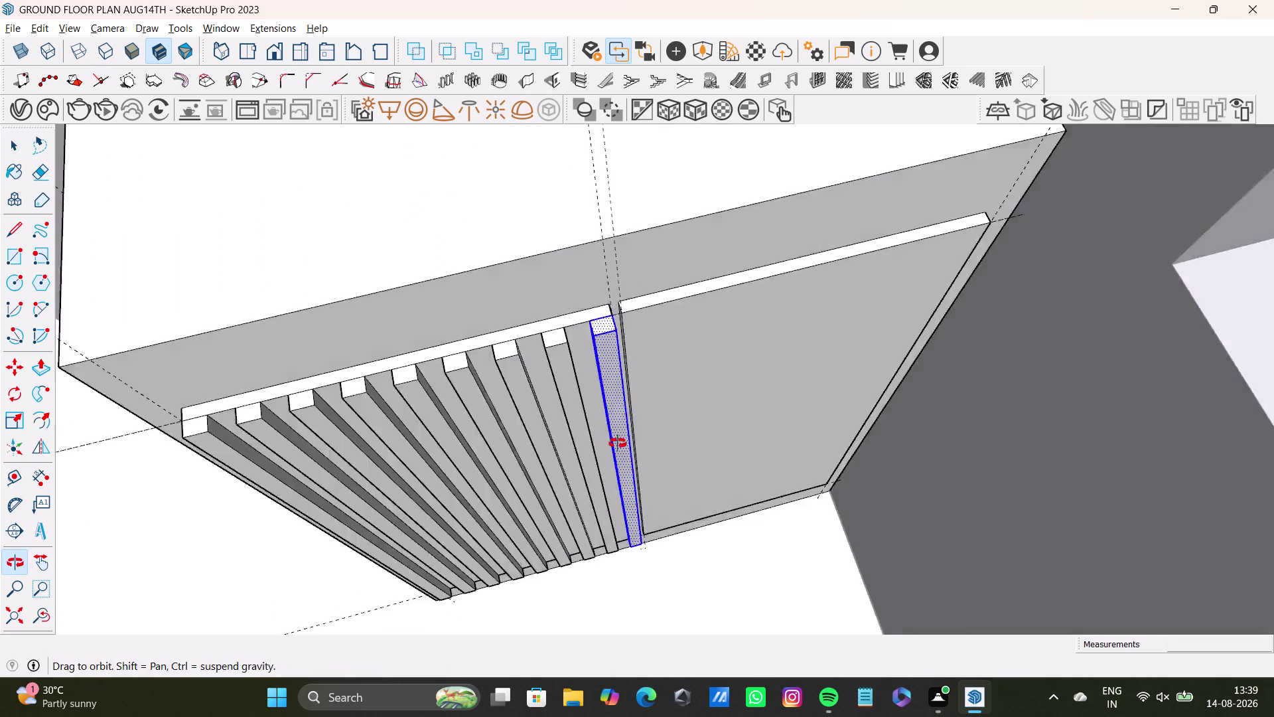
middle_drag(618, 472, 595, 289)
scroll(down, 3)
middle_drag(655, 481, 623, 309)
scroll(up, 3)
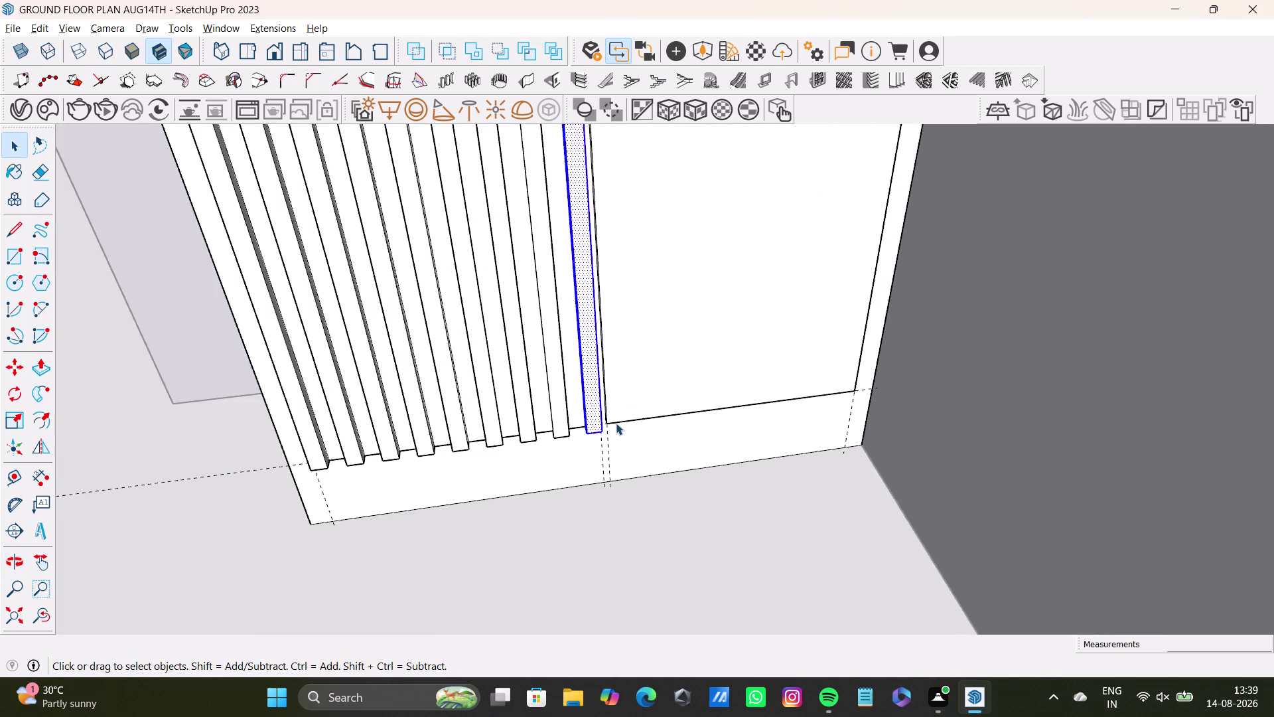
scroll(up, 3)
scroll(up, 3)
middle_drag(582, 437, 573, 272)
middle_drag(582, 441, 585, 288)
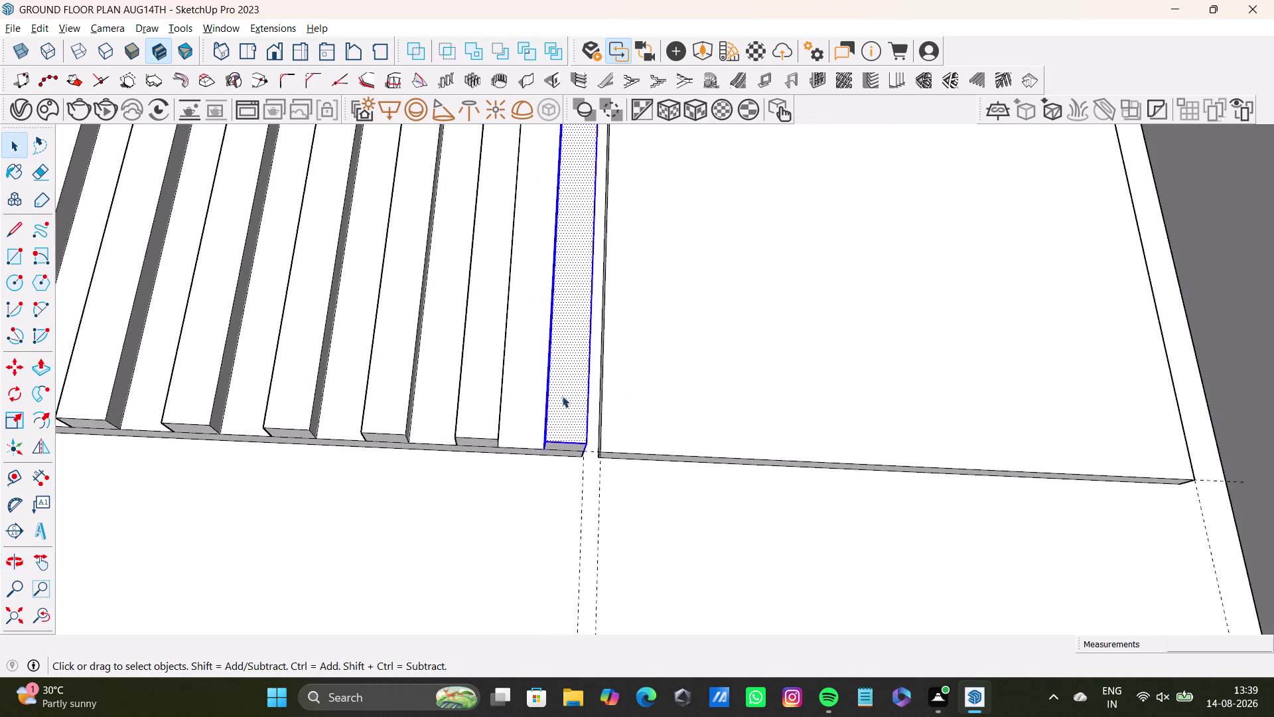
middle_drag(562, 396, 580, 307)
middle_drag(582, 333, 586, 464)
click(40, 616)
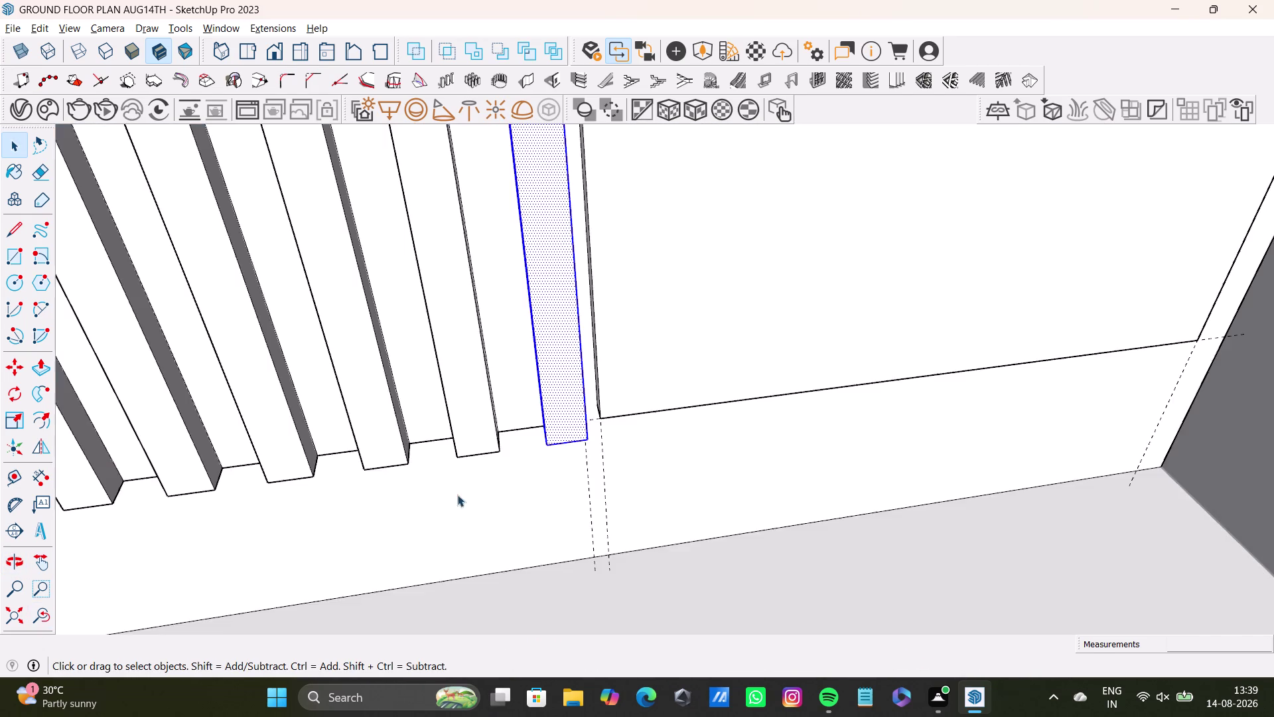
scroll(up, 3)
middle_drag(590, 461, 594, 265)
middle_drag(593, 266, 608, 412)
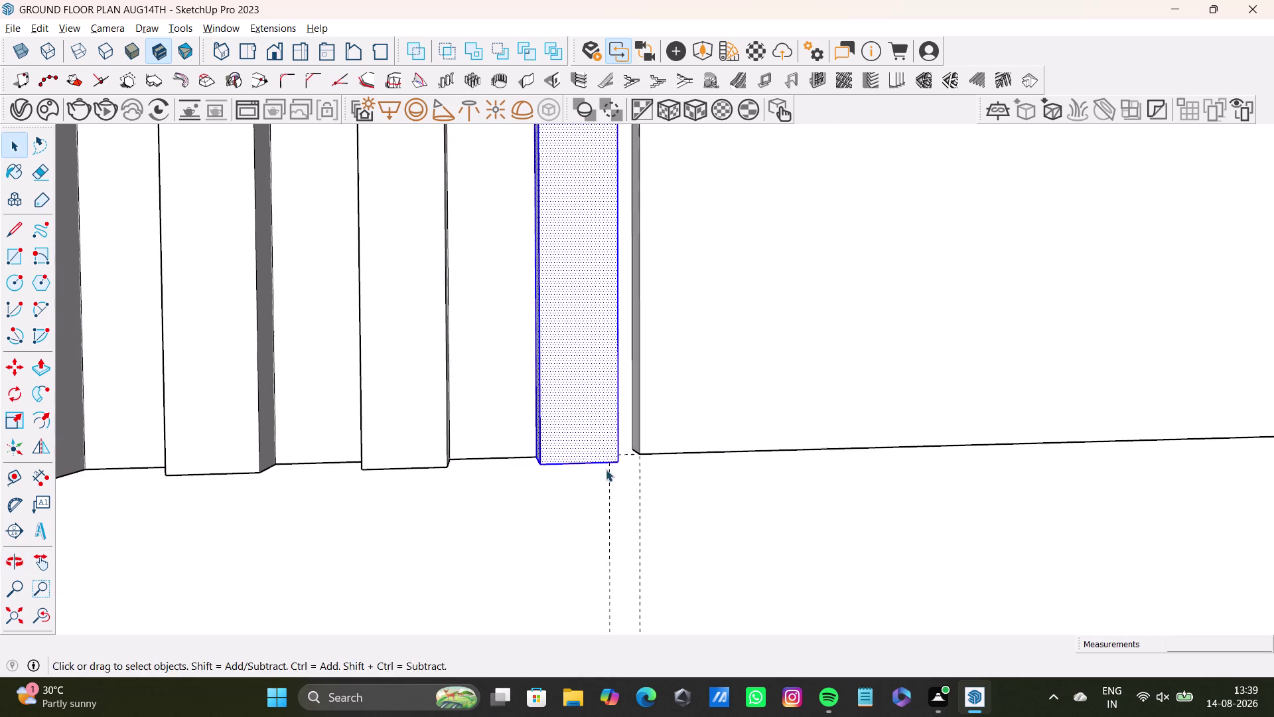
middle_drag(595, 503, 598, 355)
click(591, 428)
double_click(591, 428)
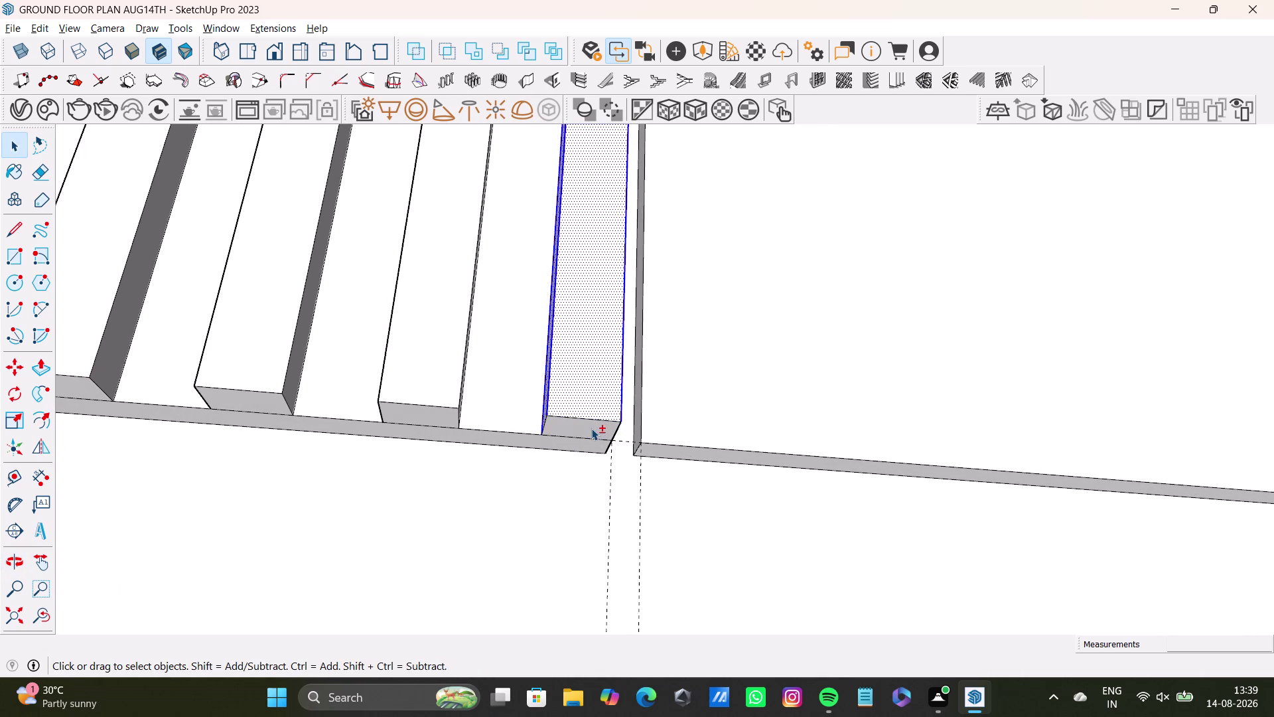
triple_click(591, 428)
double_click(587, 428)
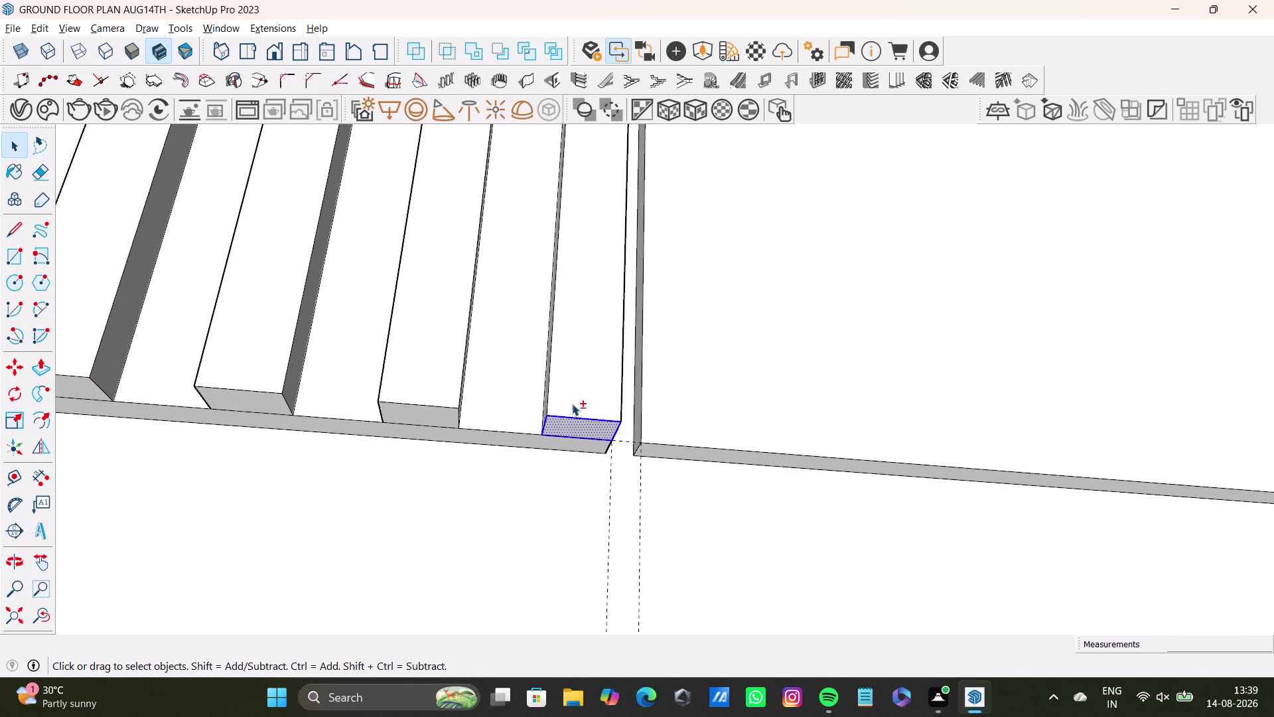
double_click(581, 398)
middle_drag(563, 420, 724, 486)
double_click(543, 379)
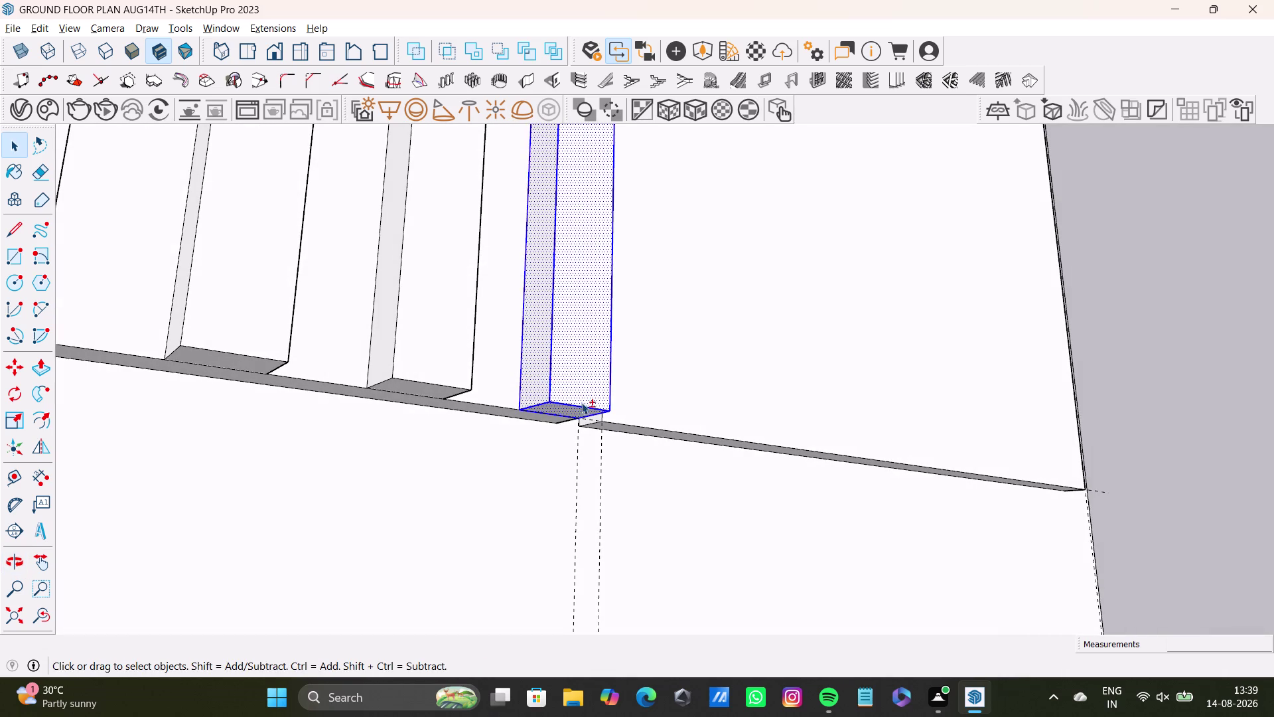
middle_drag(586, 405, 203, 501)
middle_drag(550, 453, 419, 468)
double_click(479, 385)
scroll(down, 3)
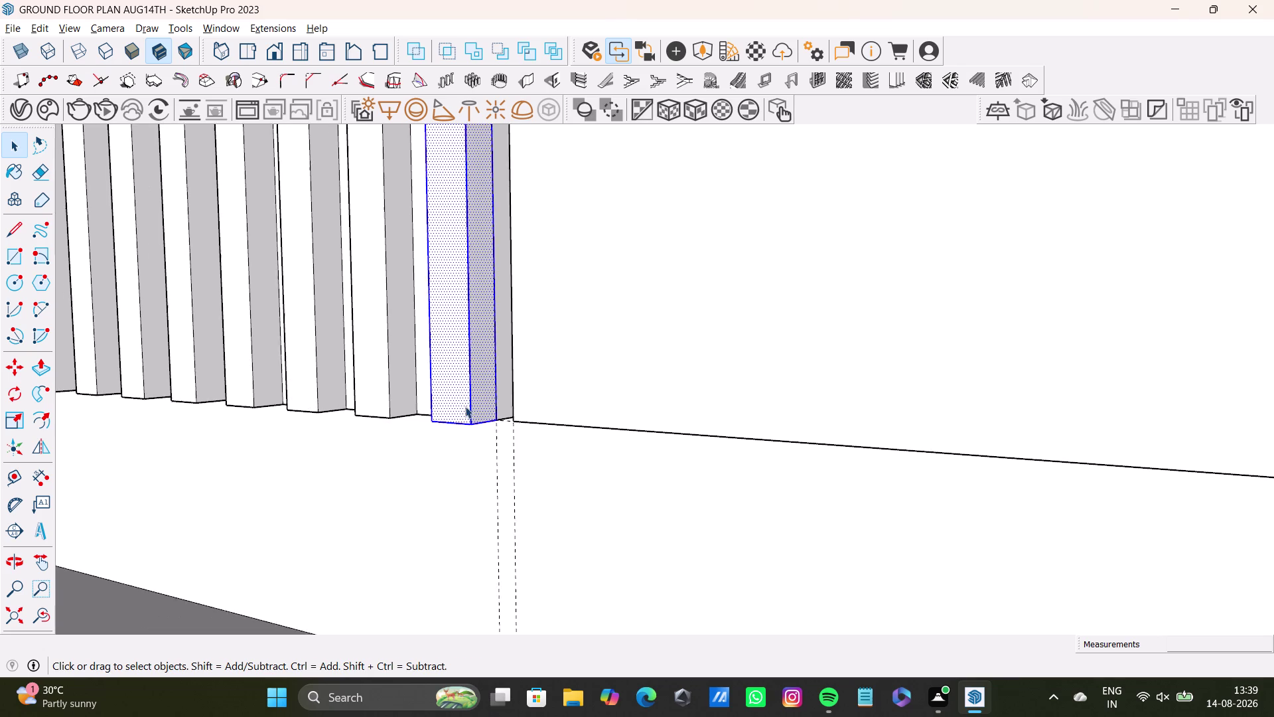
scroll(down, 3)
click(13, 618)
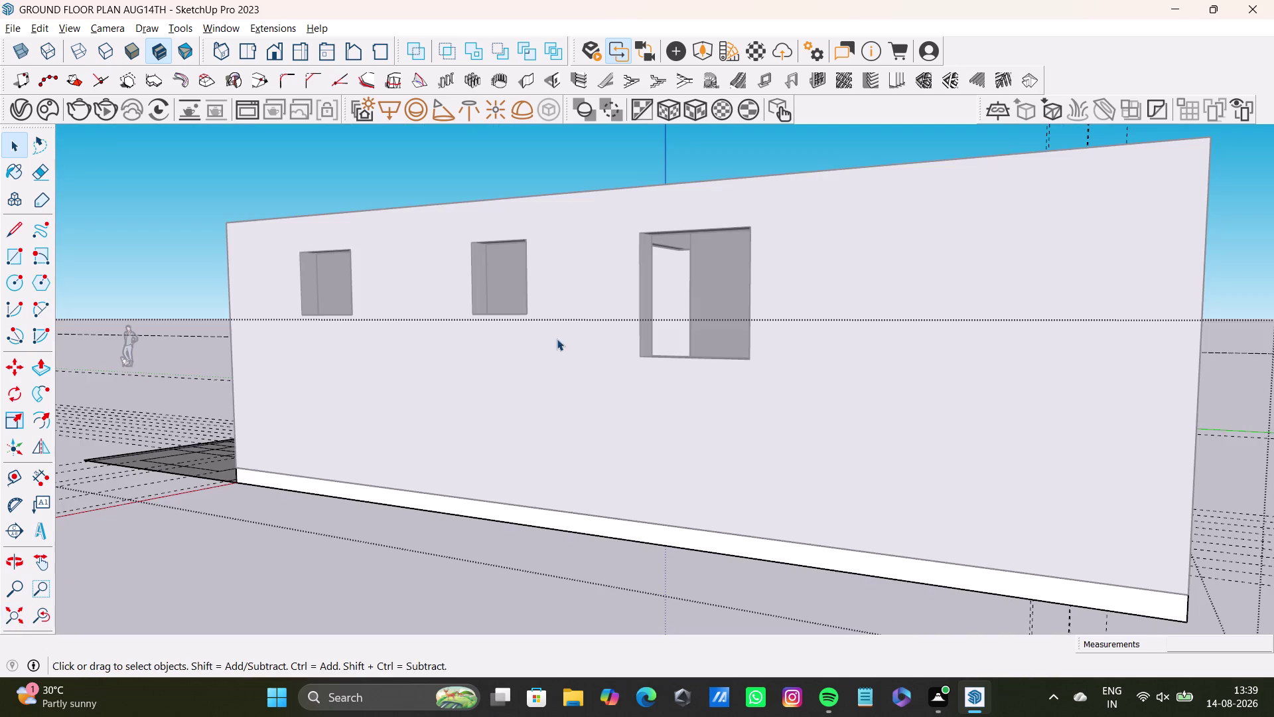
middle_drag(558, 339, 598, 603)
middle_drag(508, 155, 536, 546)
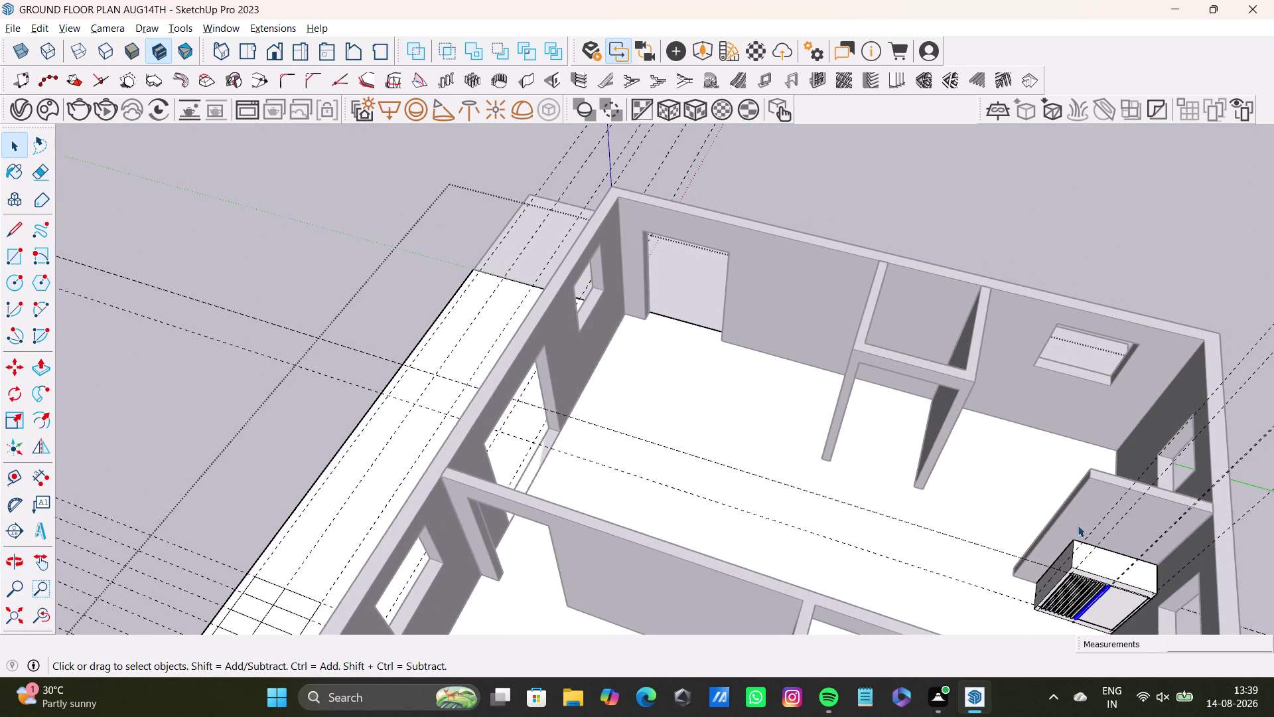
scroll(up, 3)
middle_drag(1114, 538, 674, 333)
scroll(up, 3)
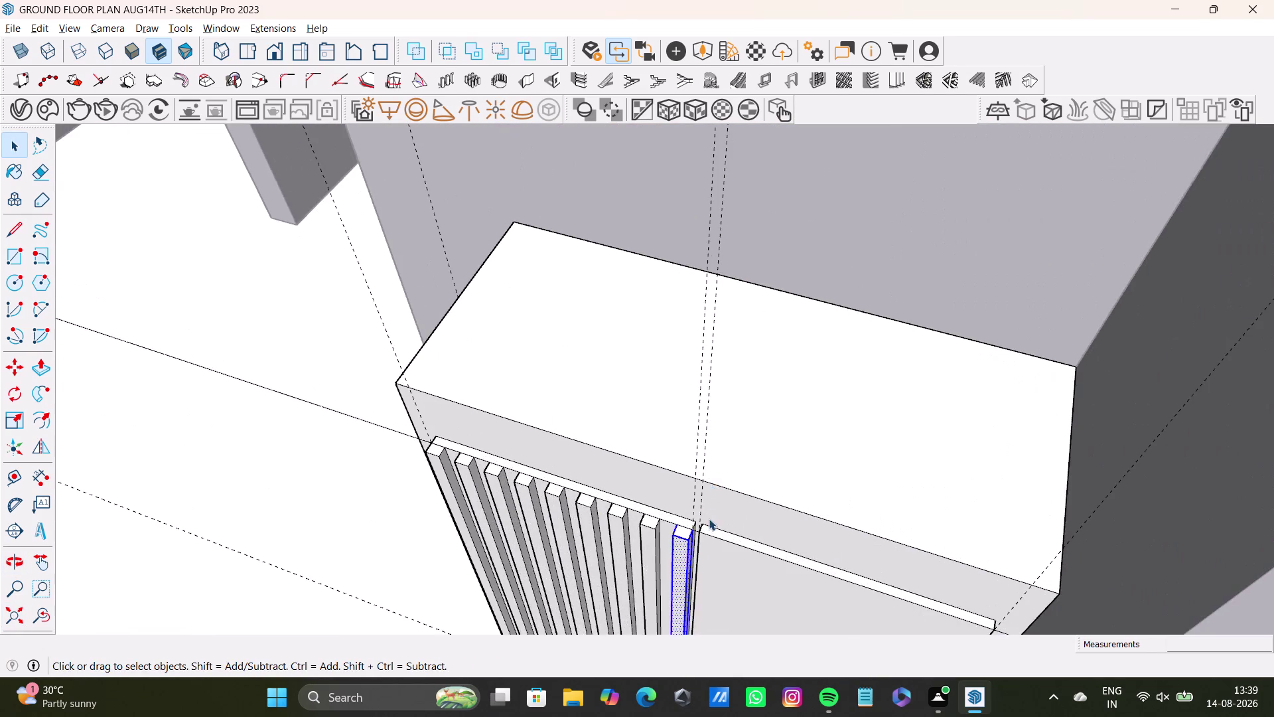
middle_drag(708, 519, 715, 321)
scroll(up, 3)
click(671, 335)
click(671, 335)
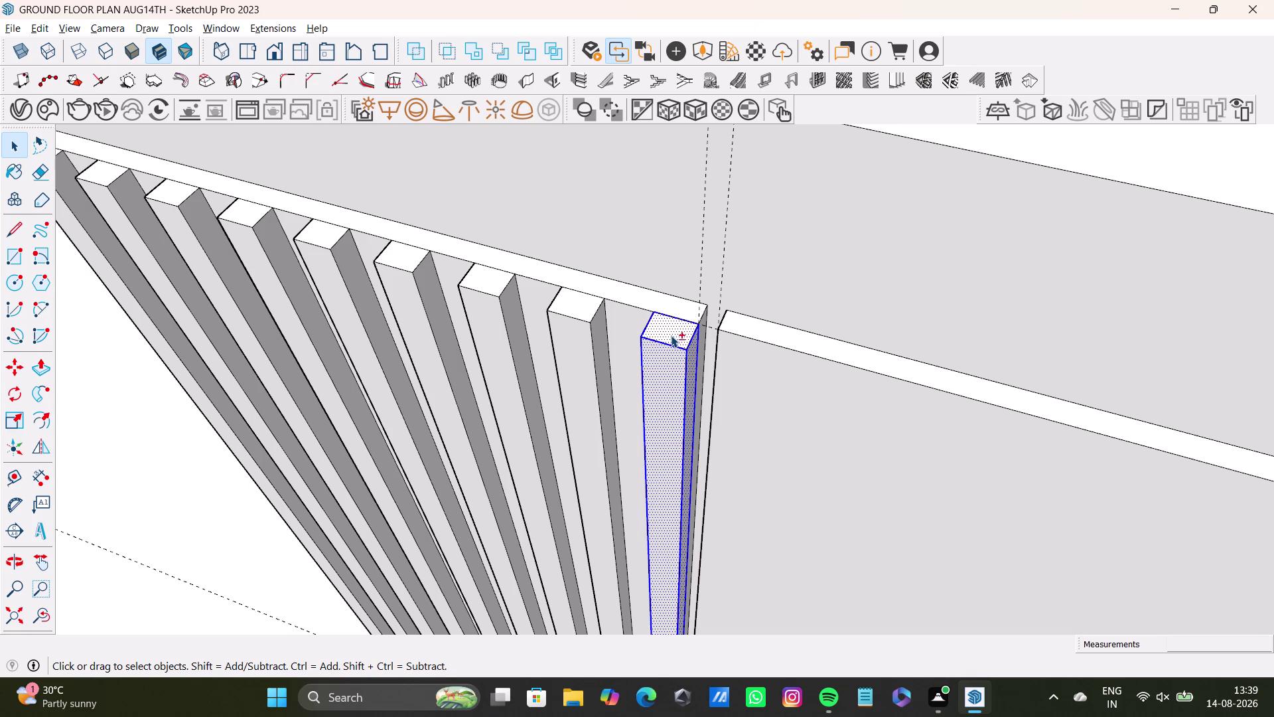
click(671, 335)
click(674, 334)
click(674, 335)
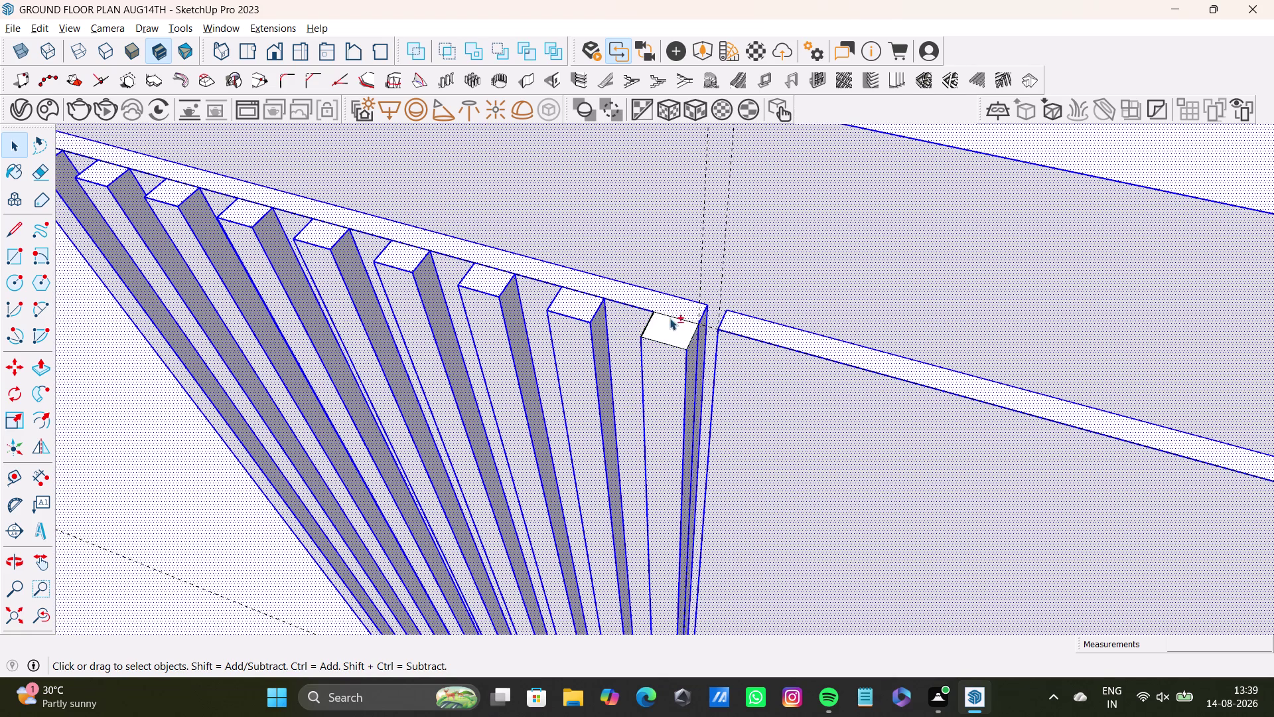
click(680, 308)
double_click(681, 335)
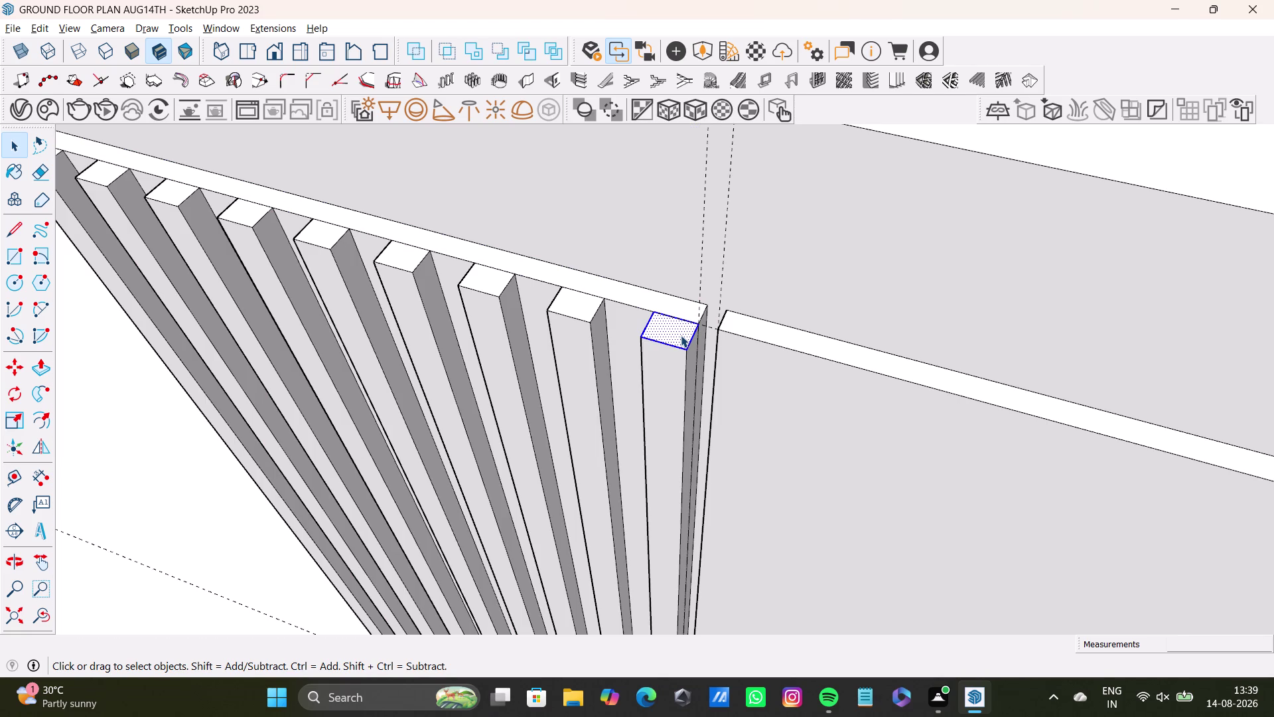
double_click(667, 370)
middle_drag(682, 429, 817, 429)
middle_drag(762, 456, 764, 458)
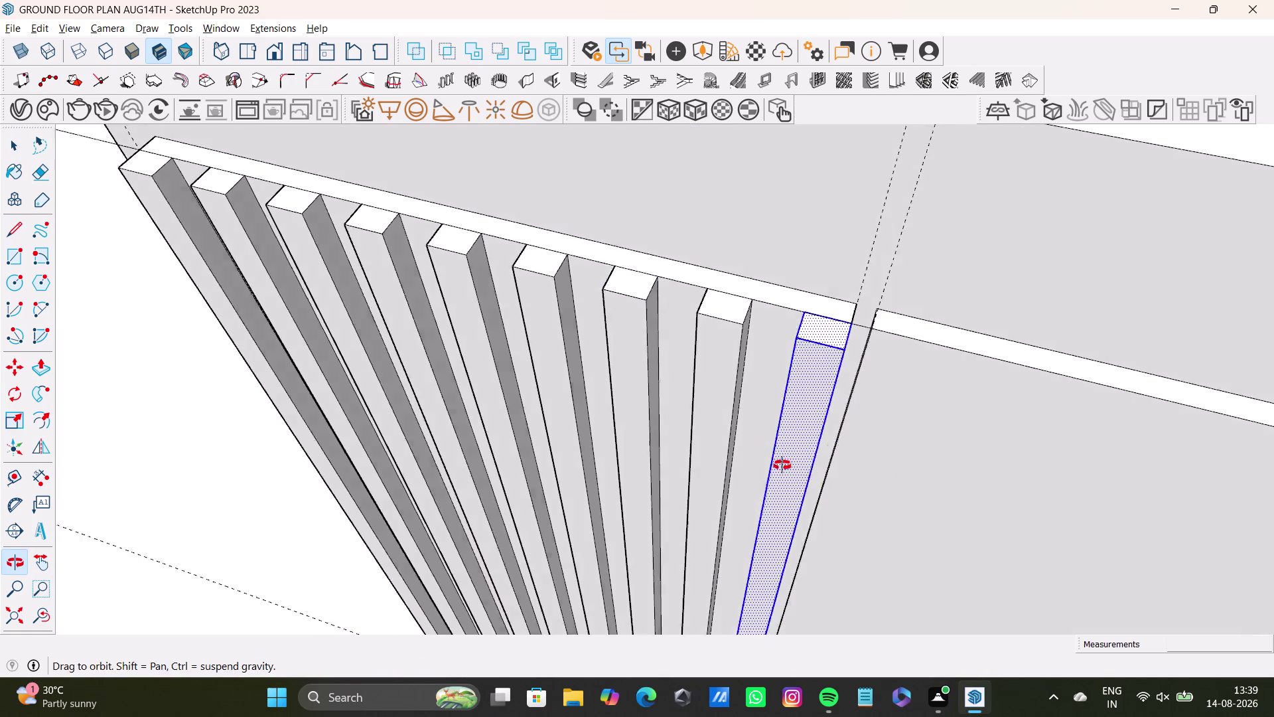
middle_drag(765, 457, 994, 388)
scroll(down, 3)
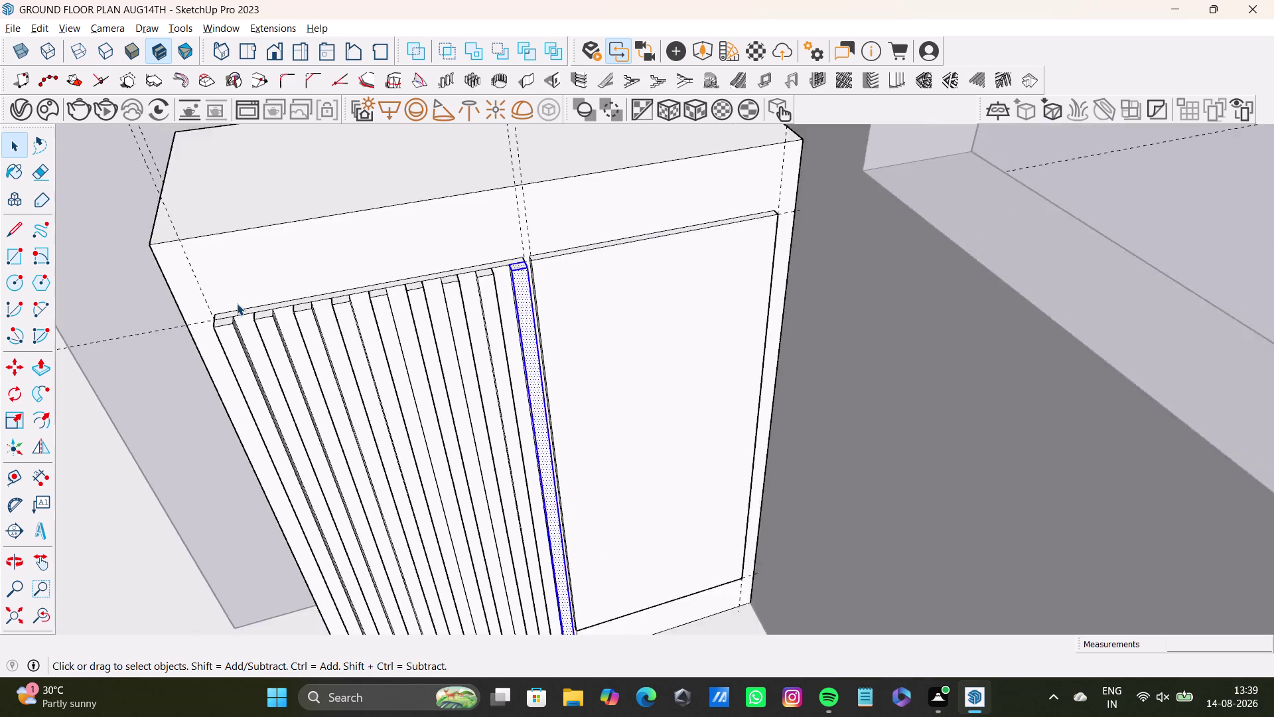
scroll(down, 3)
click(17, 616)
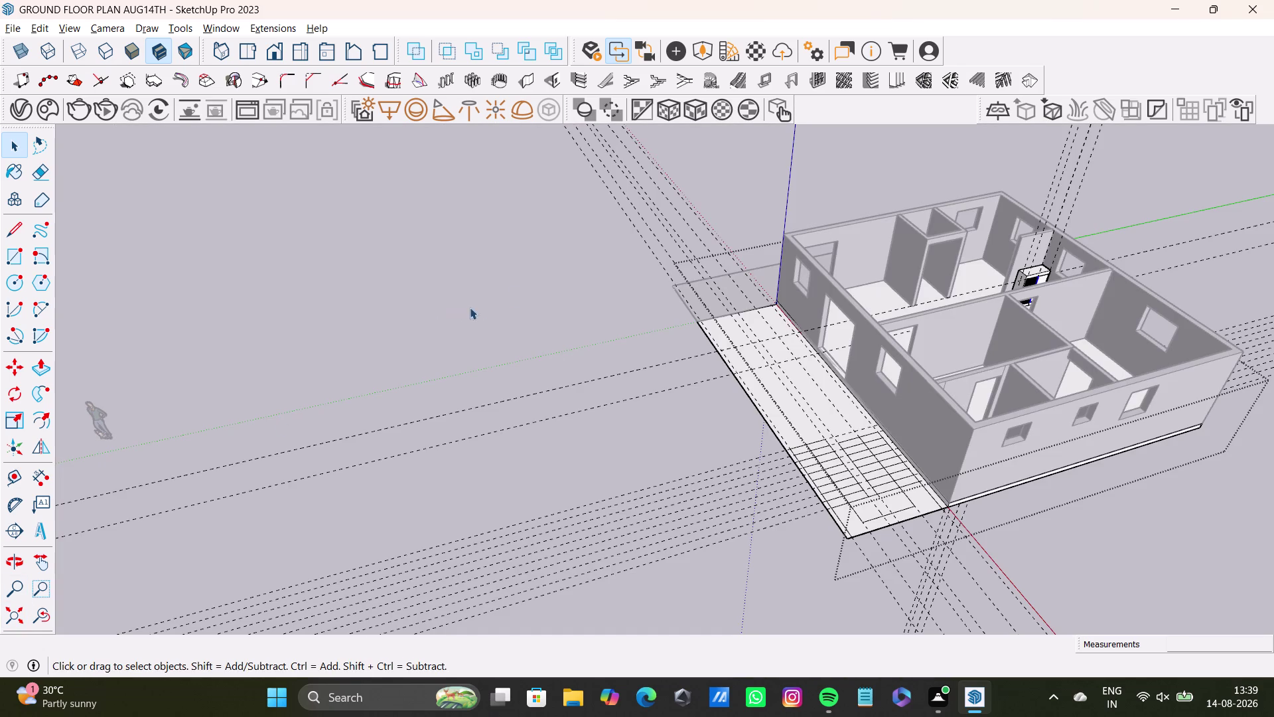
middle_drag(775, 340, 409, 220)
middle_drag(525, 286, 590, 517)
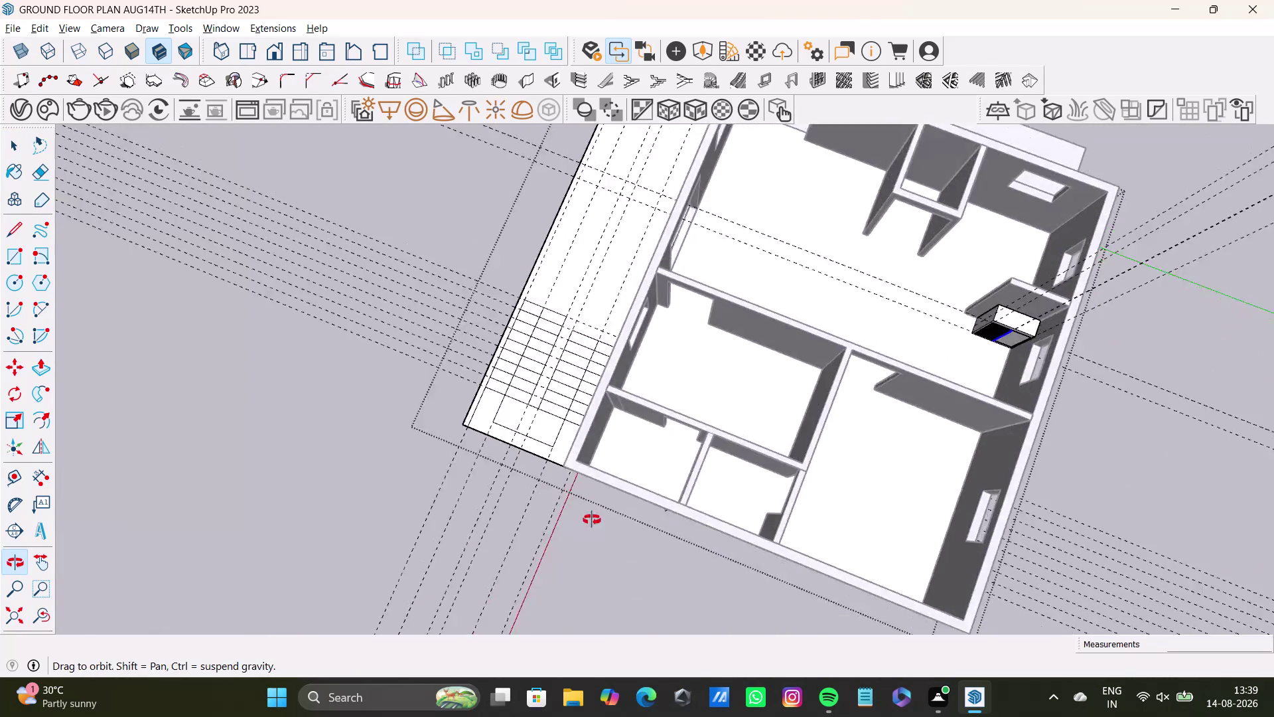
middle_drag(590, 517, 424, 290)
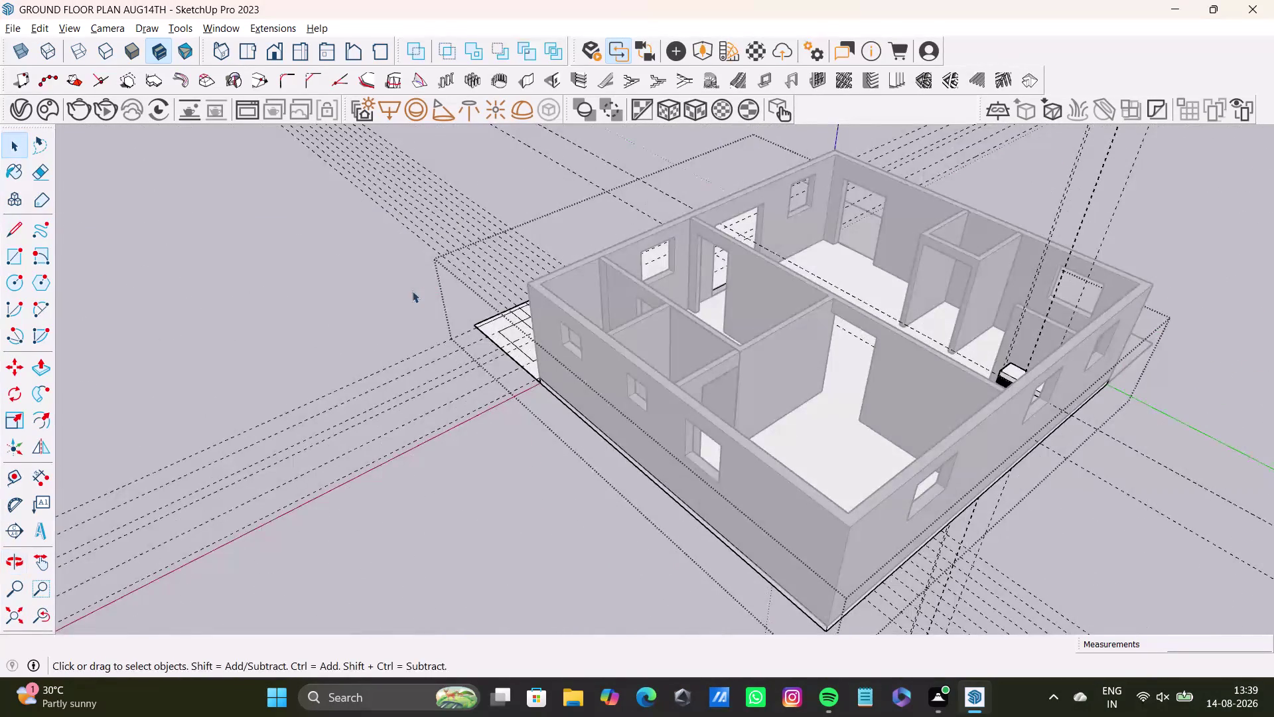